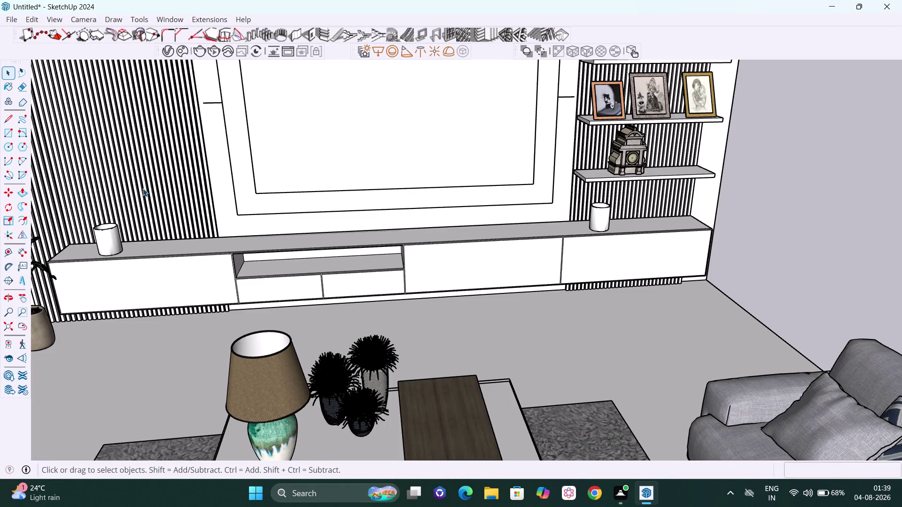
Open the 3D Warehouse library from the Window menu, still showing the BOOKS results.
click(179, 20)
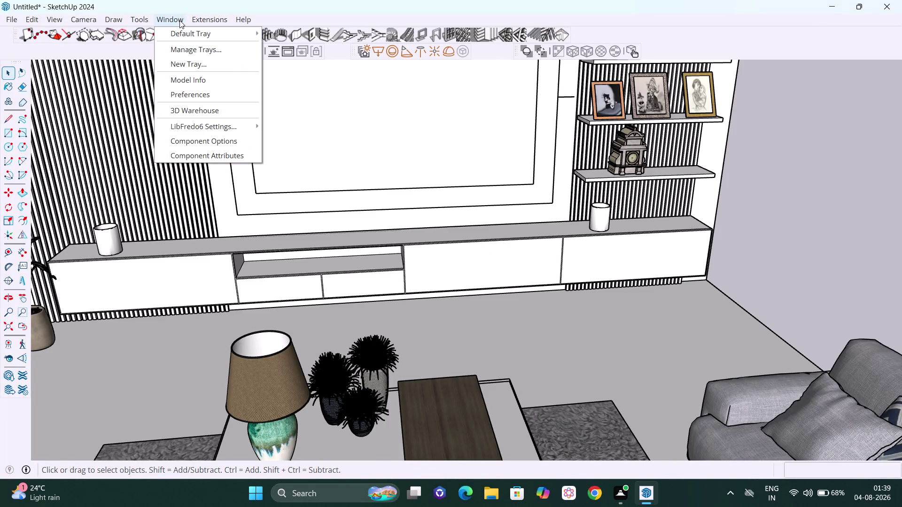
click(202, 107)
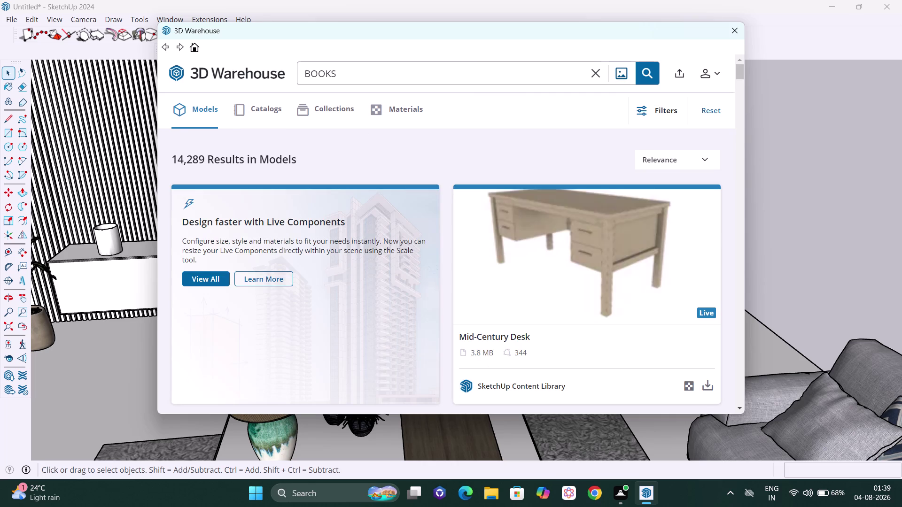
Replace the BOOKS query with a 3D Warehouse search for 'gaming console'.
click(600, 76)
click(507, 78)
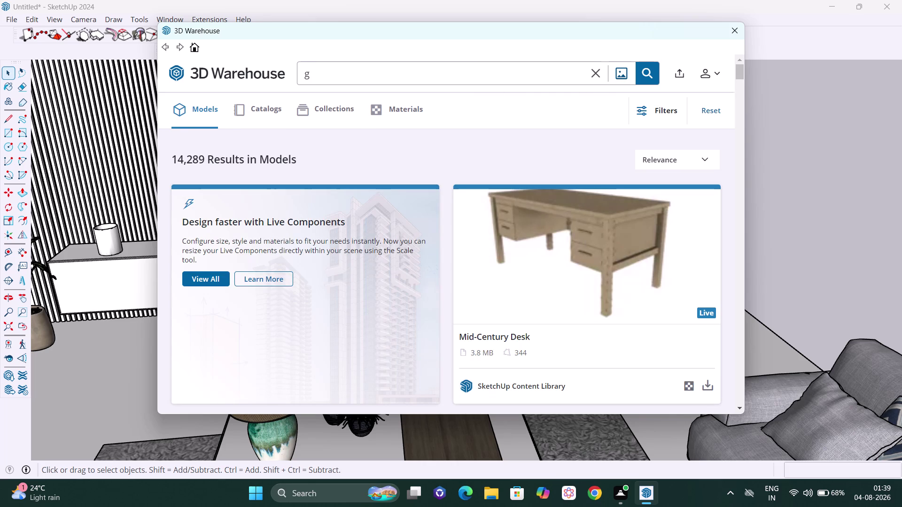
text(AMING)
key(space)
text(CONS)
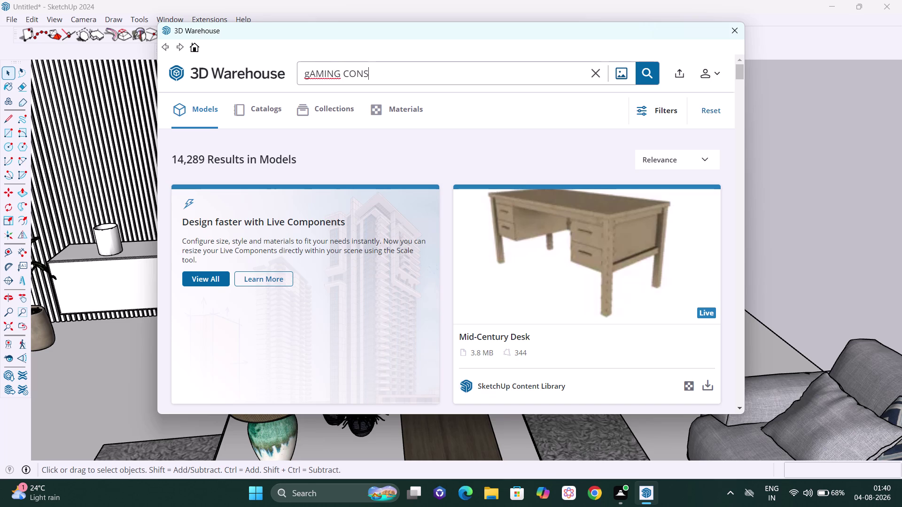
text(OLR)
key(BackSpace)
key(e)
key(Return)
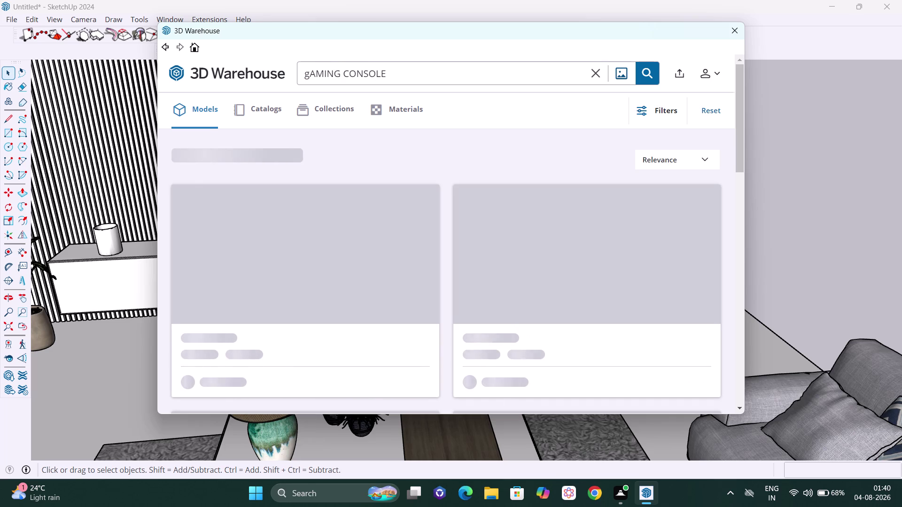
Scroll through the gaming console results down to Load More, then close 3D Warehouse.
scroll(down, 3)
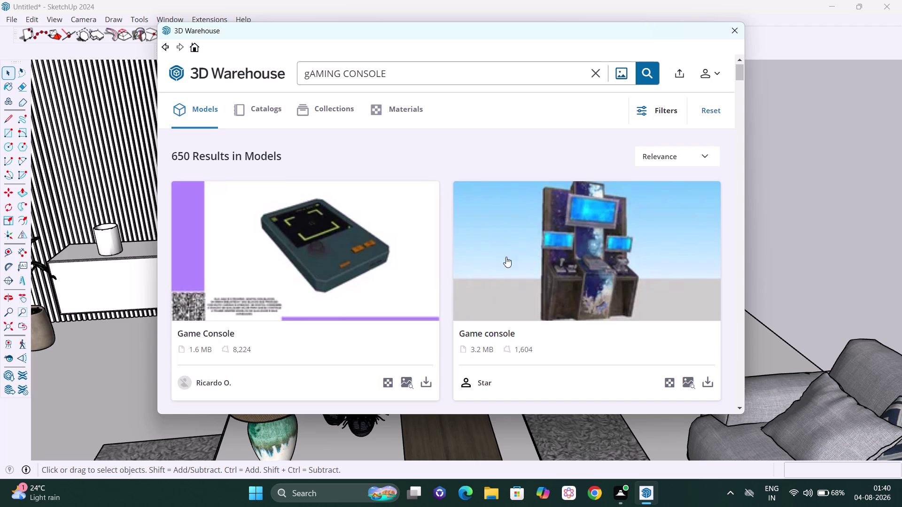
scroll(down, 3)
scroll(down, 3)
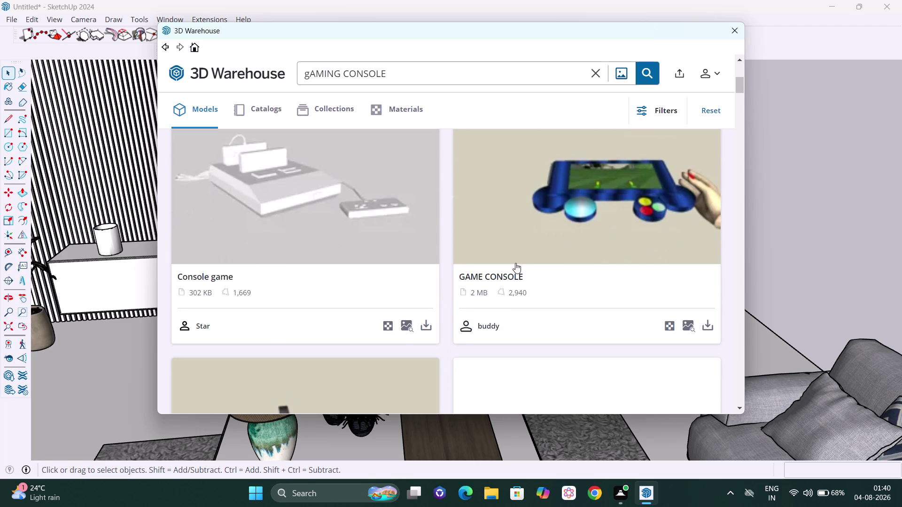
scroll(down, 3)
scroll(down, 3)
scroll(down, 3)
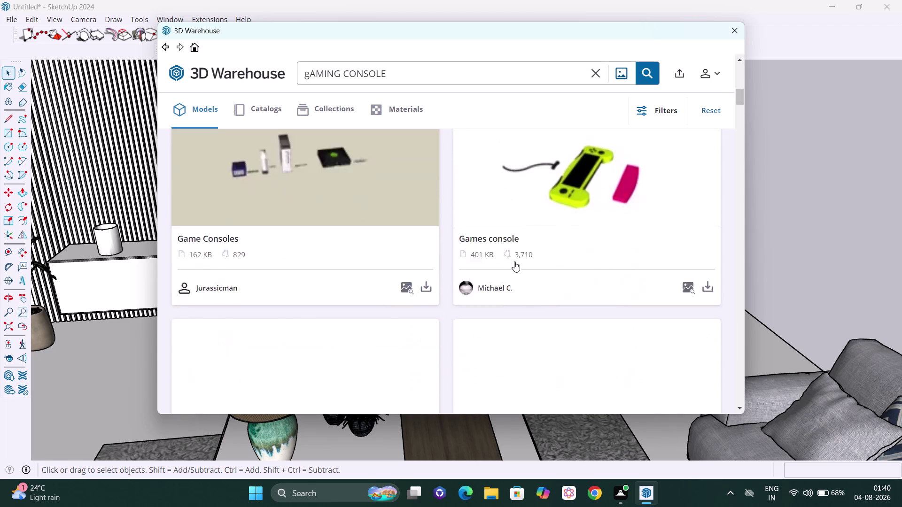
scroll(down, 3)
scroll(down, 3)
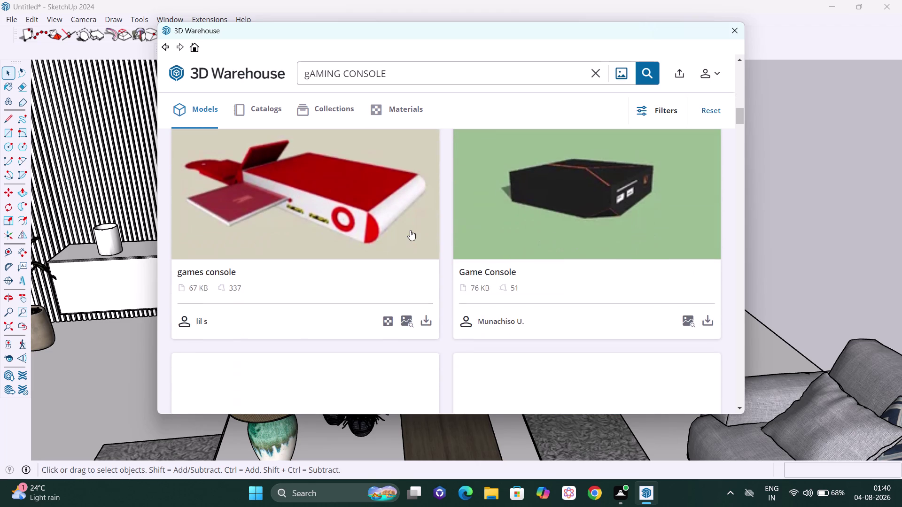
scroll(down, 3)
scroll(down, 3)
scroll(down, 3)
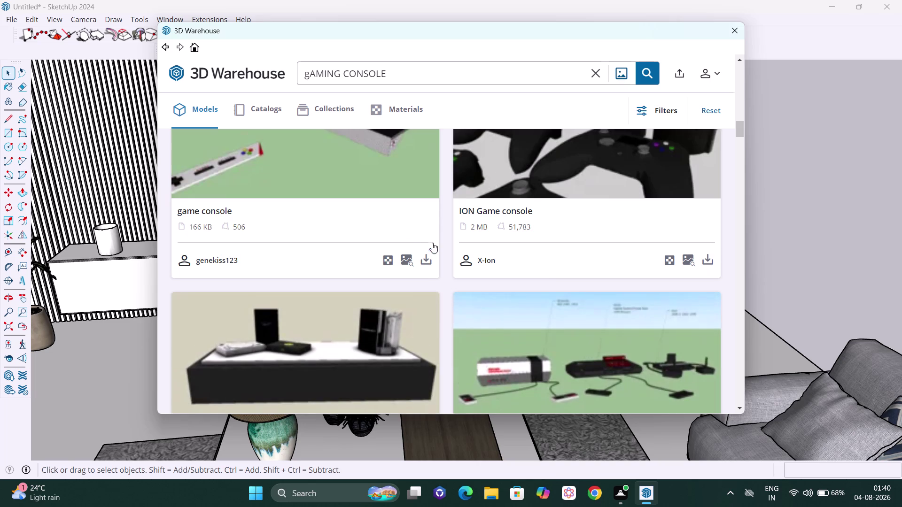
scroll(down, 3)
scroll(down, 3)
scroll(down, 3)
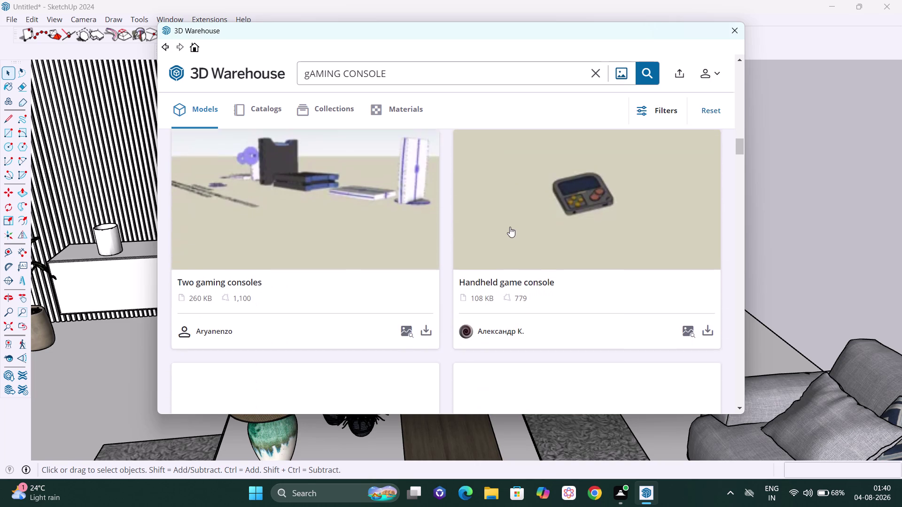
scroll(down, 3)
scroll(down, 3)
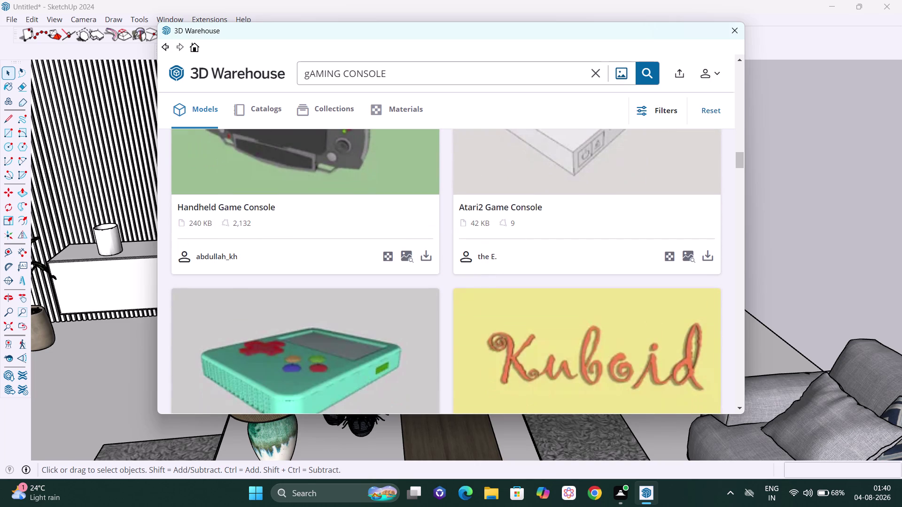
scroll(down, 3)
scroll(down, 3)
scroll(down, 3)
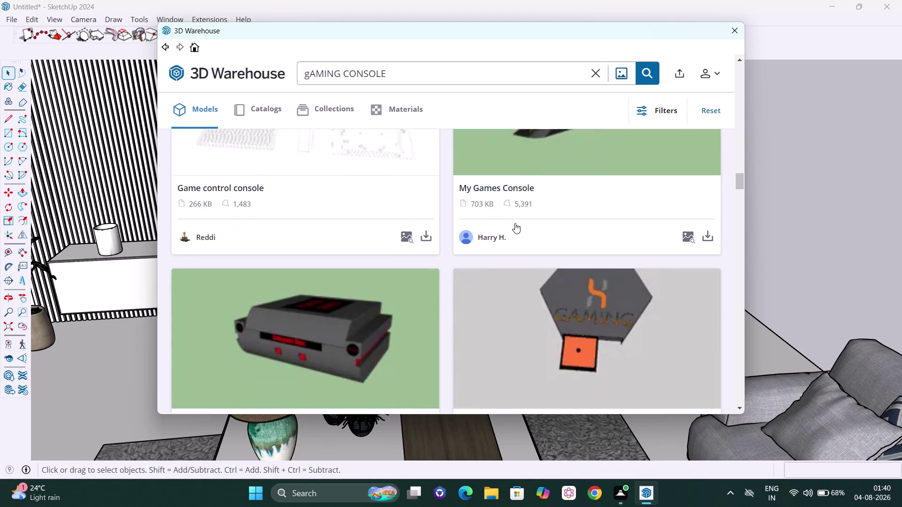
scroll(down, 3)
scroll(down, 3)
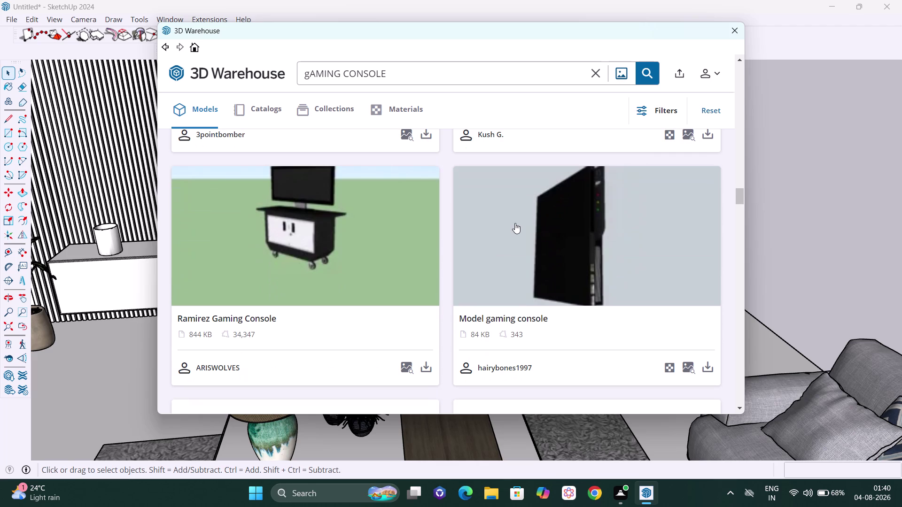
scroll(down, 3)
scroll(down, 3)
scroll(down, 3)
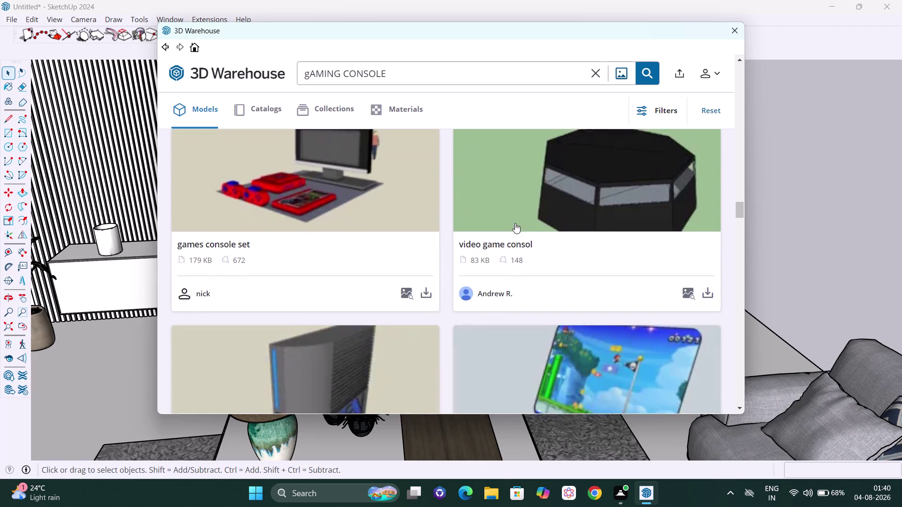
scroll(down, 3)
scroll(down, 3)
scroll(down, 3)
scroll(down, 3)
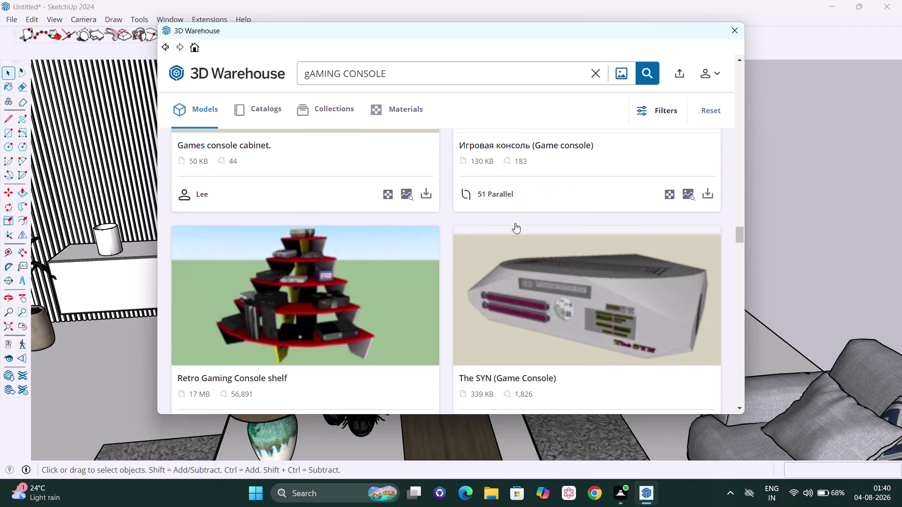
scroll(down, 3)
scroll(down, 3)
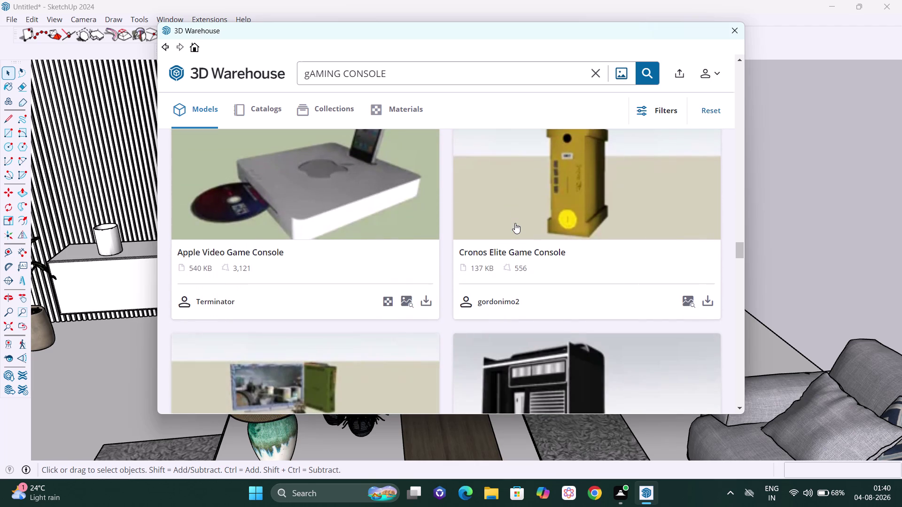
scroll(down, 3)
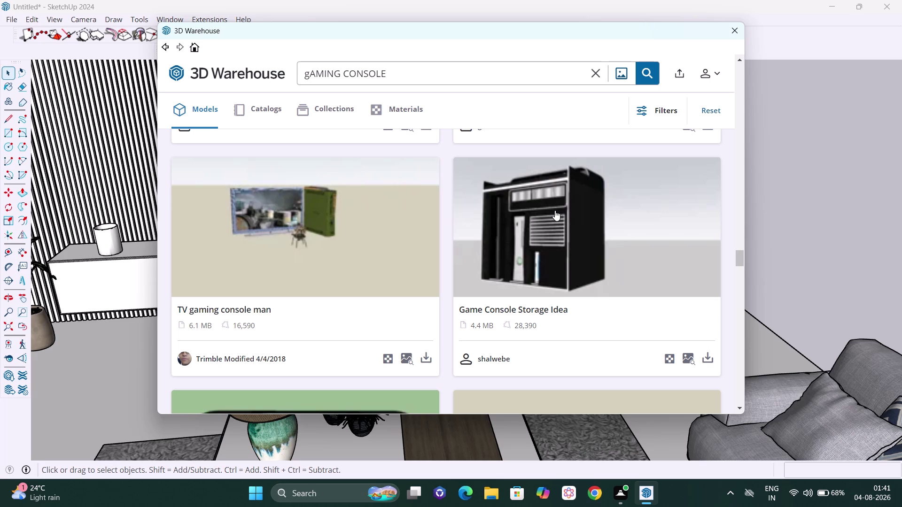
scroll(down, 3)
scroll(down, 3)
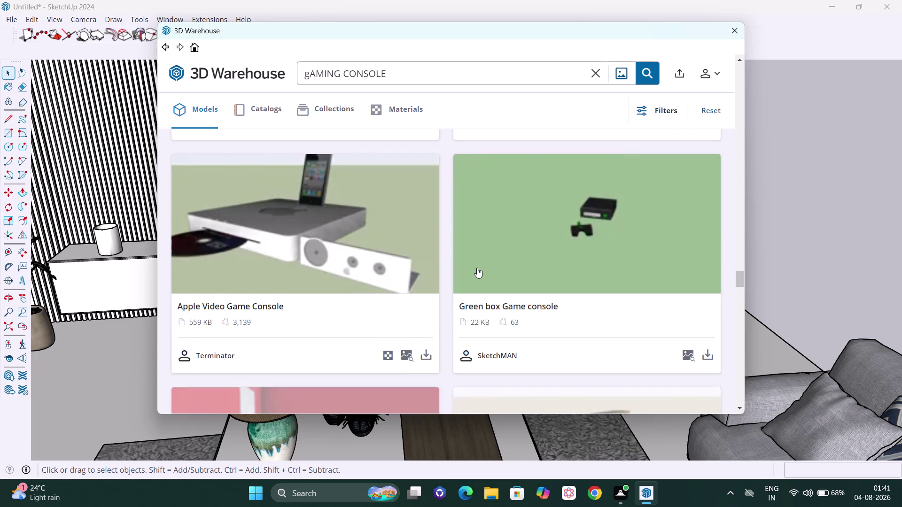
scroll(down, 3)
scroll(down, 3)
scroll(down, 3)
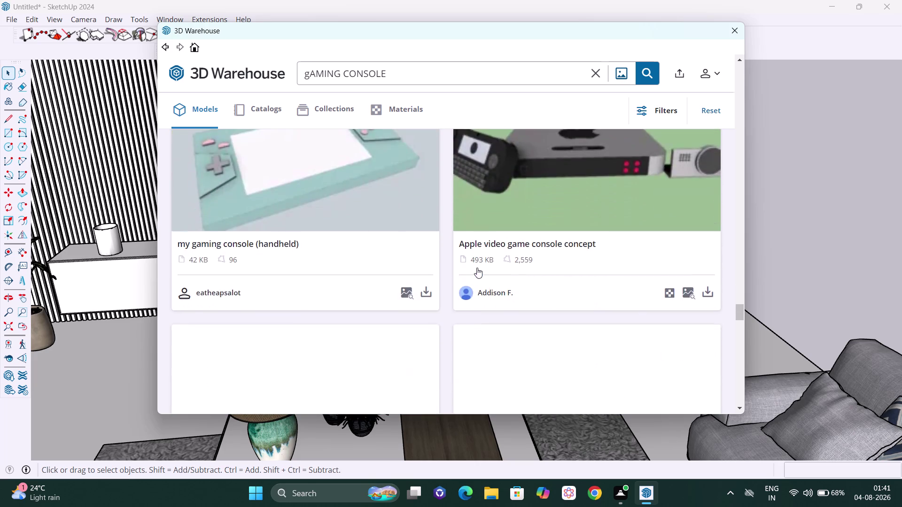
scroll(down, 3)
scroll(down, 3)
scroll(down, 3)
scroll(down, 3)
scroll(down, 3)
scroll(down, 3)
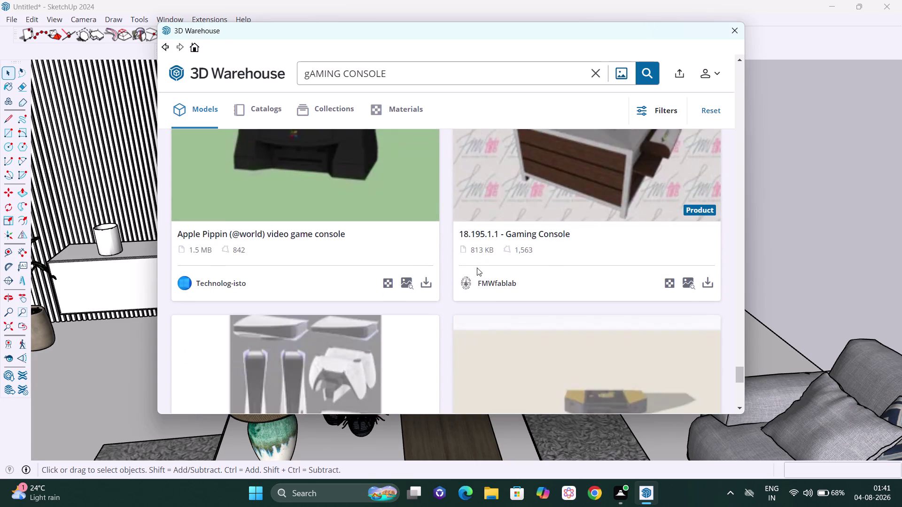
scroll(down, 3)
scroll(down, 3)
scroll(down, 3)
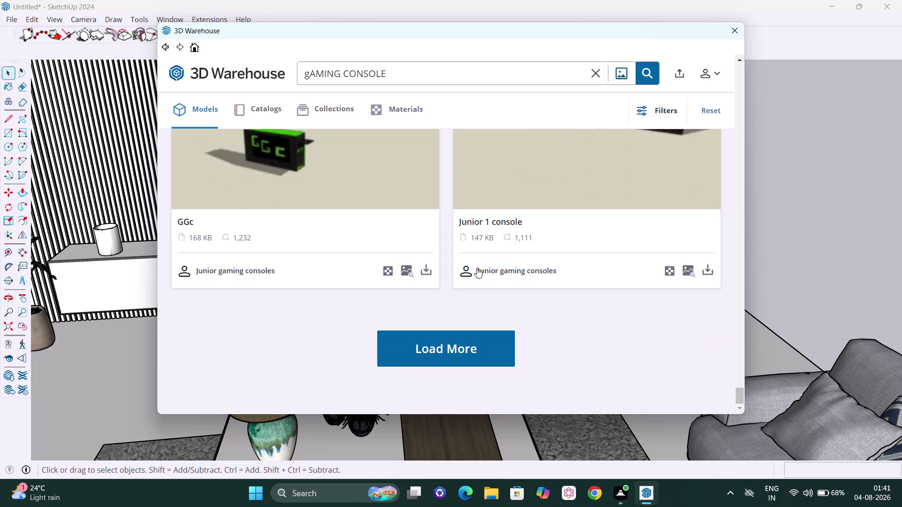
scroll(down, 3)
click(729, 27)
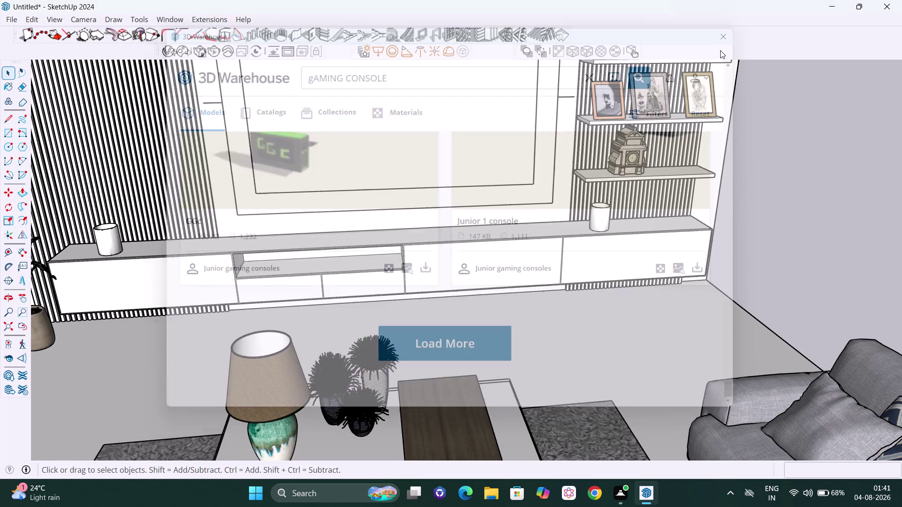
Orbit and pan the view so the TV wall faces the viewer.
scroll(down, 3)
middle_drag(599, 174, 589, 149)
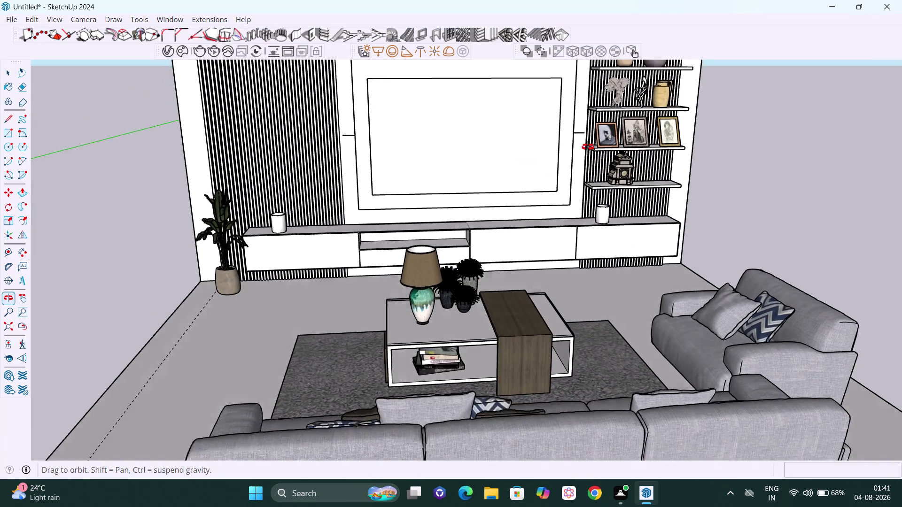
middle_drag(589, 150, 592, 188)
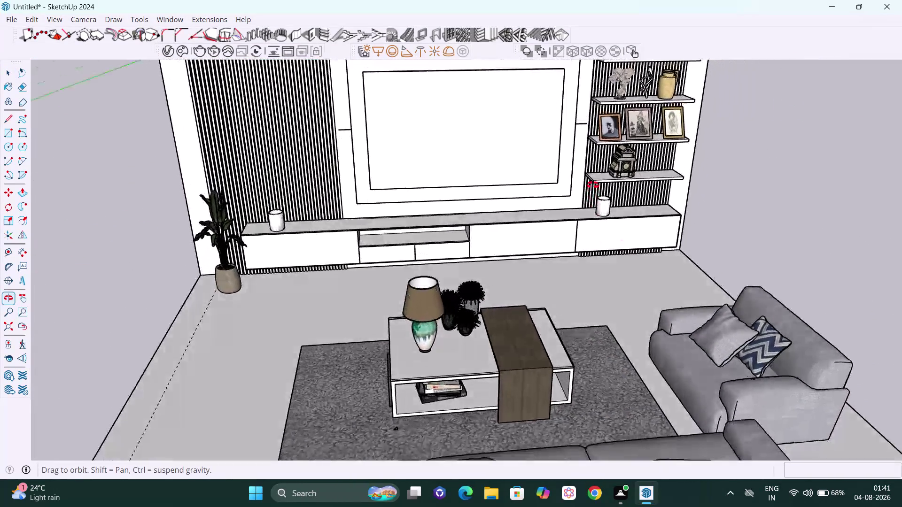
middle_drag(592, 189, 579, 170)
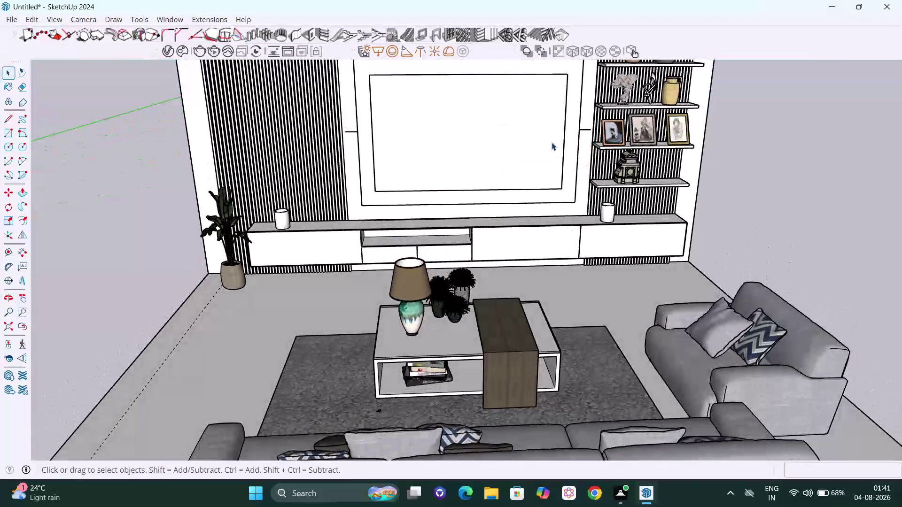
key(h)
drag(552, 138, 559, 248)
middle_drag(560, 221, 552, 195)
scroll(up, 3)
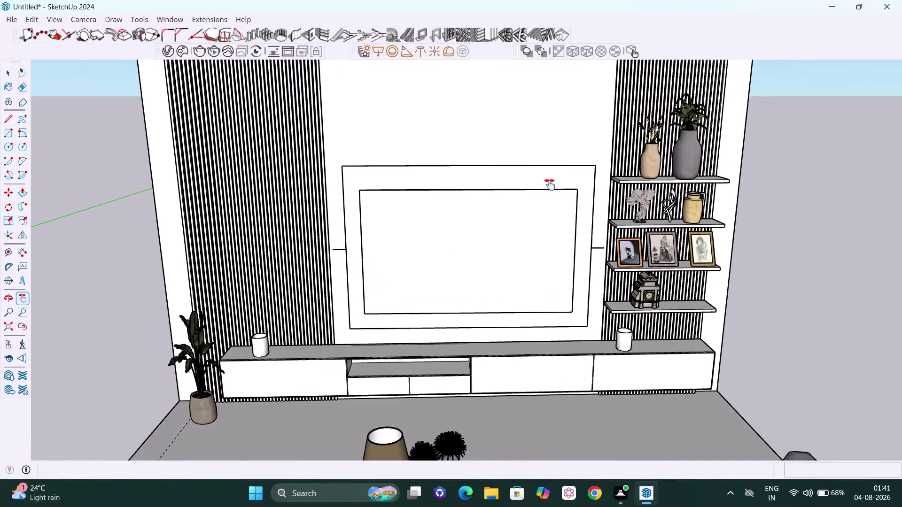
scroll(up, 3)
scroll(up, 3)
scroll(down, 3)
Zoom in on the right-hand shelves and select the mantel clock.
middle_drag(603, 247, 550, 224)
drag(681, 307, 517, 225)
scroll(up, 3)
middle_drag(565, 277, 587, 291)
scroll(up, 3)
middle_drag(487, 291, 507, 296)
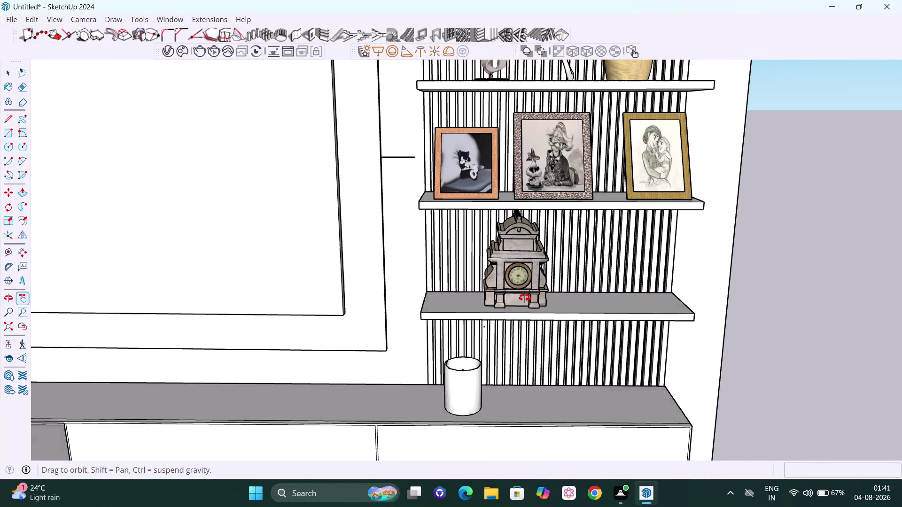
middle_drag(507, 296, 570, 297)
scroll(up, 3)
key(space)
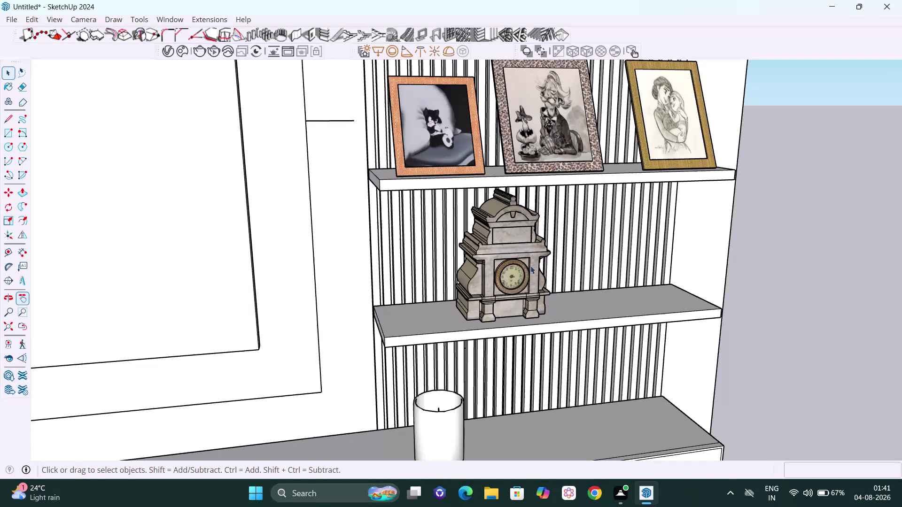
click(529, 267)
Move the mantel clock 7" right along the red axis, then deselect it.
middle_drag(536, 275, 493, 277)
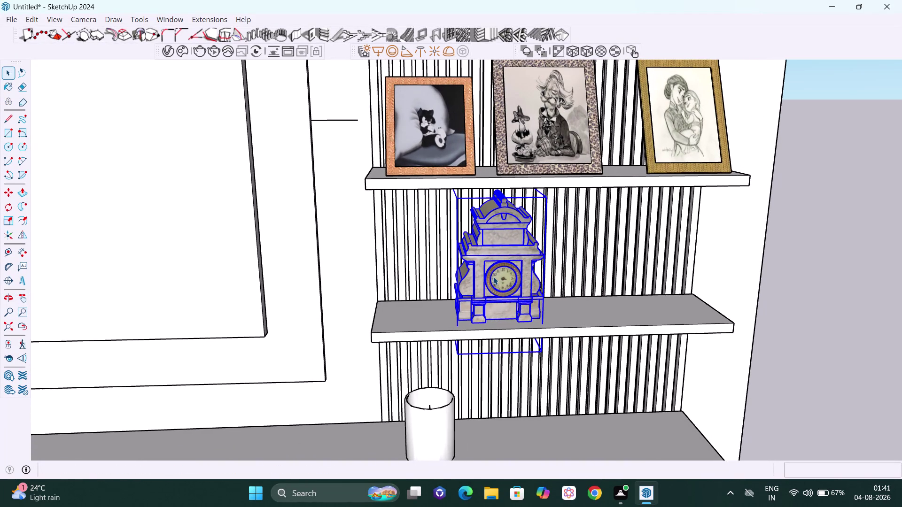
key(m)
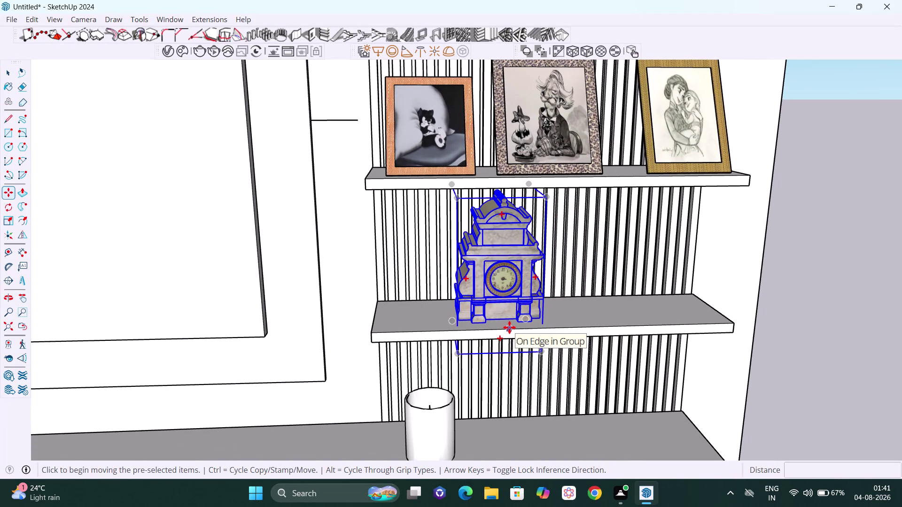
key(Left)
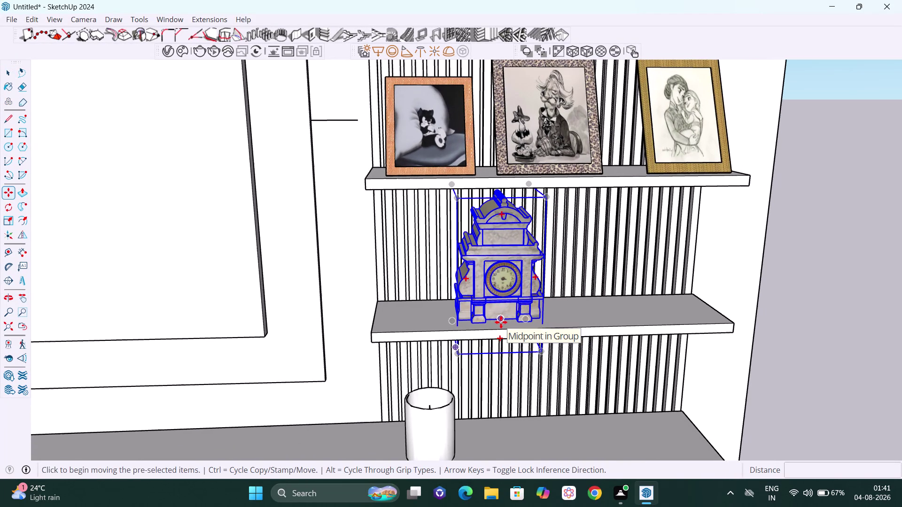
click(501, 323)
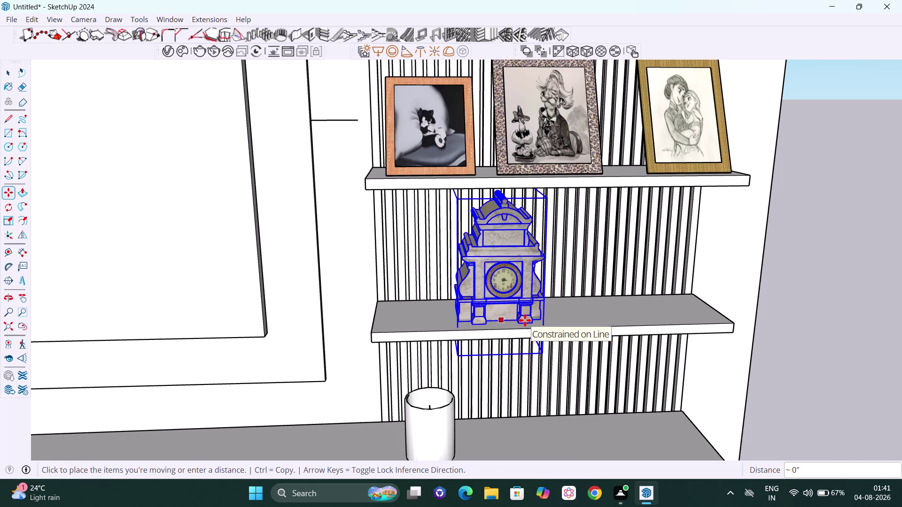
key(Right)
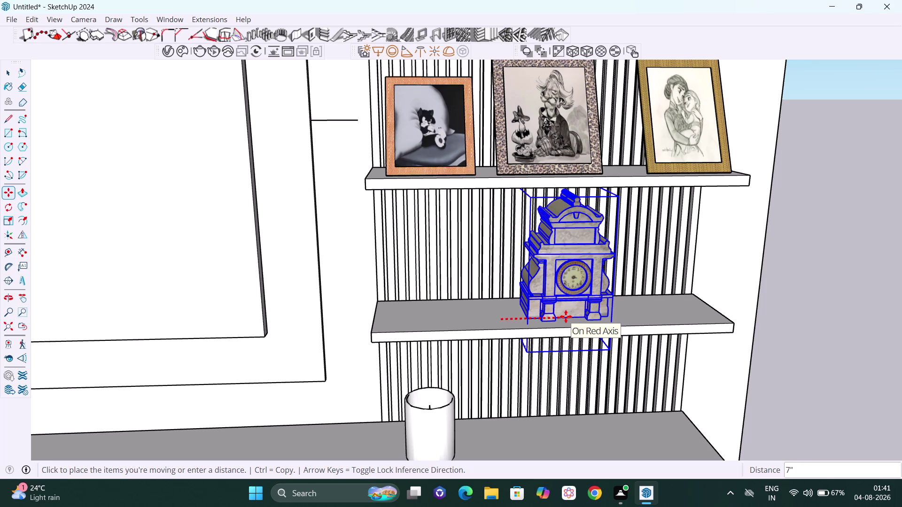
click(565, 317)
key(space)
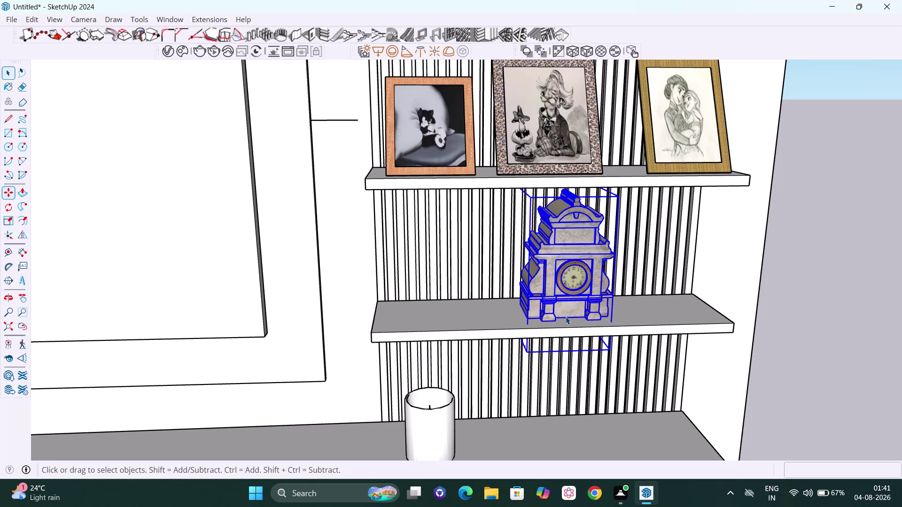
click(803, 315)
scroll(down, 3)
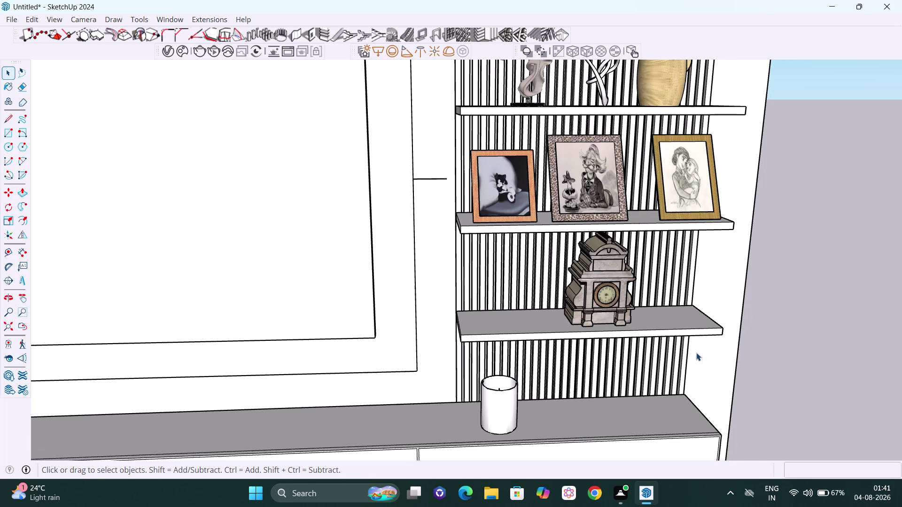
Pan and zoom out to center the whole TV wall in view.
middle_drag(696, 353, 595, 319)
scroll(down, 3)
middle_drag(579, 264, 600, 225)
key(h)
drag(534, 247, 668, 293)
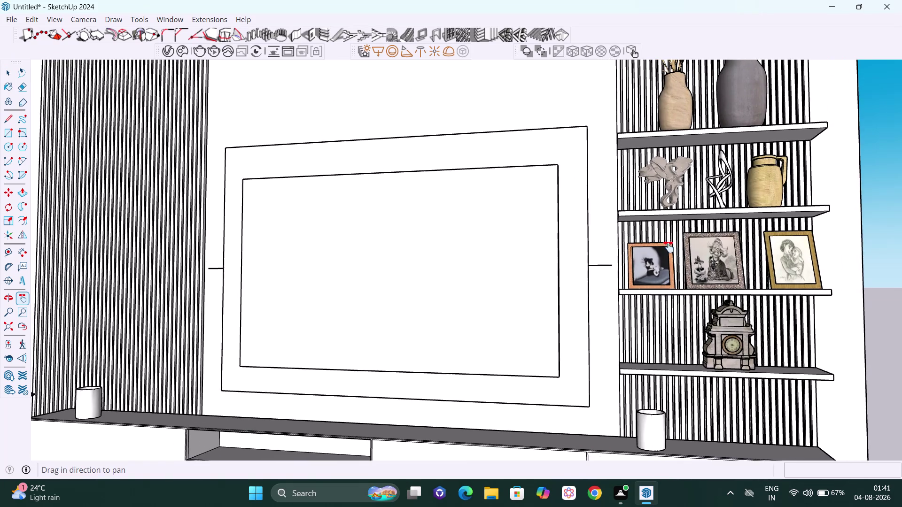
scroll(down, 3)
scroll(down, 3)
middle_drag(666, 274, 695, 333)
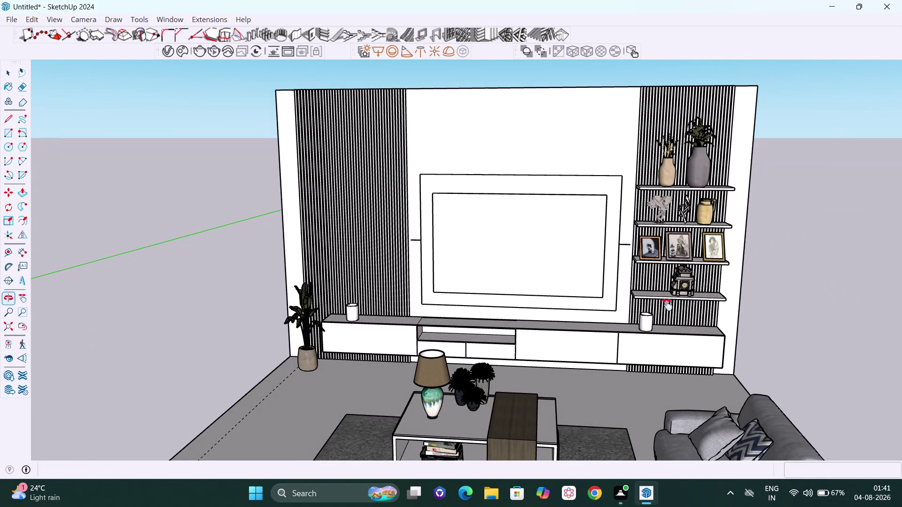
scroll(up, 3)
Zoom out and orbit to a front view of the entire living room.
middle_drag(552, 206, 592, 181)
scroll(up, 3)
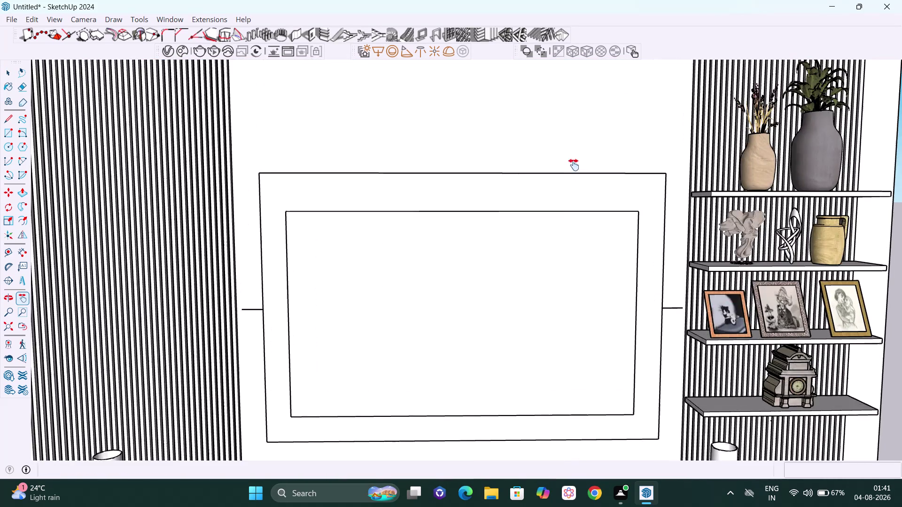
scroll(down, 3)
scroll(down, 3)
drag(585, 212, 540, 194)
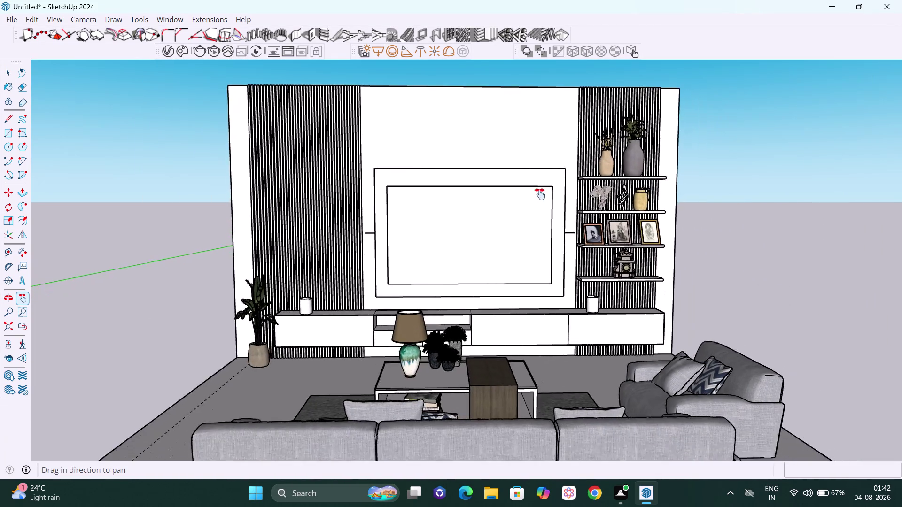
scroll(down, 3)
middle_drag(540, 194, 581, 244)
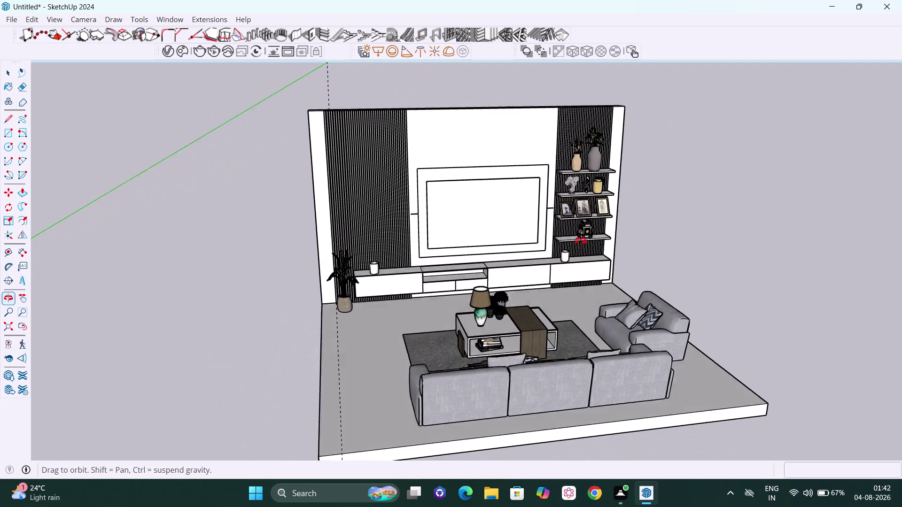
middle_drag(581, 244, 525, 239)
middle_click(521, 240)
scroll(up, 3)
scroll(up, 3)
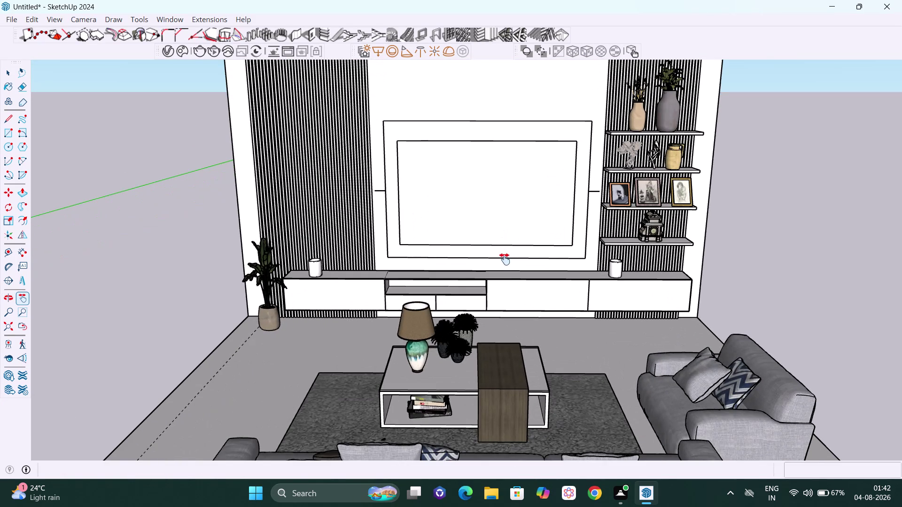
scroll(down, 3)
key(space)
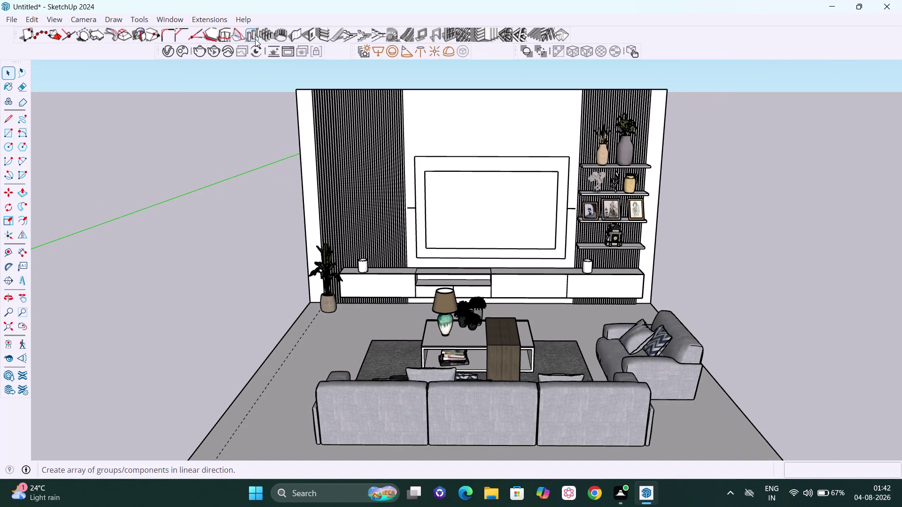
click(185, 18)
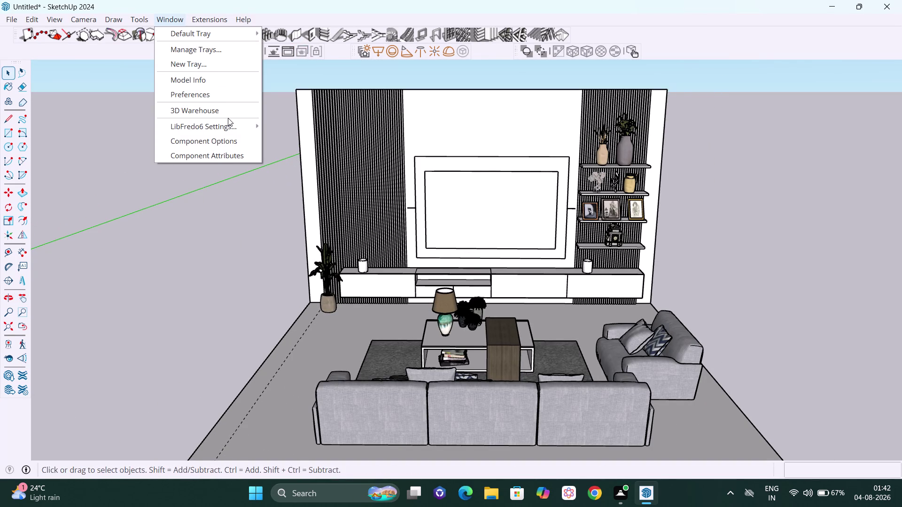
Reopen 3D Warehouse and search 'SOUND BAR', listing 212 models.
click(228, 112)
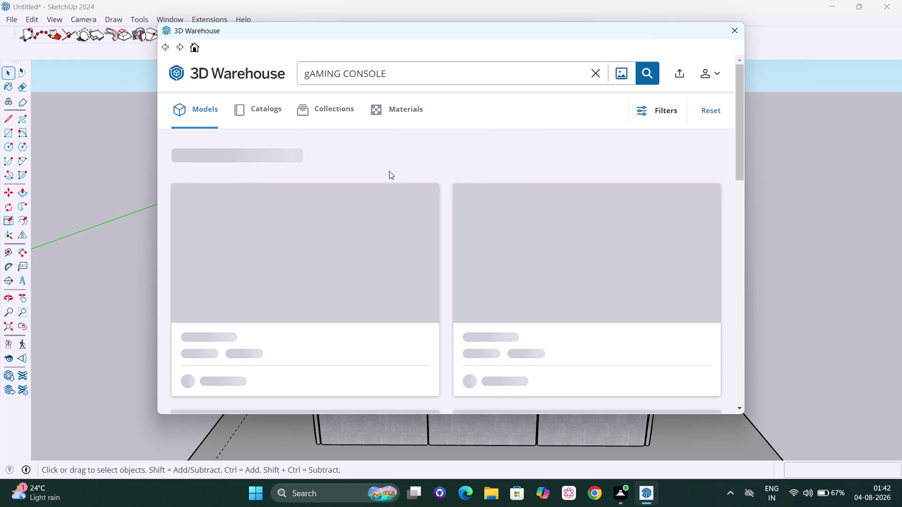
click(600, 70)
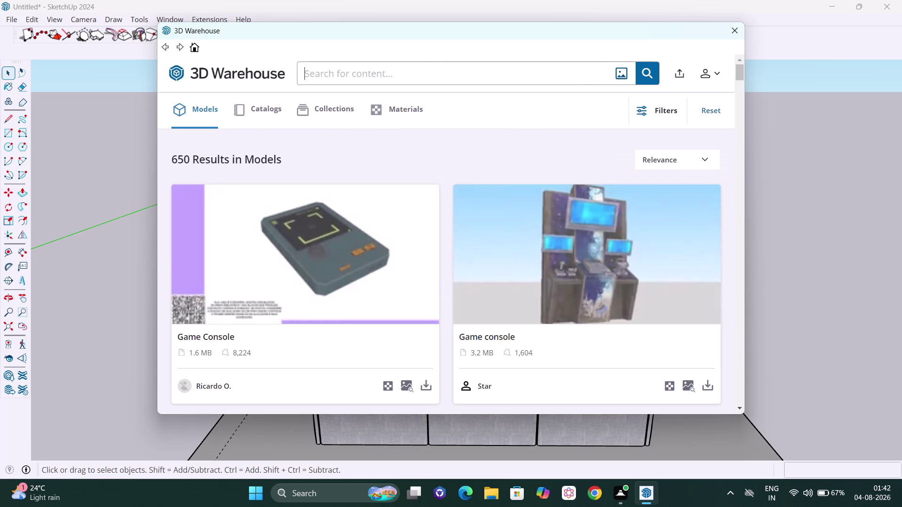
click(528, 79)
text(S)
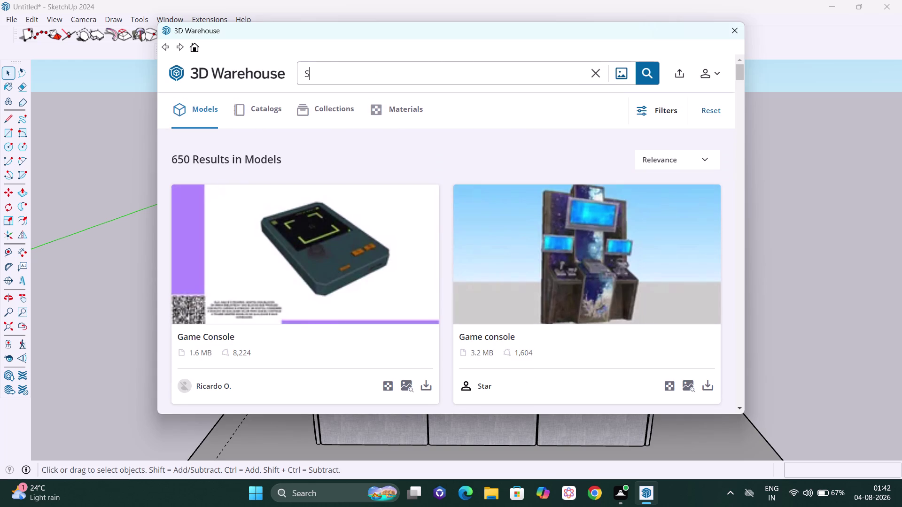
text(OUND BA)
text(R)
key(Return)
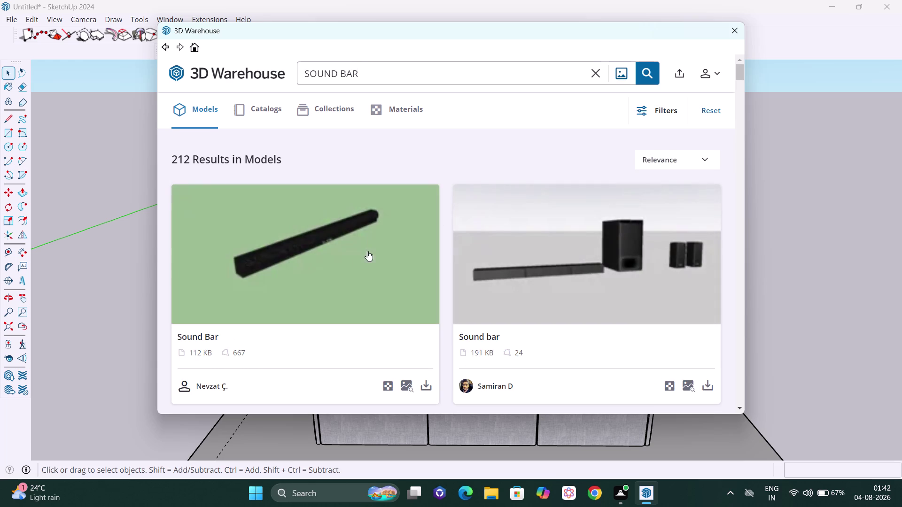
Browse the Sound Bar results, return to the top, and download the first Sound Bar model.
scroll(down, 3)
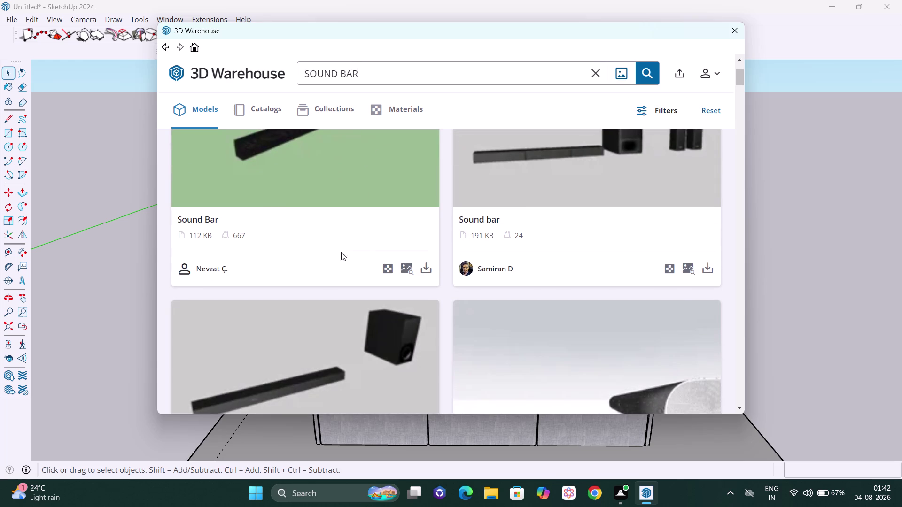
scroll(down, 3)
scroll(up, 3)
scroll(up, 3)
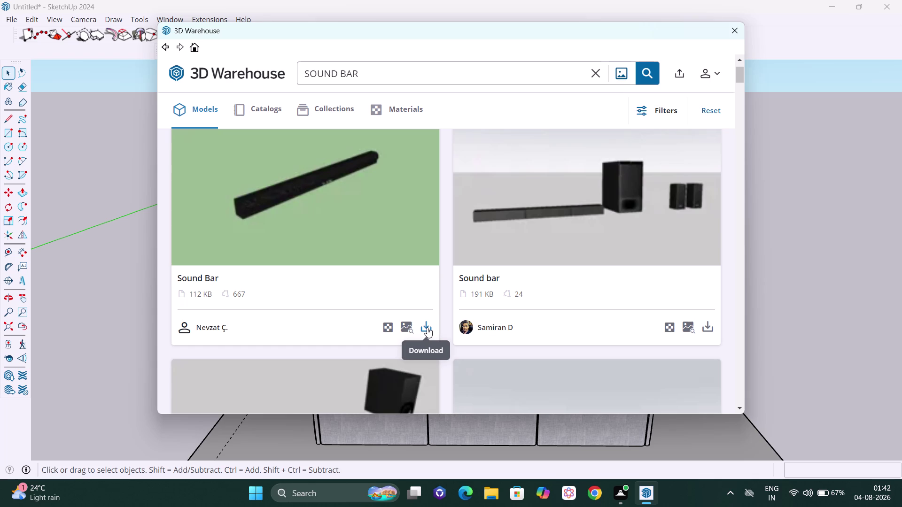
scroll(down, 3)
scroll(down, 3)
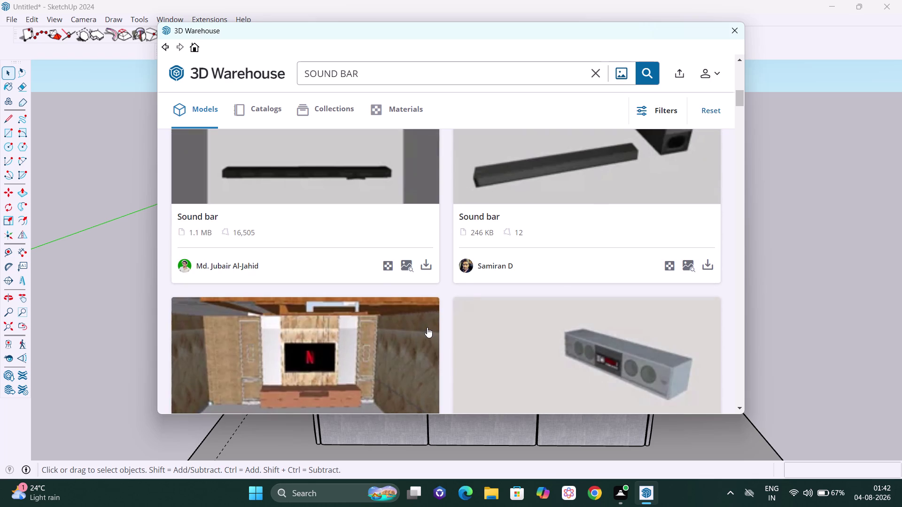
scroll(up, 3)
scroll(down, 3)
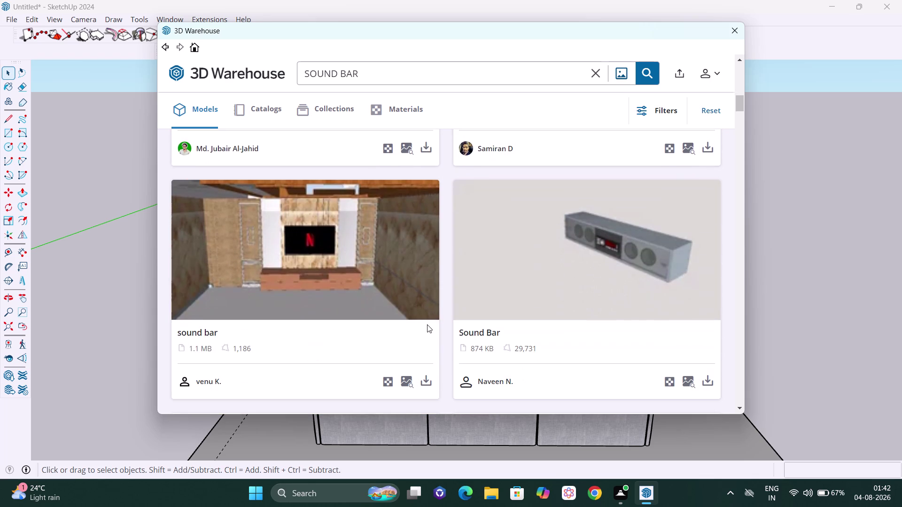
scroll(down, 3)
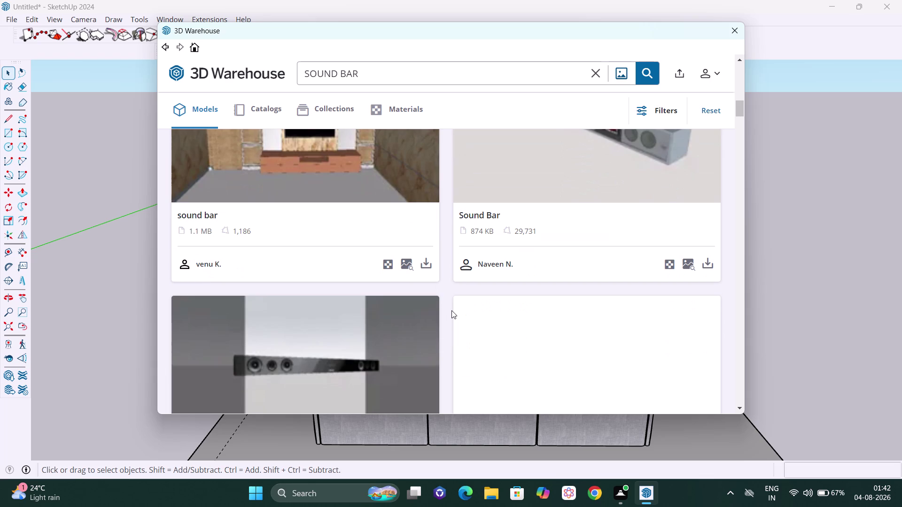
scroll(down, 3)
scroll(down, 3)
scroll(down, 3)
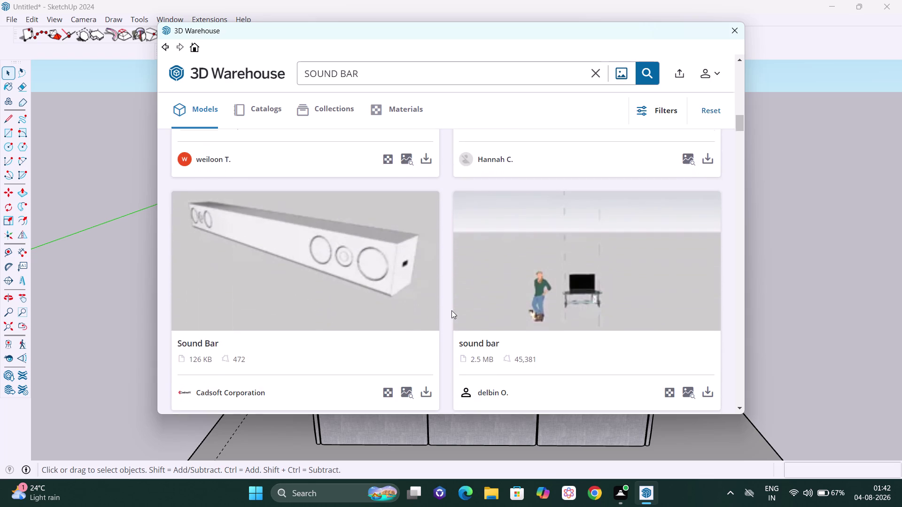
scroll(down, 3)
scroll(down, 3)
scroll(down, 3)
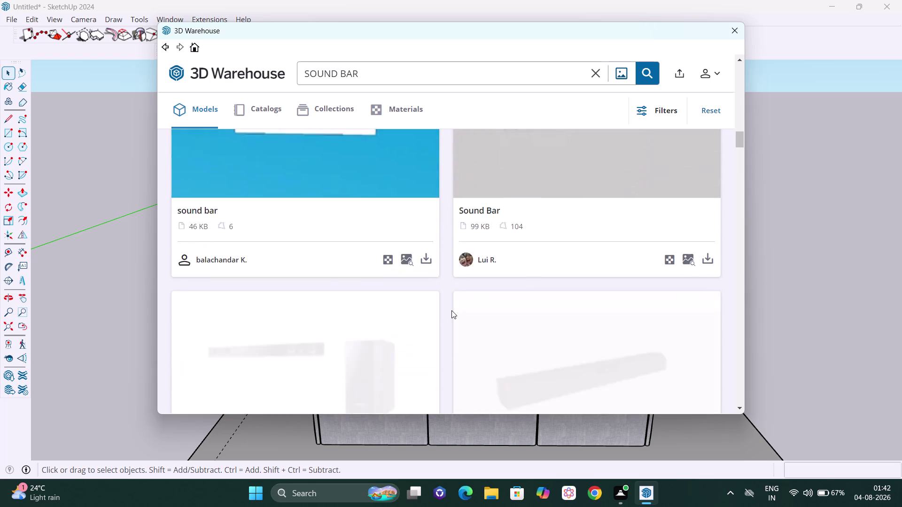
scroll(down, 3)
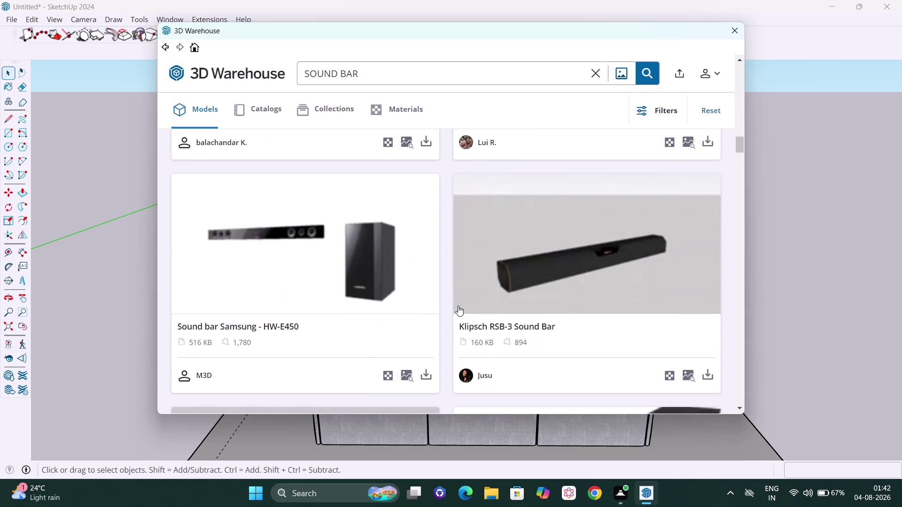
scroll(down, 3)
scroll(down, 3)
scroll(up, 3)
scroll(up, 3)
scroll(down, 3)
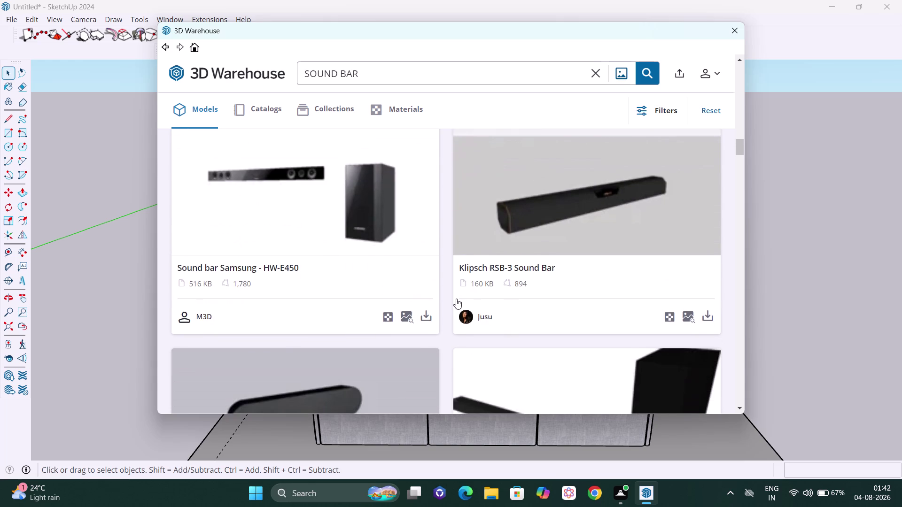
scroll(down, 3)
scroll(down, 3)
scroll(down, 3)
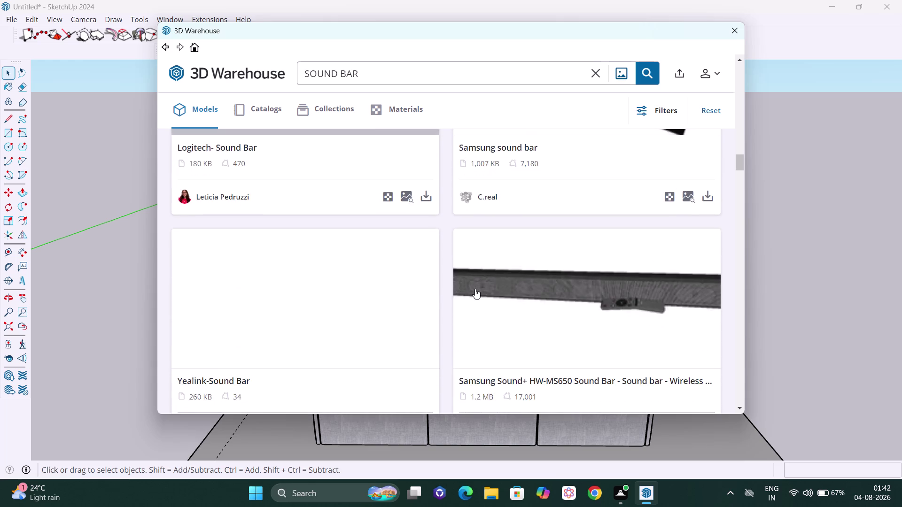
scroll(down, 3)
scroll(down, 3)
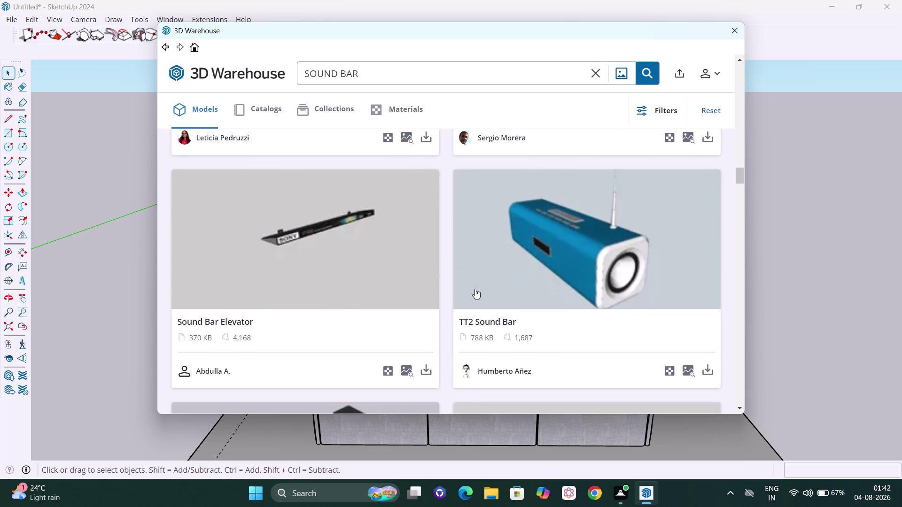
scroll(down, 3)
scroll(down, 3)
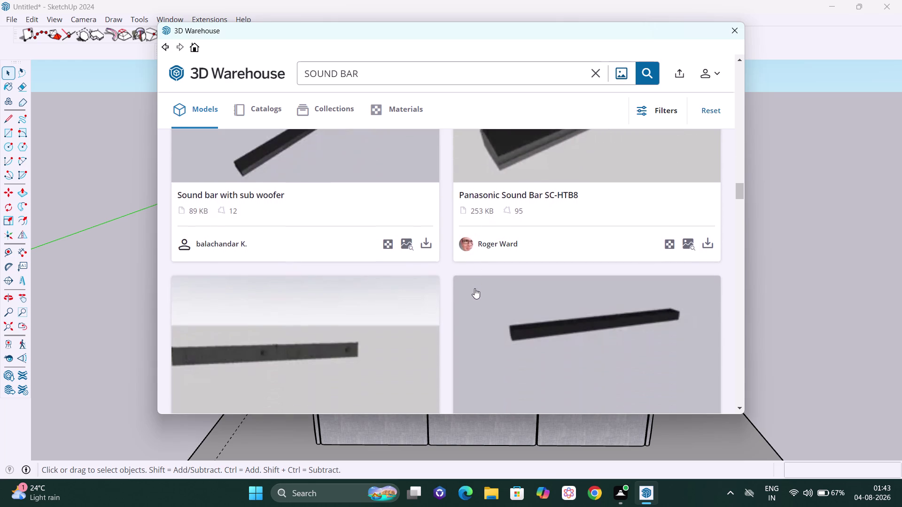
scroll(down, 3)
scroll(down, 3)
scroll(down, 3)
scroll(down, 3)
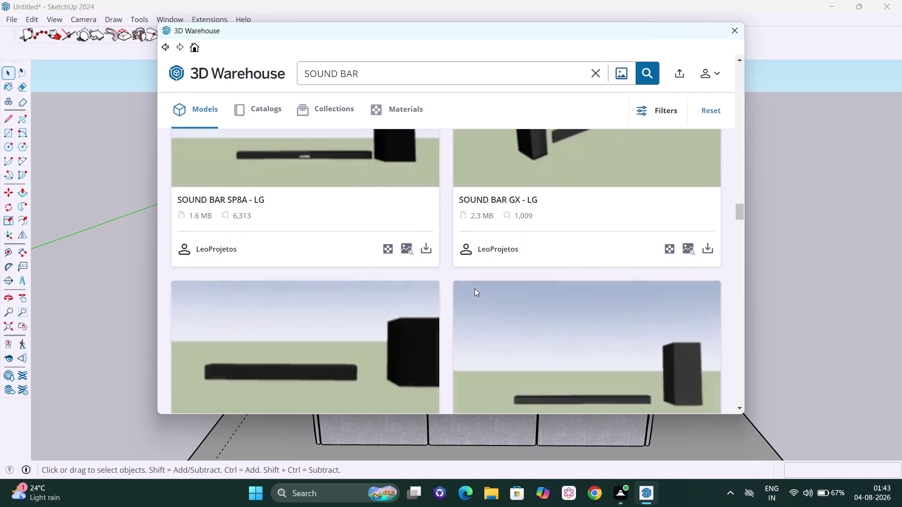
scroll(down, 3)
scroll(down, 3)
scroll(down, 3)
scroll(down, 3)
scroll(down, 3)
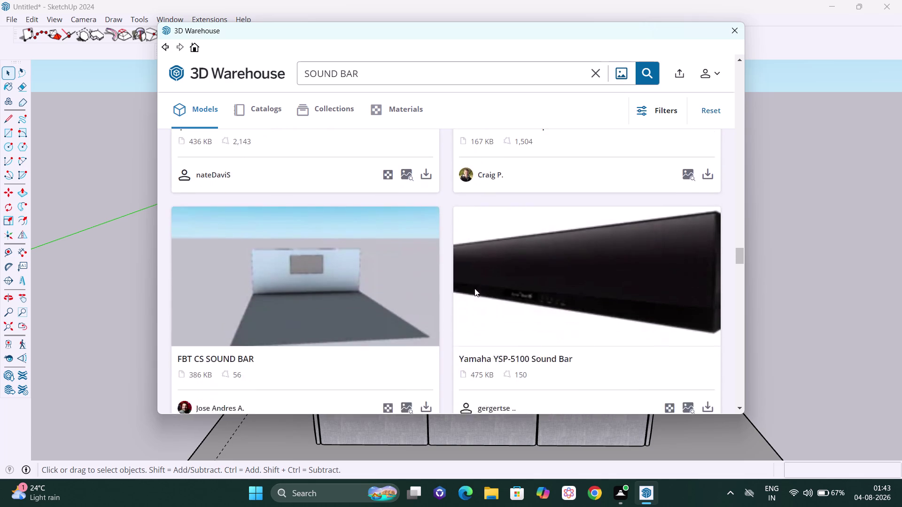
scroll(down, 3)
scroll(down, 3)
scroll(down, 3)
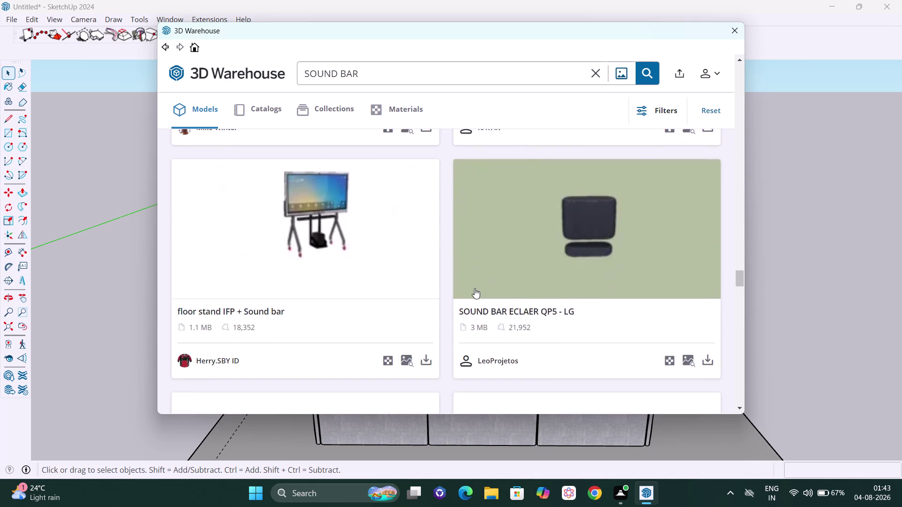
scroll(down, 3)
scroll(down, 3)
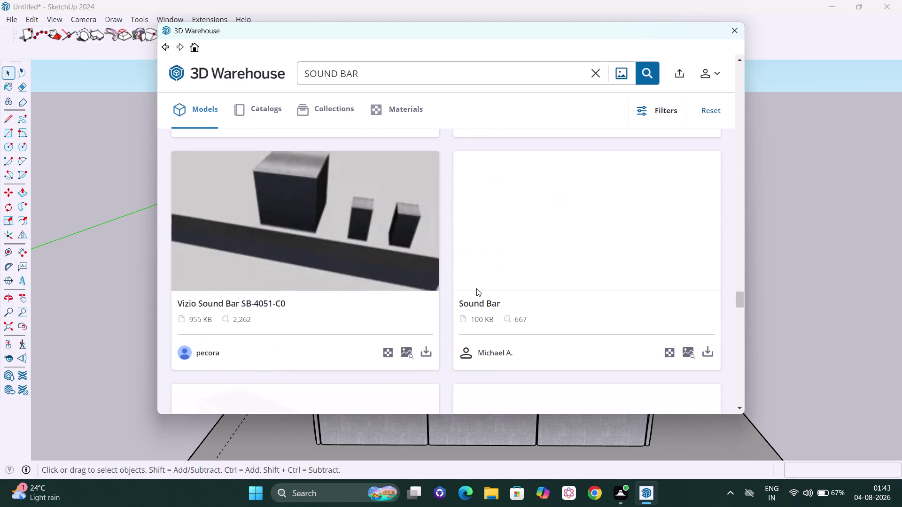
scroll(down, 3)
scroll(up, 3)
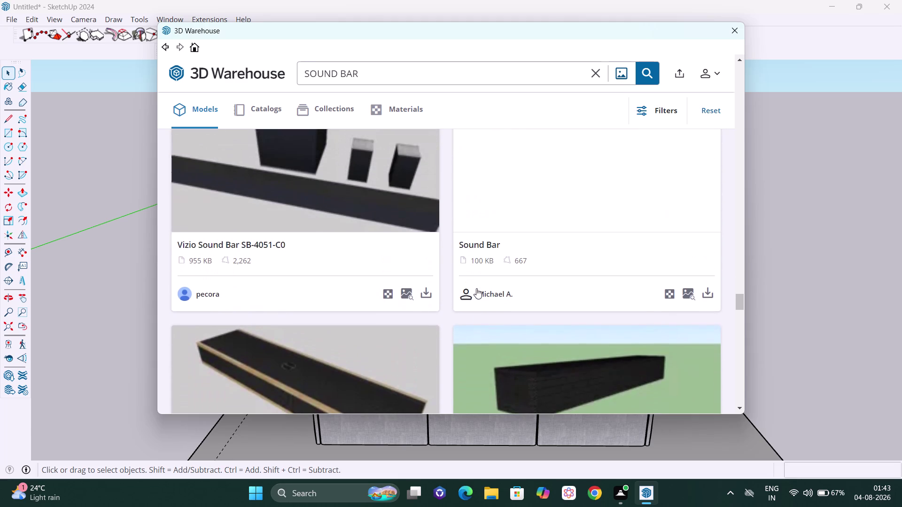
scroll(up, 3)
scroll(up, 3)
scroll(up, 3)
scroll(up, 3)
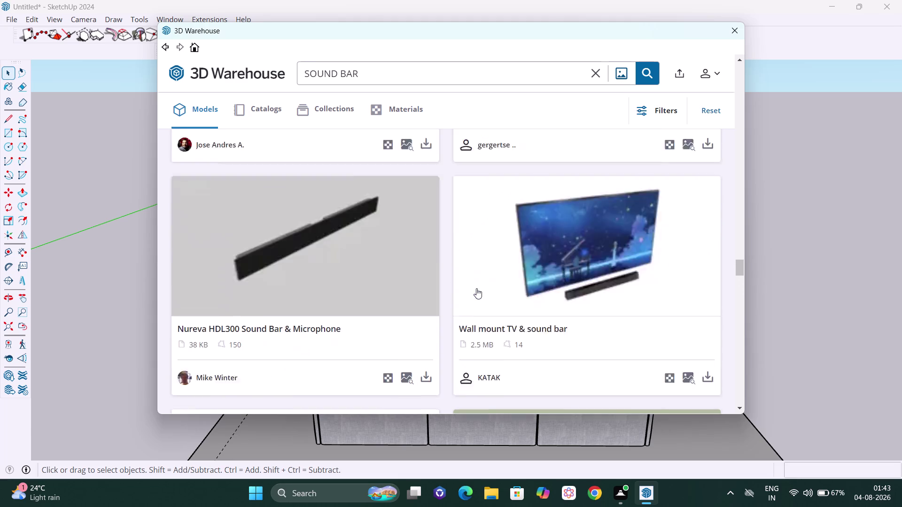
scroll(up, 3)
scroll(up, 3)
scroll(up, 3)
scroll(up, 3)
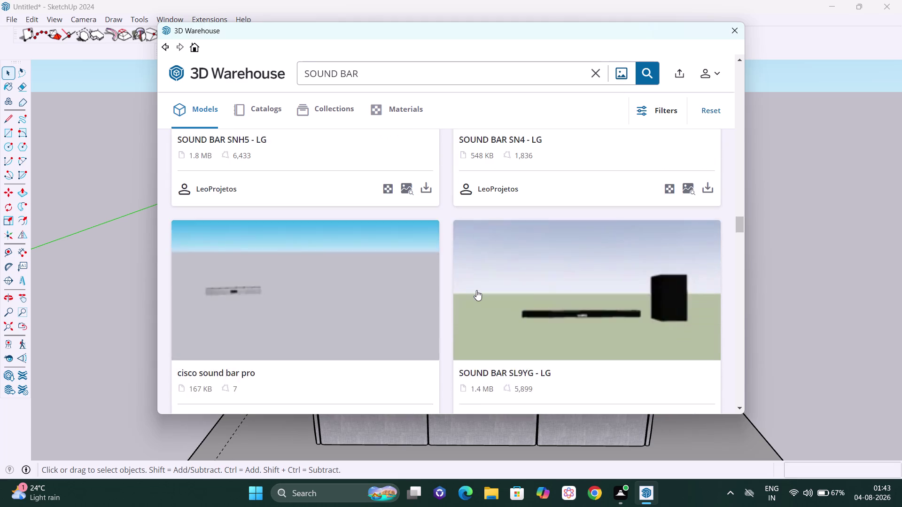
scroll(up, 3)
scroll(up, 3)
scroll(up, 3)
scroll(up, 3)
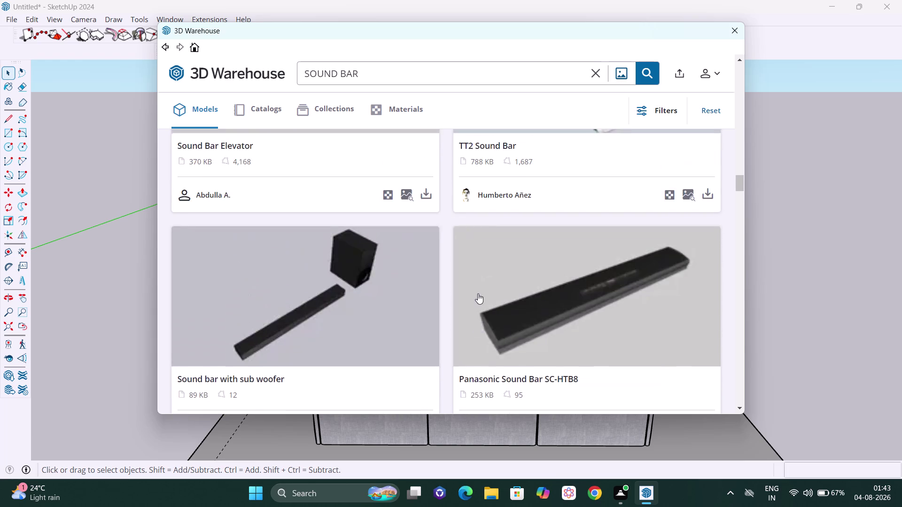
scroll(up, 3)
scroll(up, 3)
scroll(up, 3)
scroll(up, 3)
scroll(up, 3)
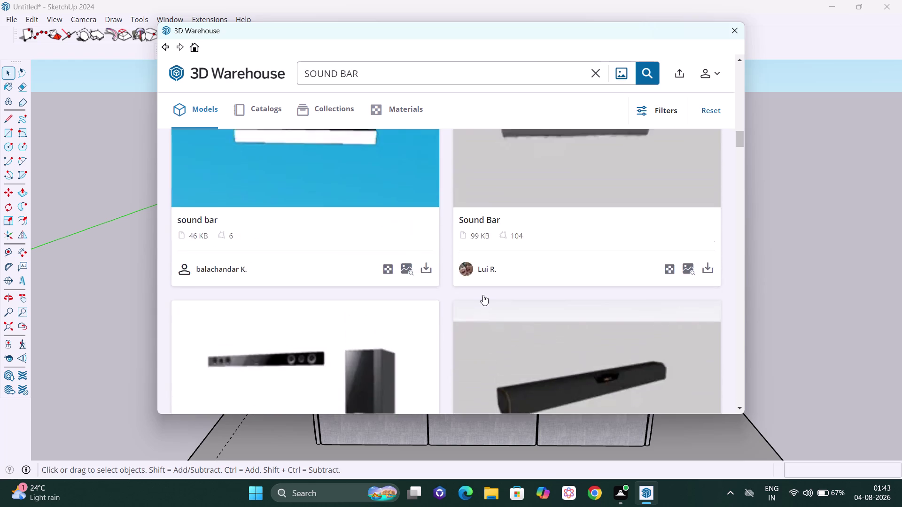
scroll(up, 3)
scroll(up, 3)
scroll(up, 3)
scroll(up, 3)
scroll(up, 3)
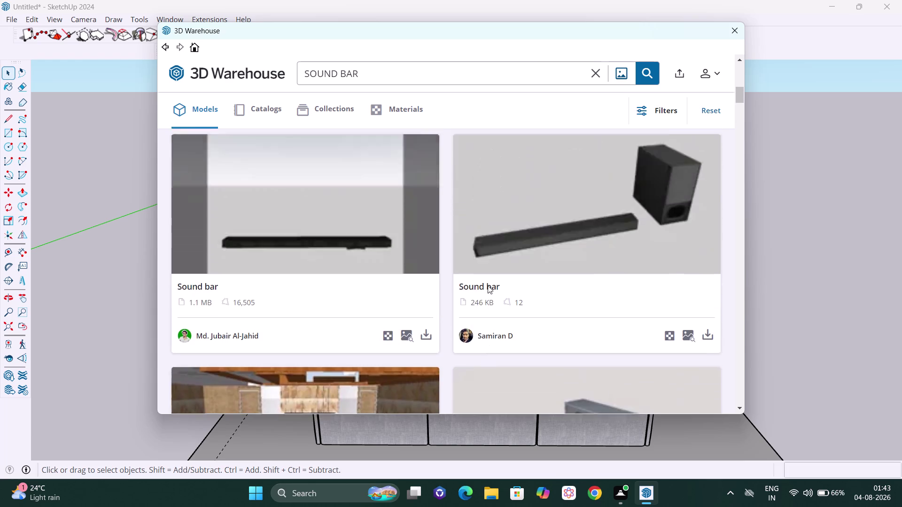
scroll(up, 3)
scroll(up, 3)
scroll(up, 3)
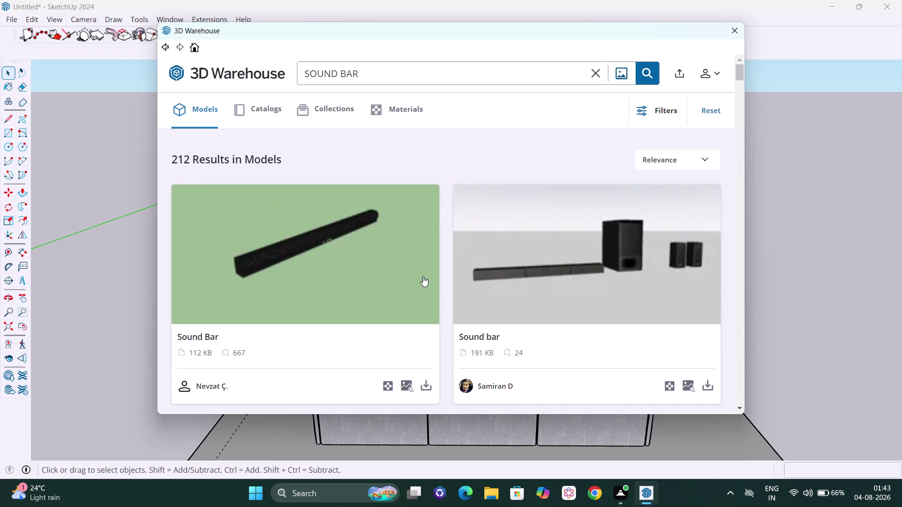
click(427, 384)
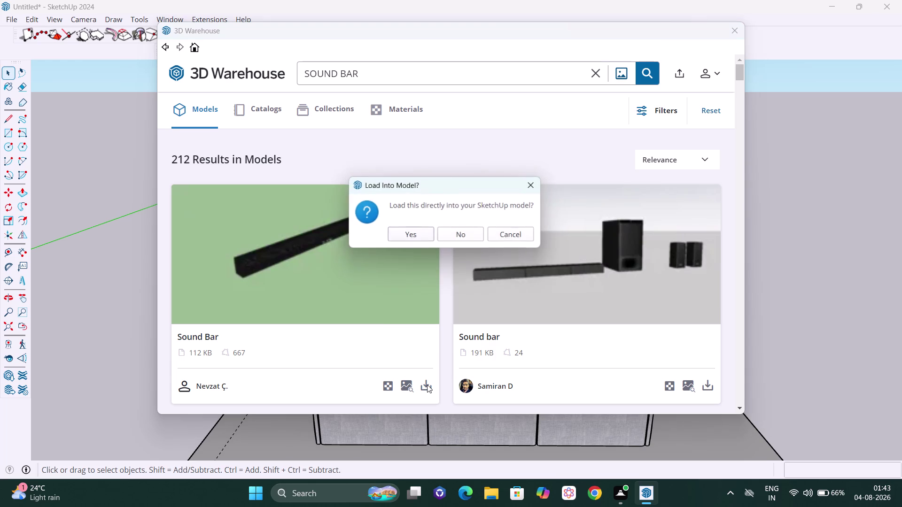
Load the Sound Bar directly into the model and bring the TV unit into view.
click(402, 236)
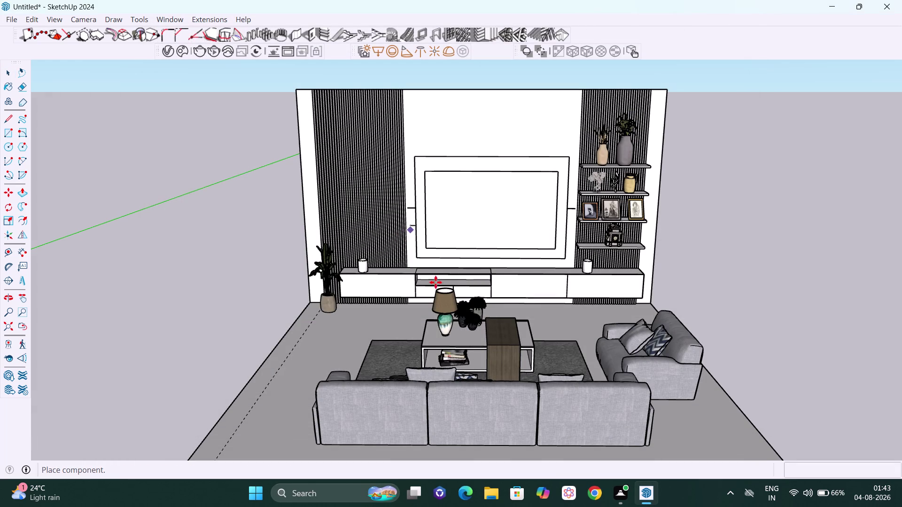
middle_drag(472, 270, 469, 308)
scroll(up, 3)
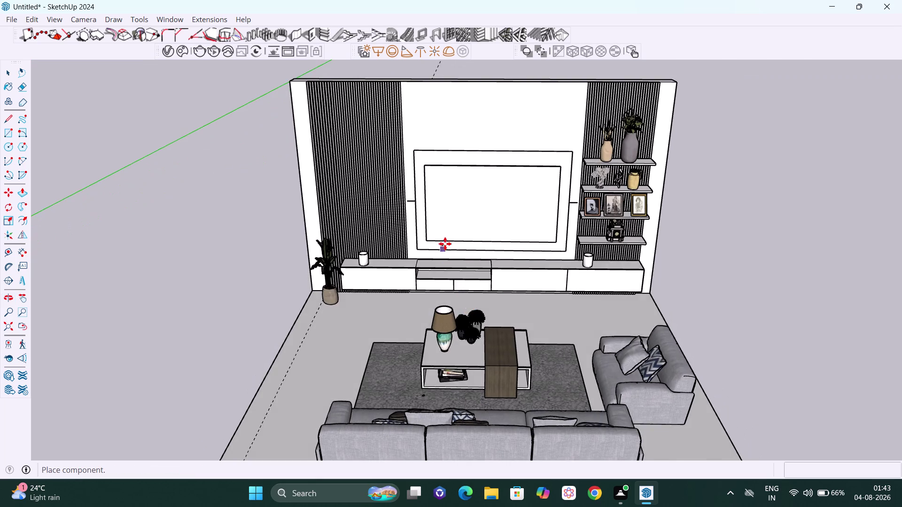
scroll(up, 3)
middle_drag(446, 270, 442, 311)
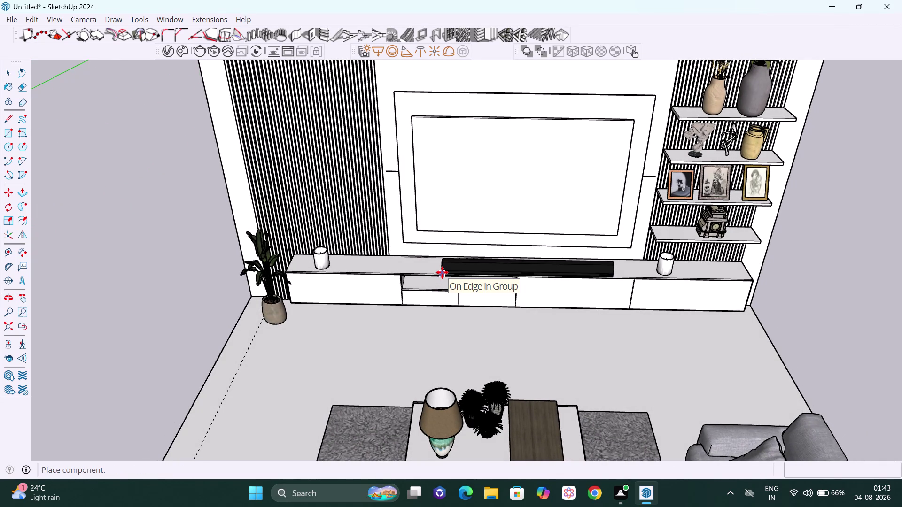
Place the sound bar component on the TV unit top and zoom in on its end corner.
click(442, 272)
scroll(up, 3)
middle_drag(445, 281, 517, 283)
scroll(up, 3)
scroll(up, 3)
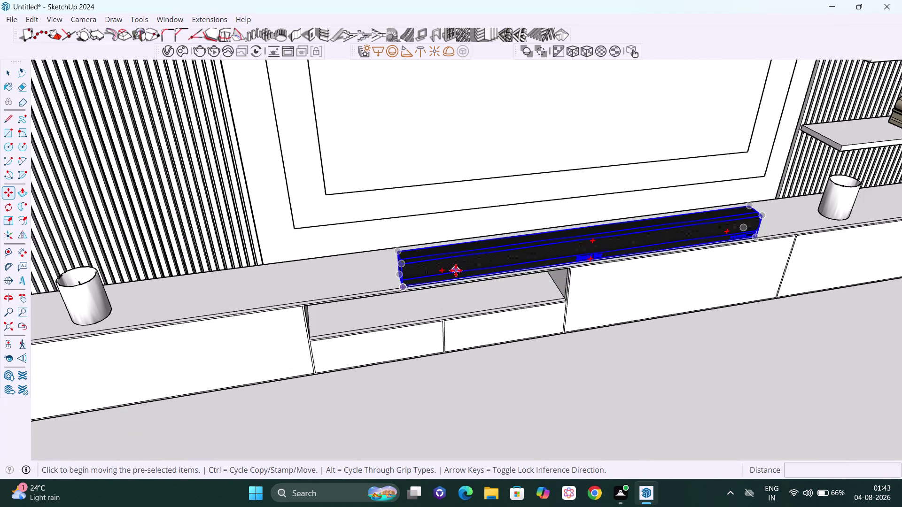
middle_drag(478, 276, 550, 215)
scroll(up, 3)
middle_drag(441, 275, 498, 256)
scroll(up, 3)
middle_drag(475, 258, 516, 257)
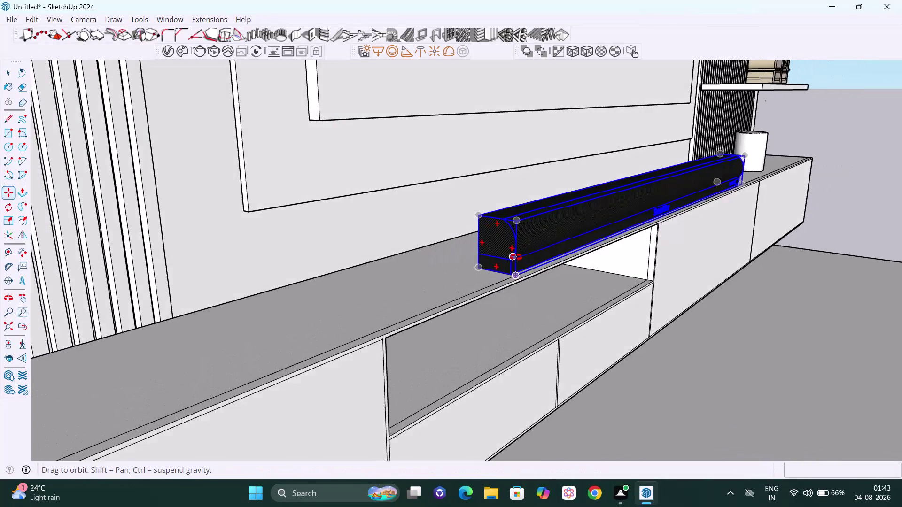
middle_drag(515, 257, 525, 264)
scroll(up, 3)
scroll(up, 3)
middle_drag(528, 291, 561, 290)
Move the sound bar by its bottom corner about 5 inches back toward the wall.
key(m)
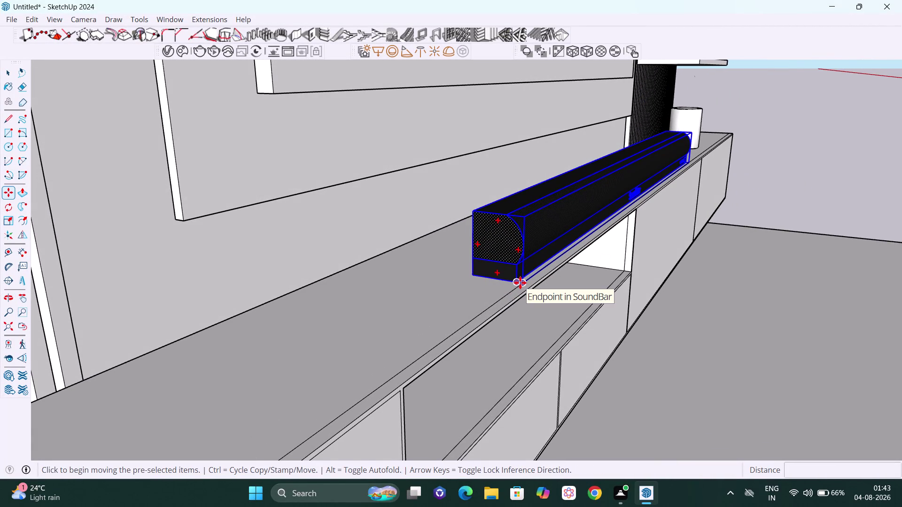
key(Left)
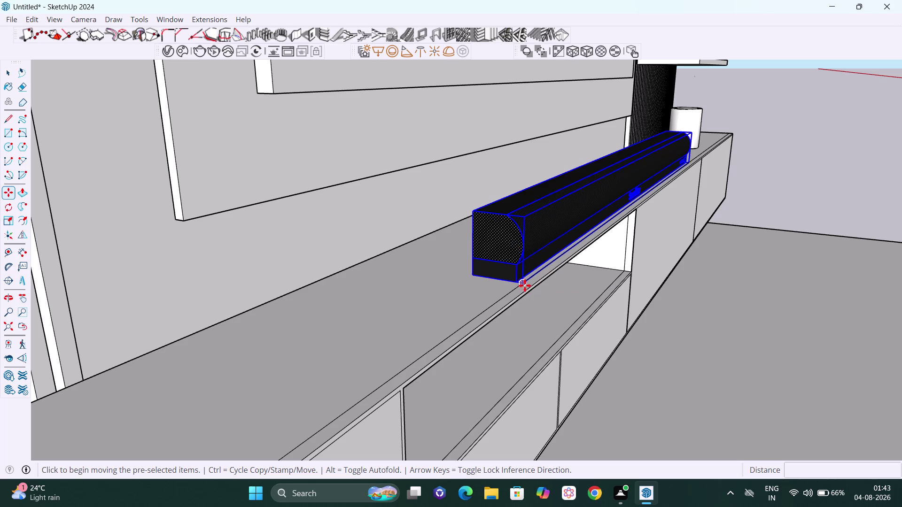
click(525, 286)
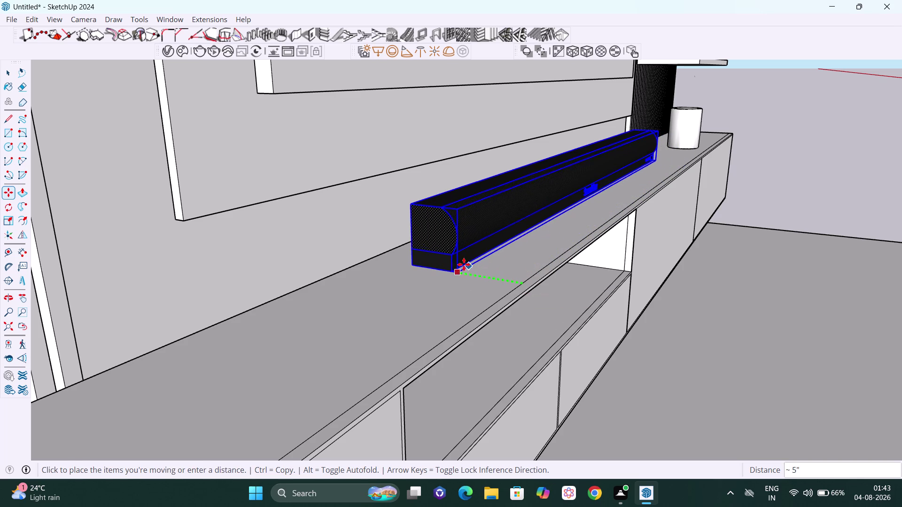
click(464, 265)
scroll(down, 3)
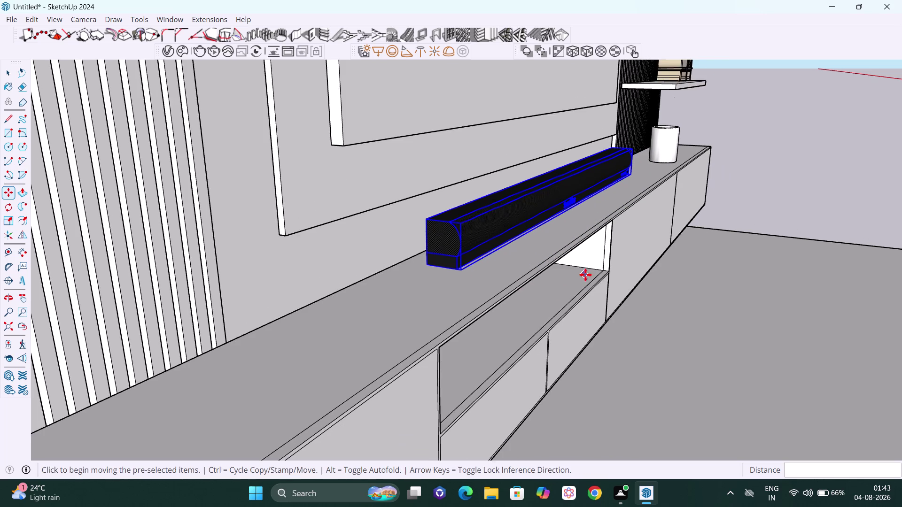
middle_drag(585, 274, 384, 261)
scroll(down, 3)
middle_drag(386, 236, 351, 247)
key(h)
drag(437, 228, 442, 244)
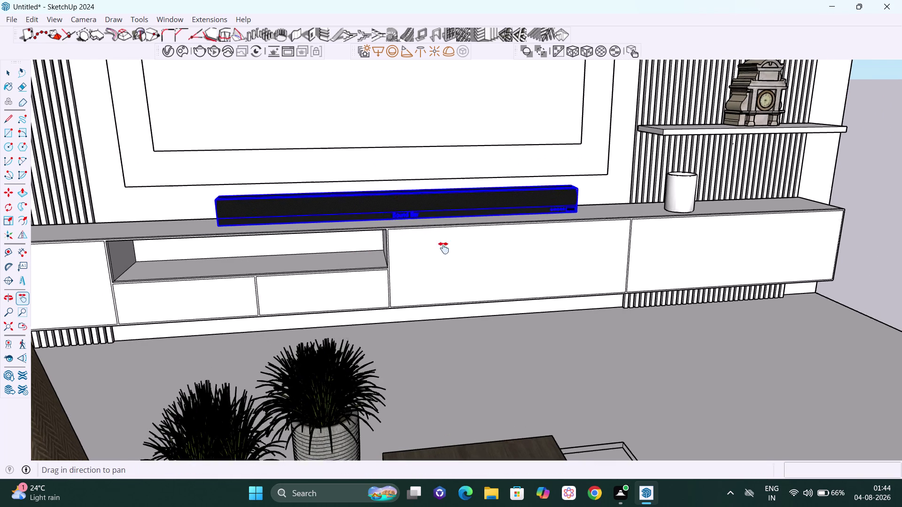
Pan and orbit to a head-on view of the TV wall, centering the TV and sound bar.
drag(442, 244, 460, 298)
scroll(up, 3)
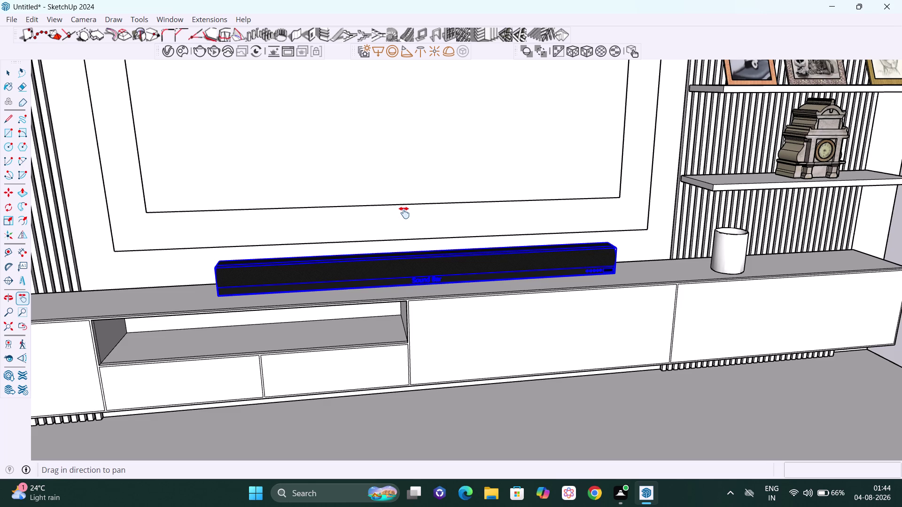
scroll(down, 3)
scroll(down, 3)
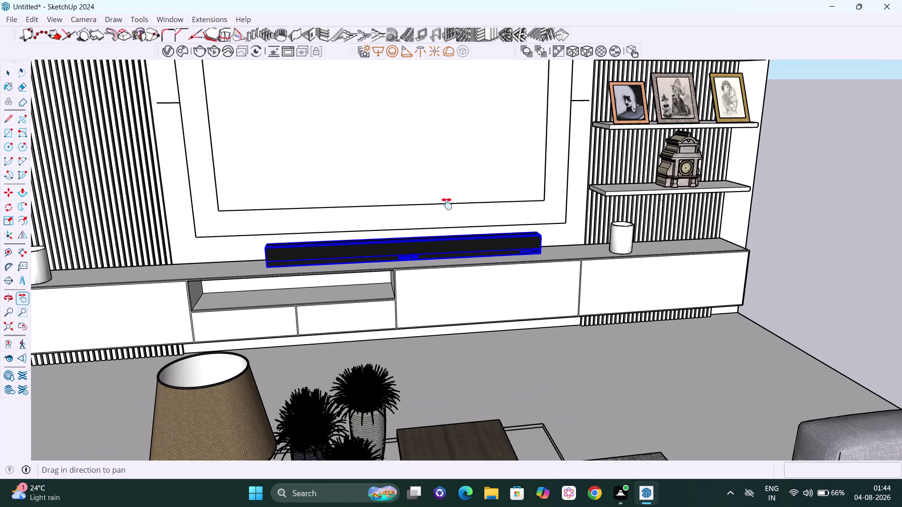
drag(449, 200, 476, 335)
scroll(down, 3)
middle_drag(469, 302, 455, 253)
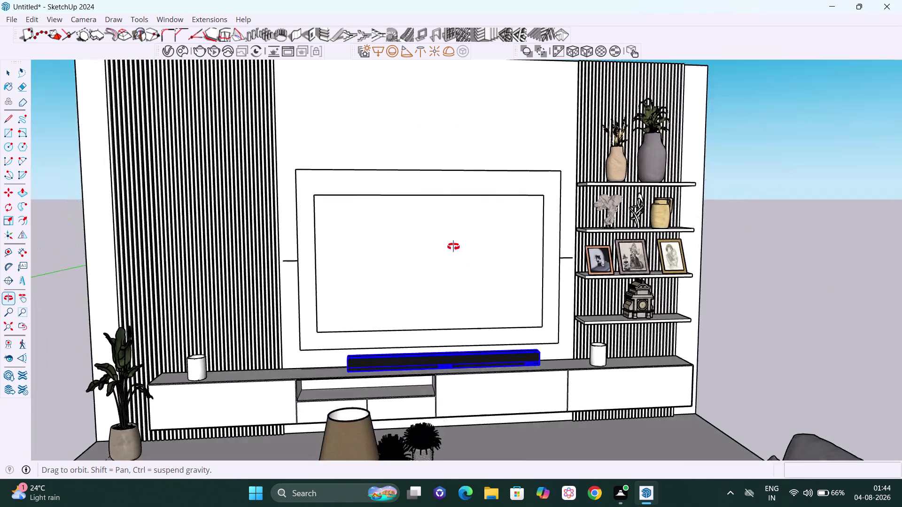
middle_drag(454, 253, 450, 241)
scroll(up, 3)
drag(452, 400, 440, 411)
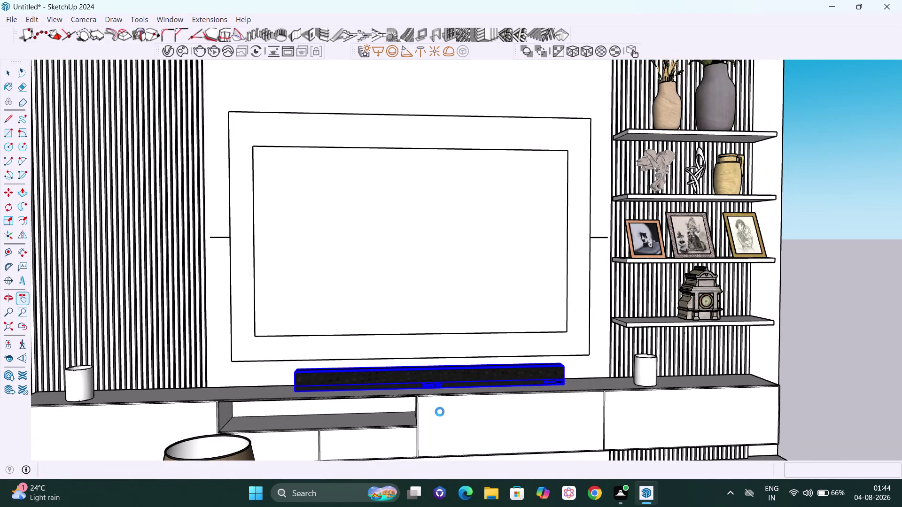
drag(440, 411, 439, 412)
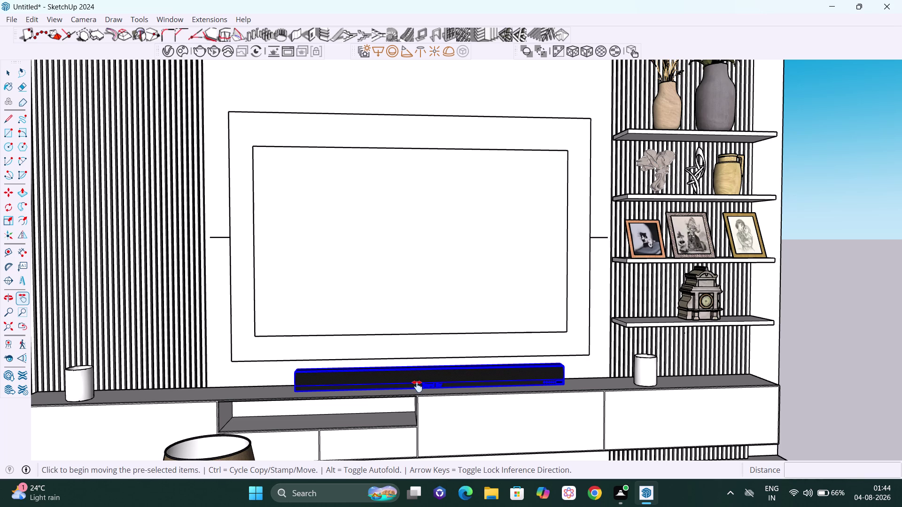
Scale the sound bar from its right-end grip to Red Scale 0.89, then view the TV wall again.
key(s)
middle_drag(827, 322, 800, 325)
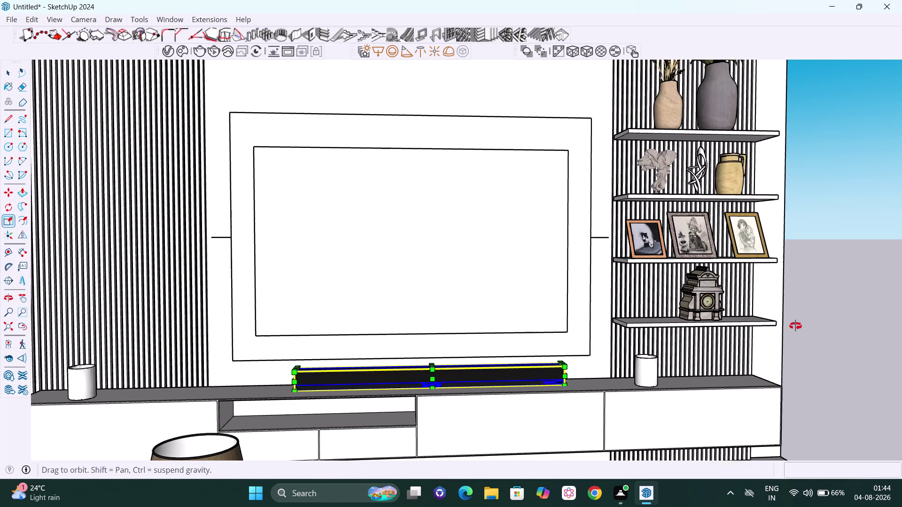
middle_drag(800, 326, 711, 334)
scroll(up, 3)
middle_drag(568, 392, 610, 445)
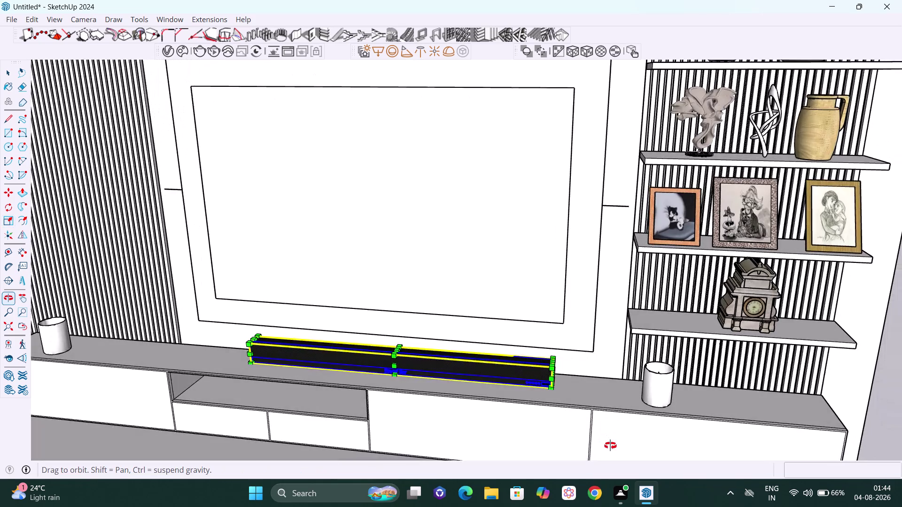
middle_drag(610, 445, 608, 443)
scroll(up, 3)
middle_drag(557, 367, 512, 356)
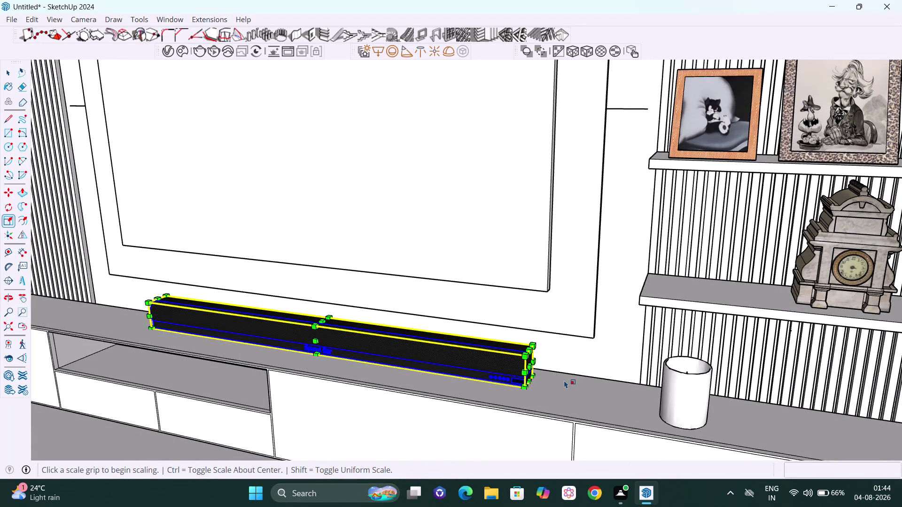
click(531, 368)
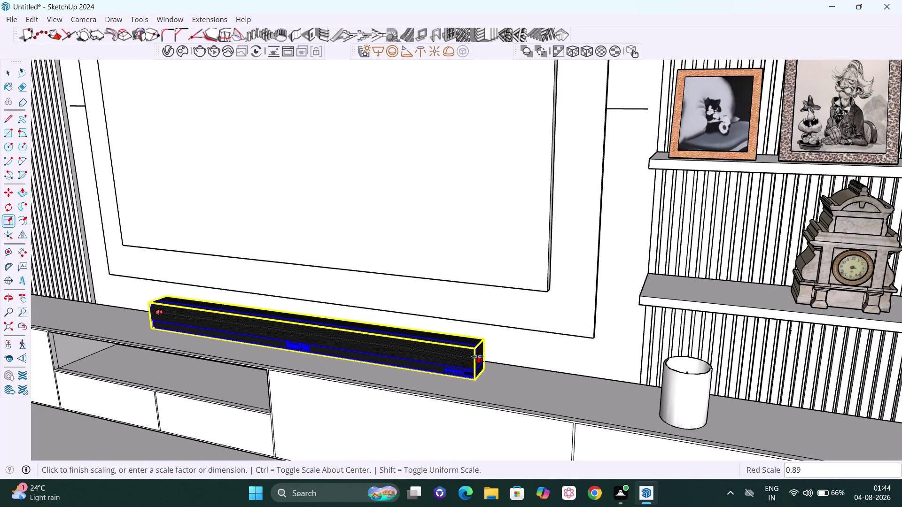
click(477, 357)
scroll(down, 3)
middle_drag(450, 381, 549, 313)
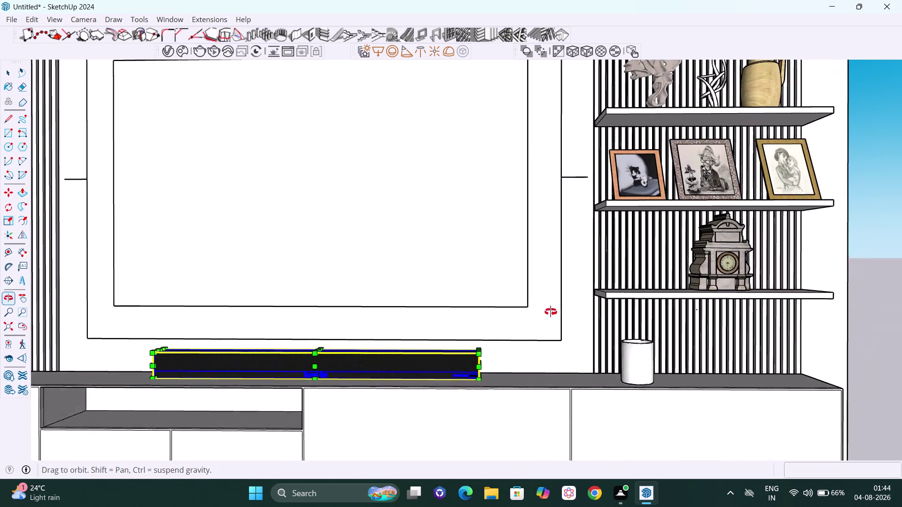
middle_drag(549, 313, 584, 308)
scroll(down, 3)
key(space)
click(790, 305)
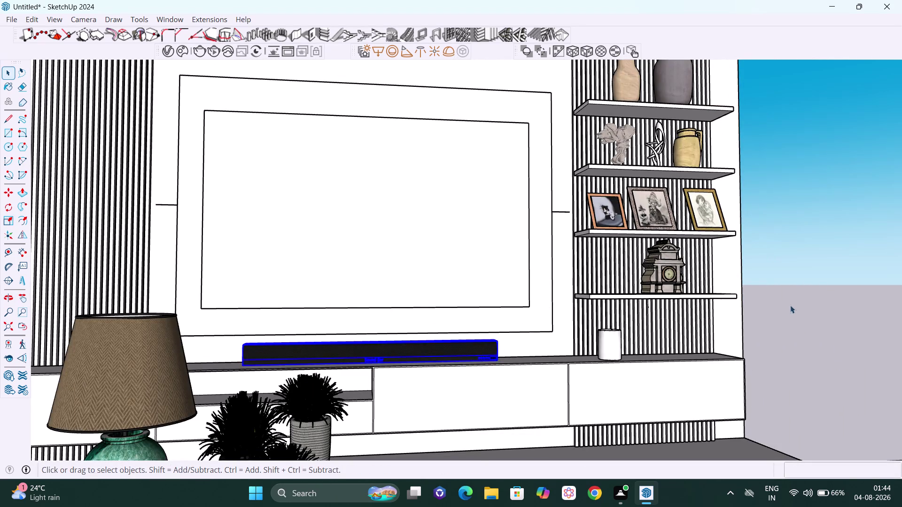
scroll(down, 3)
middle_drag(528, 348, 500, 432)
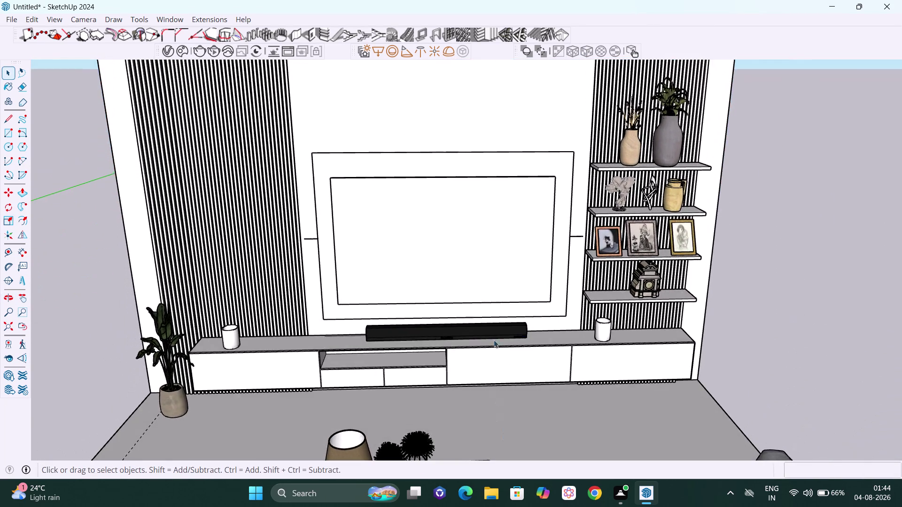
scroll(up, 3)
scroll(up, 3)
middle_drag(541, 380, 267, 347)
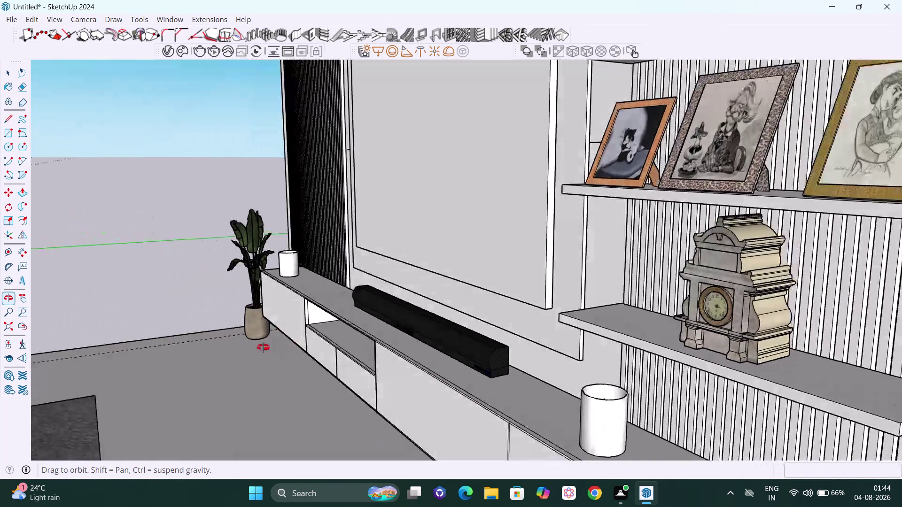
middle_drag(266, 347, 404, 351)
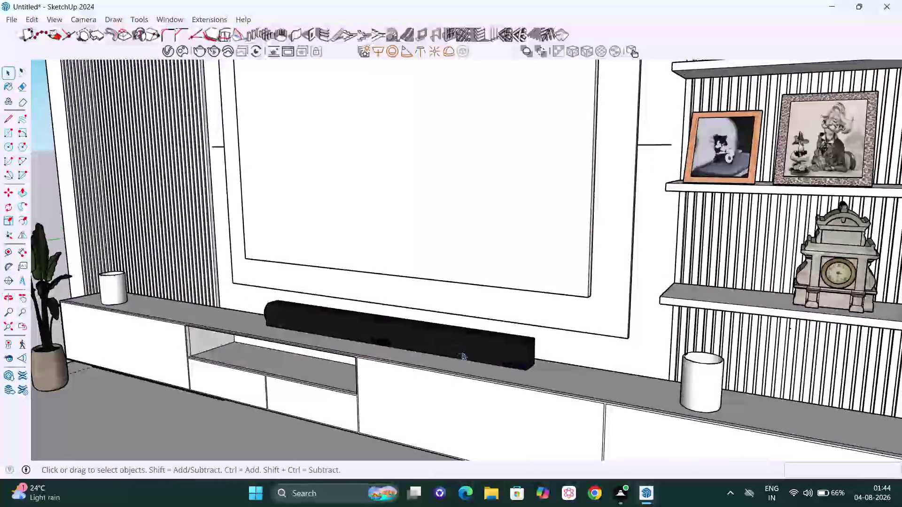
click(494, 356)
middle_drag(546, 362, 284, 319)
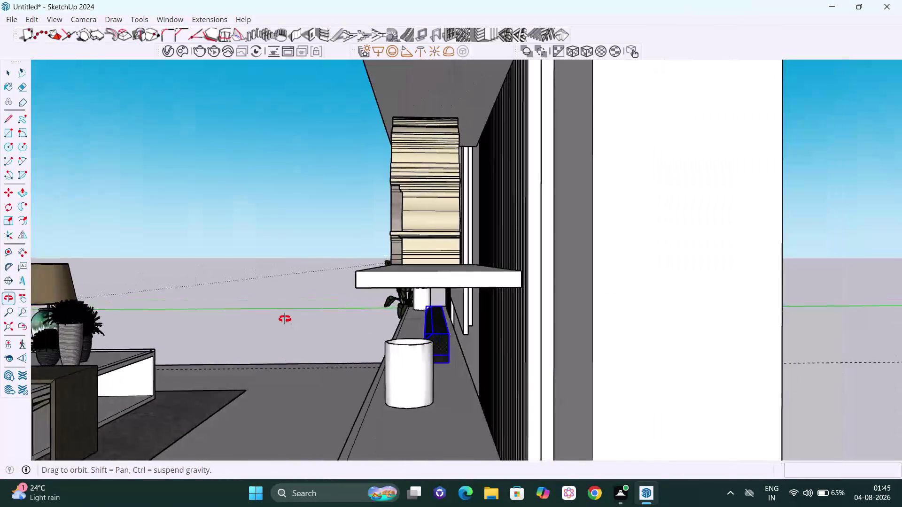
middle_drag(284, 319, 595, 324)
scroll(down, 3)
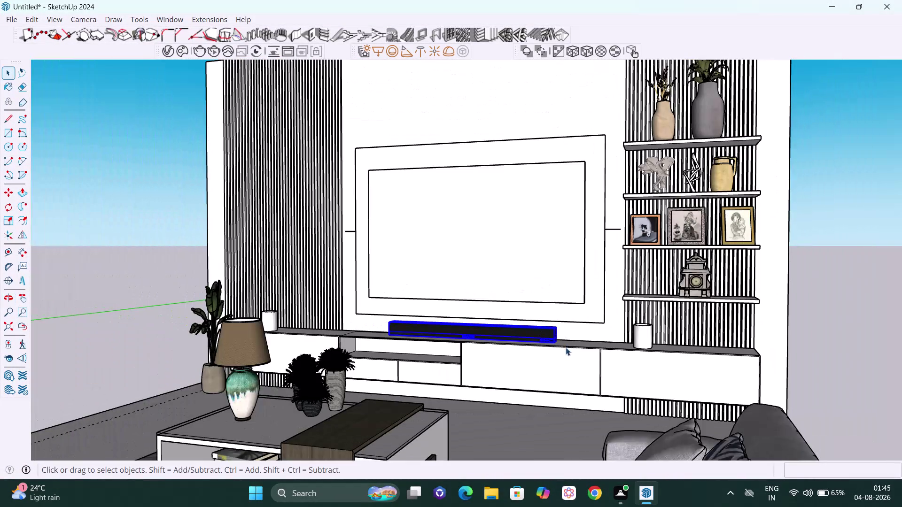
key(space)
click(859, 342)
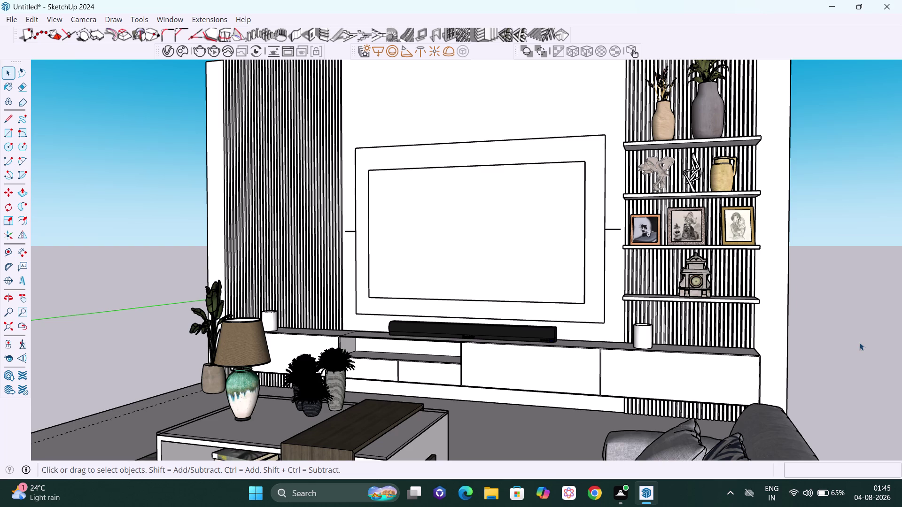
scroll(down, 3)
middle_drag(538, 354, 498, 338)
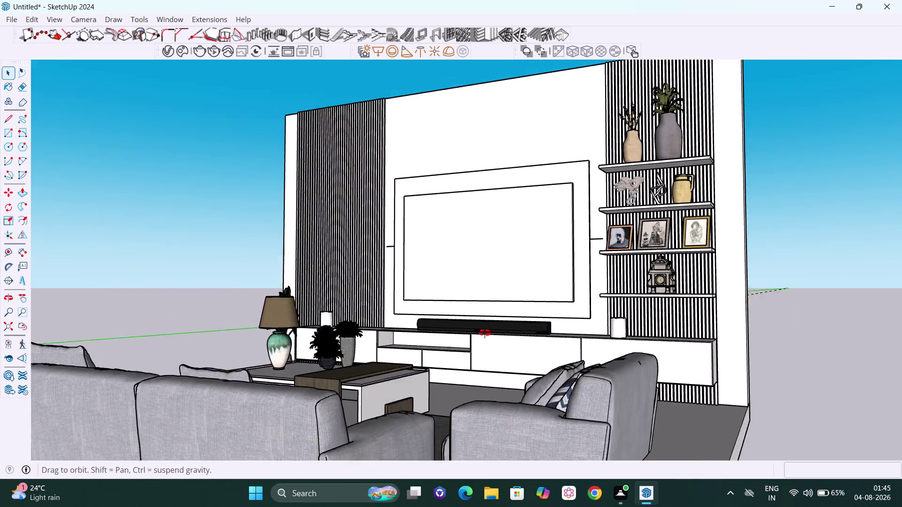
middle_drag(498, 338, 683, 455)
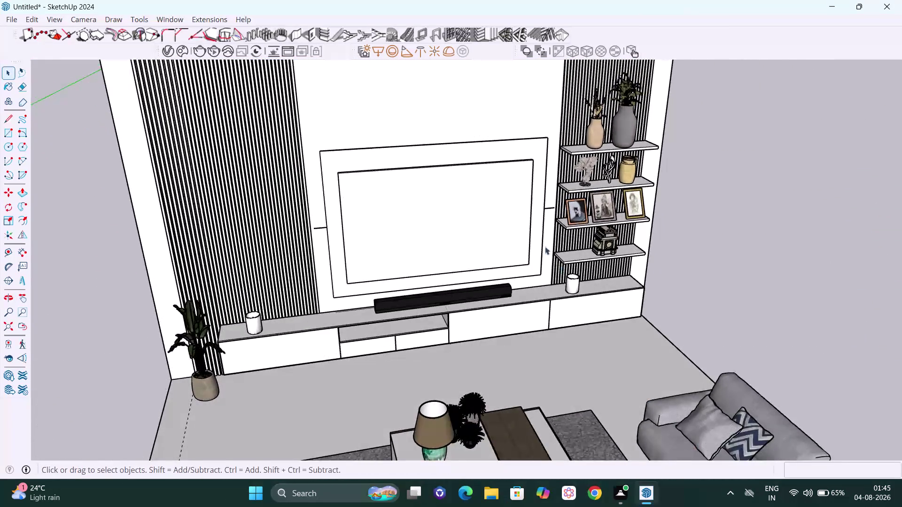
scroll(up, 3)
scroll(up, 3)
scroll(down, 3)
middle_drag(543, 286, 427, 229)
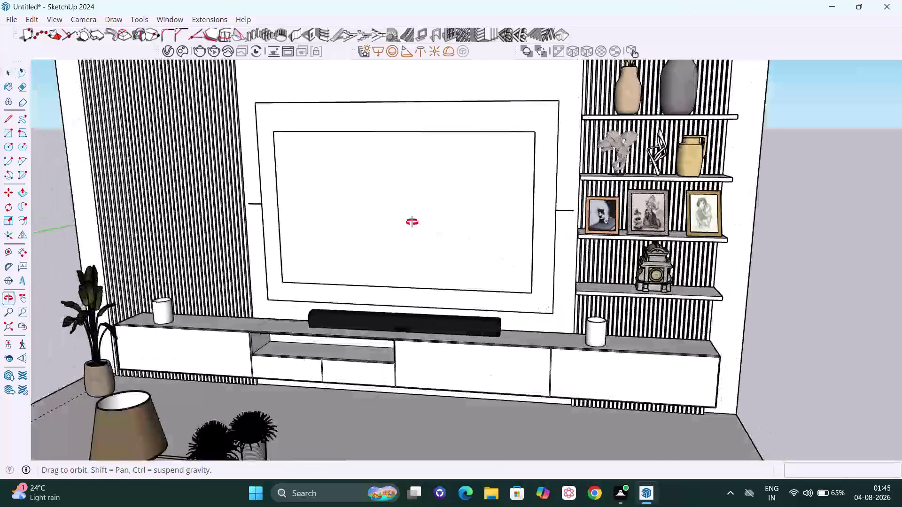
middle_drag(427, 229, 424, 242)
scroll(down, 3)
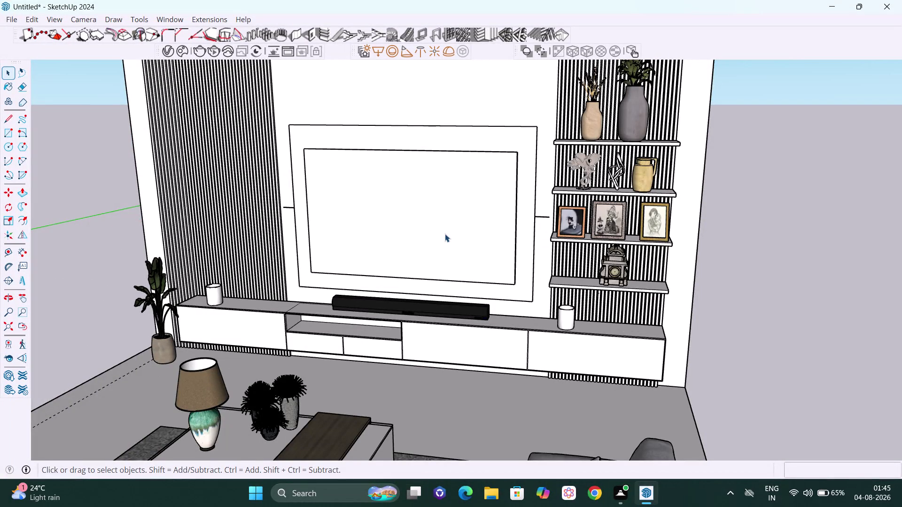
scroll(down, 3)
scroll(down, 3)
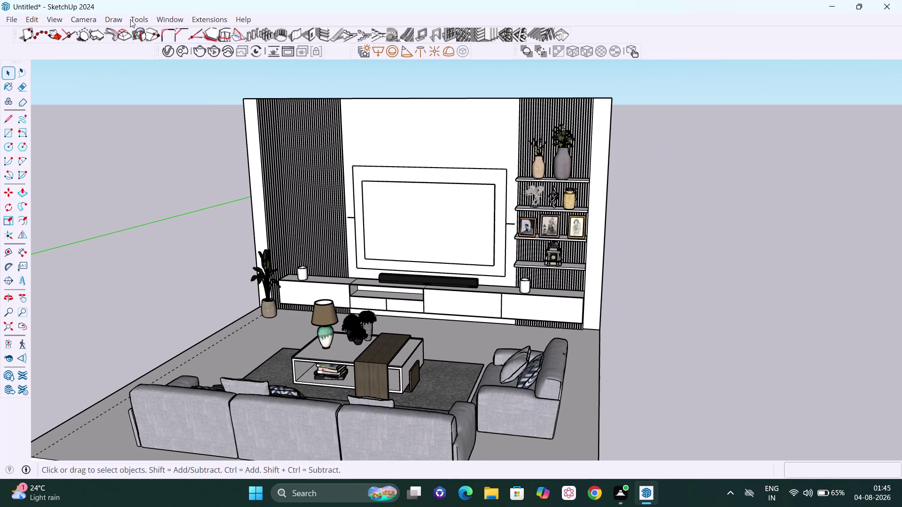
click(167, 20)
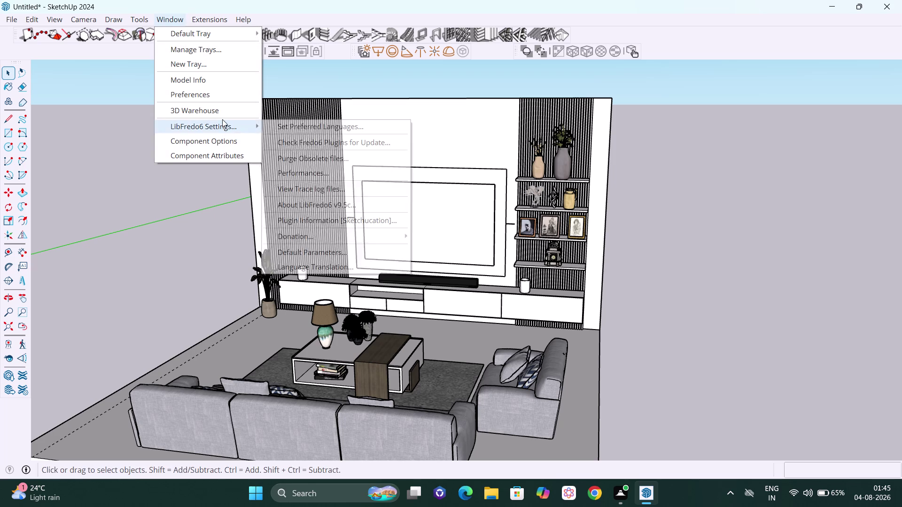
Open 3D Warehouse and replace the old SOUND BAR search with a search for 'tv'.
click(223, 114)
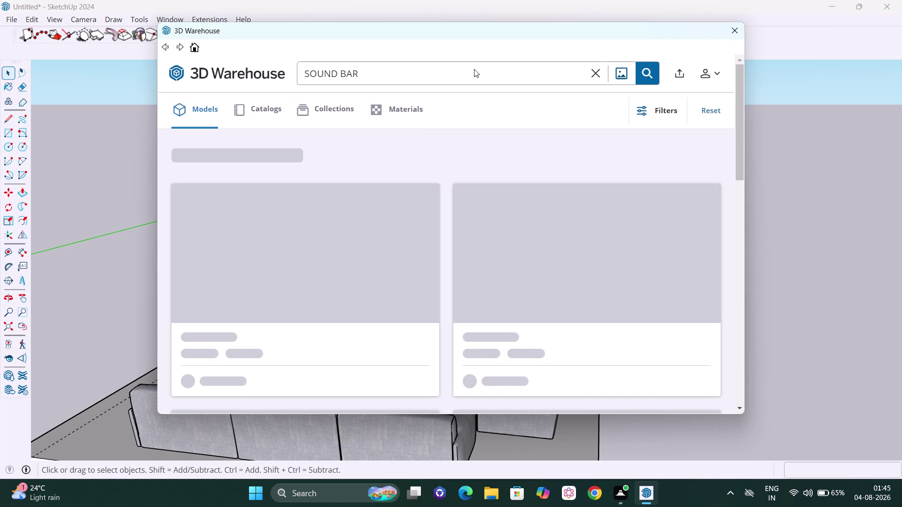
click(601, 72)
click(539, 71)
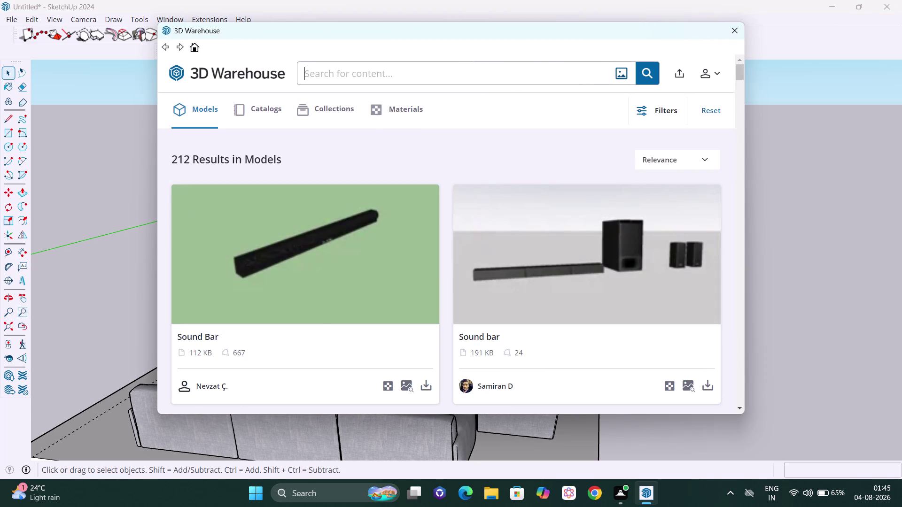
text(tv)
key(Return)
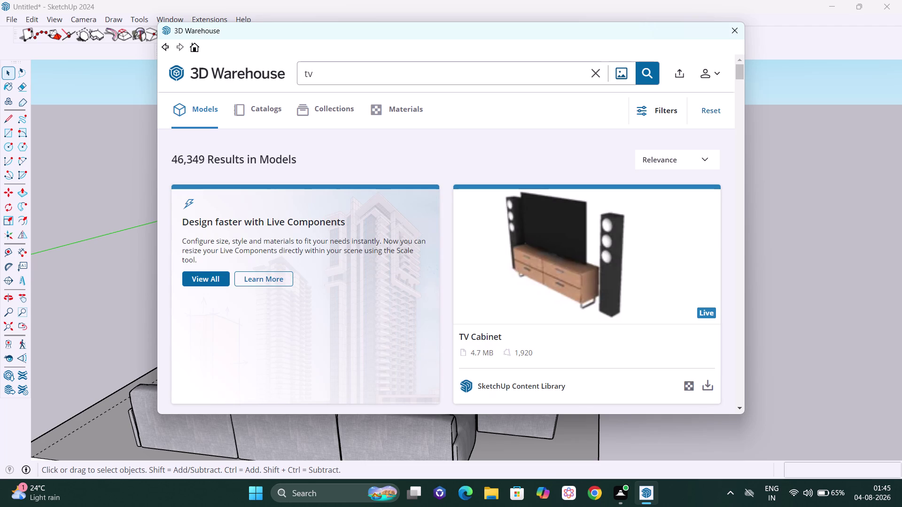
Browse the tv results and download the Flat Screen TV, loading it directly into the model.
scroll(down, 3)
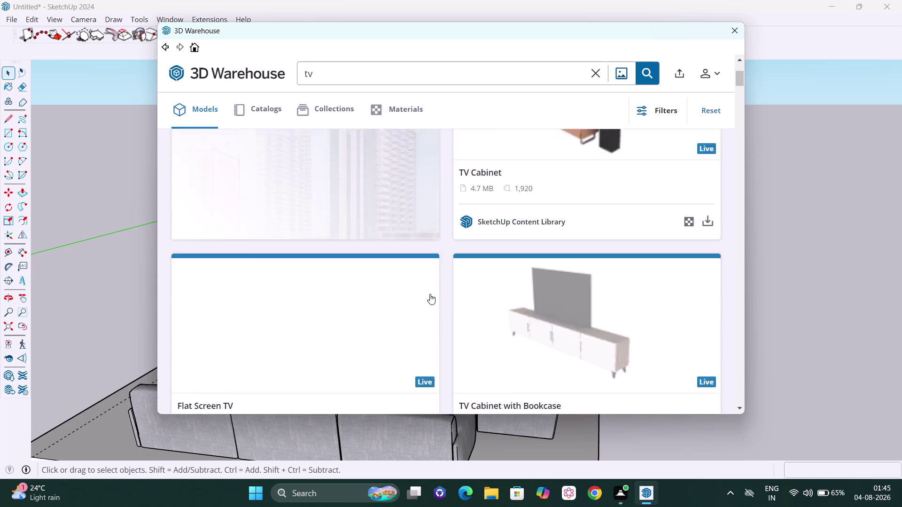
scroll(down, 3)
scroll(up, 3)
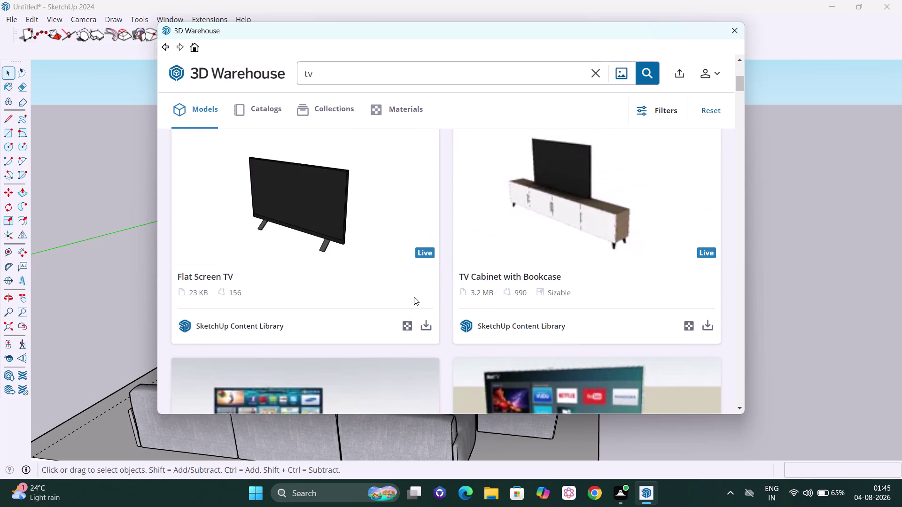
scroll(down, 3)
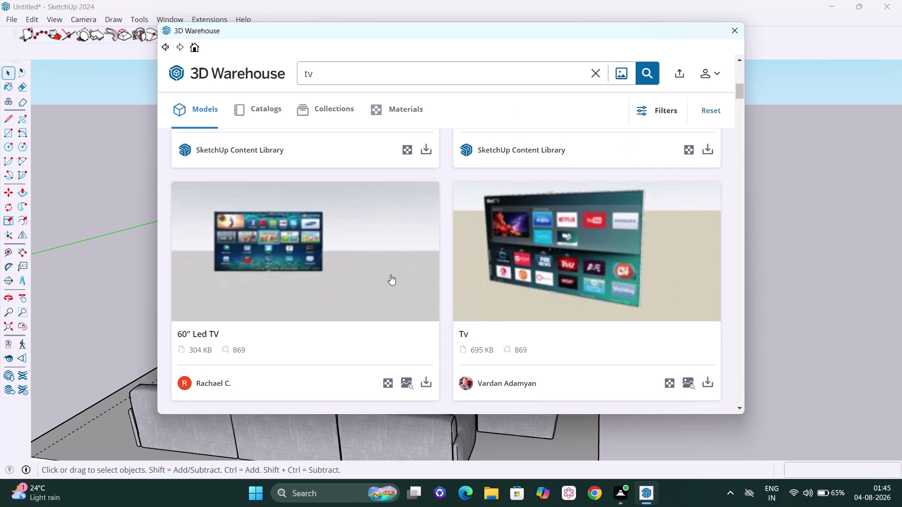
scroll(down, 3)
scroll(down, 3)
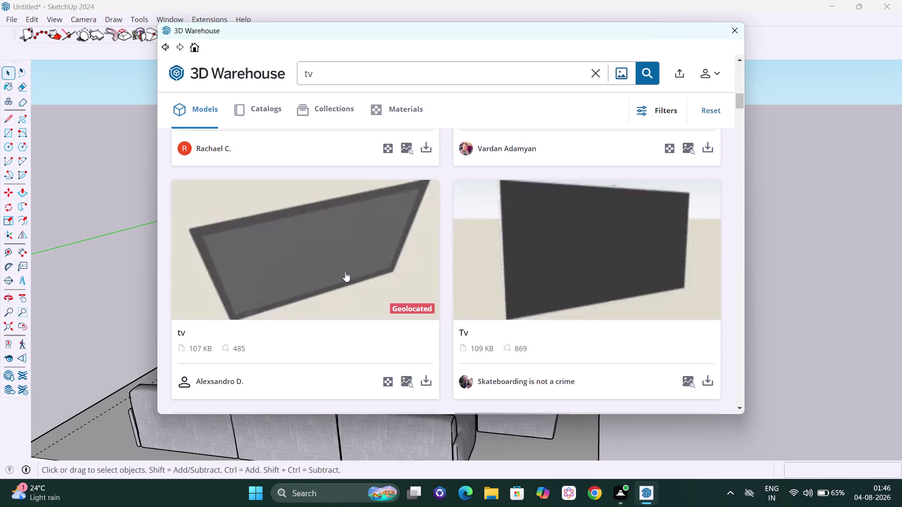
scroll(up, 3)
scroll(up, 3)
scroll(up, 3)
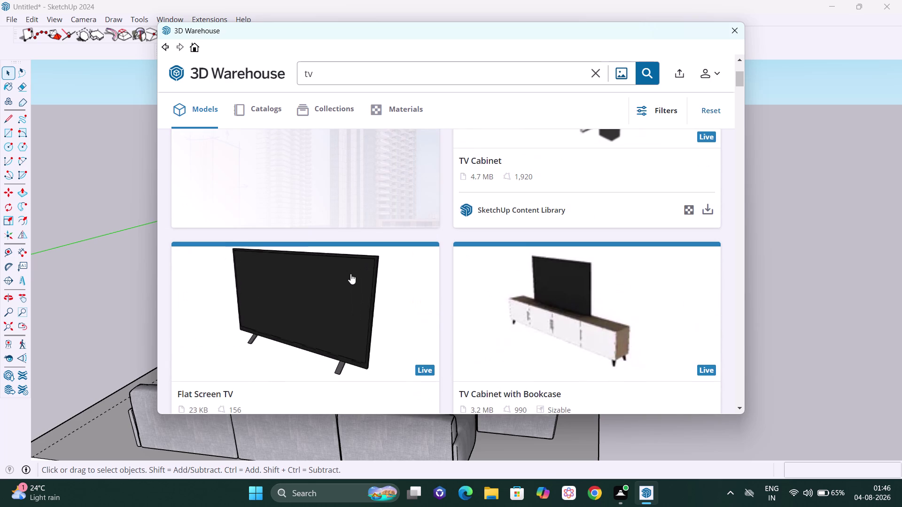
scroll(down, 3)
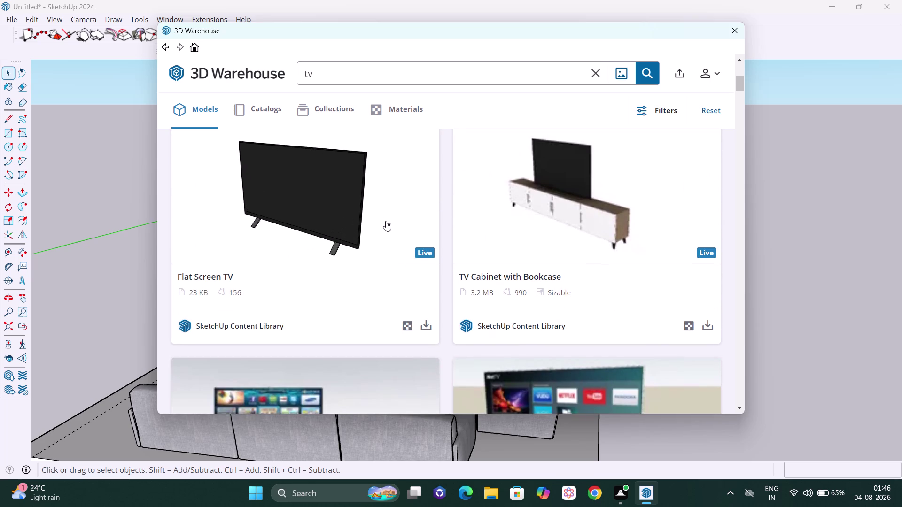
click(429, 322)
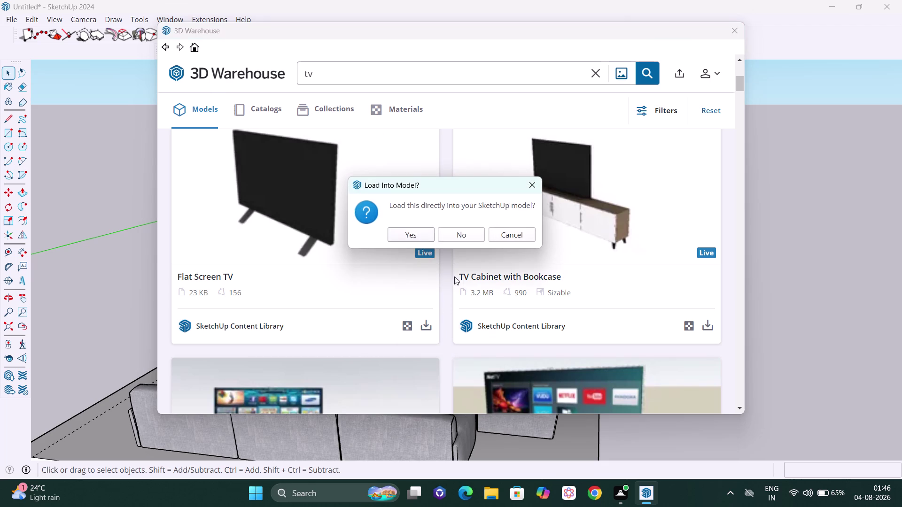
click(418, 230)
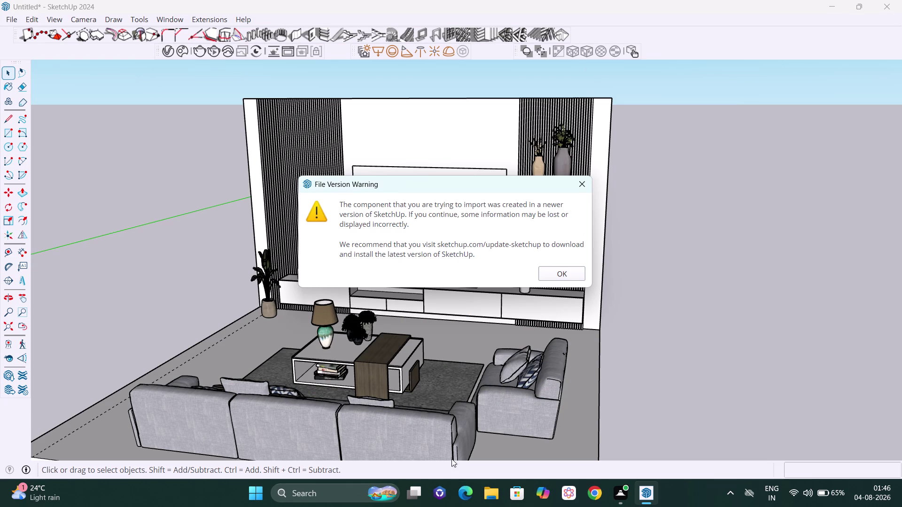
Acknowledge the file version warning and zoom out to see the whole room.
click(563, 267)
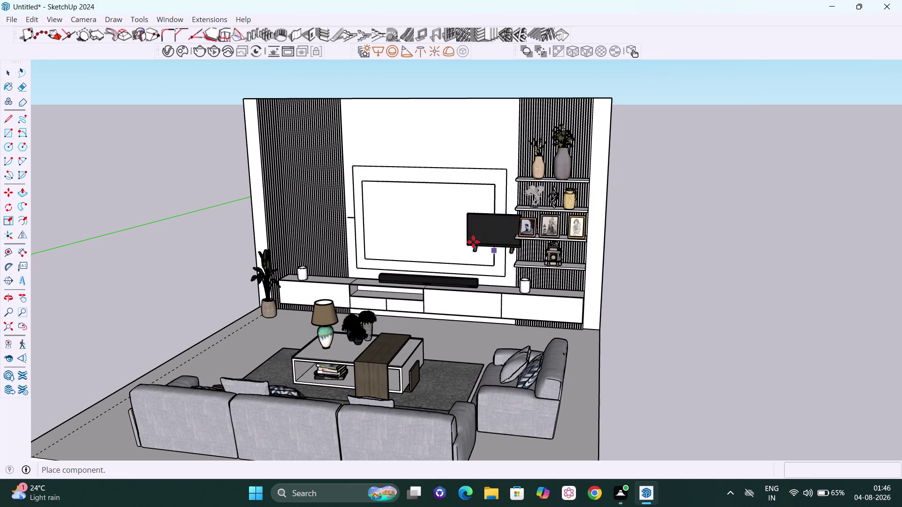
middle_drag(419, 254, 288, 267)
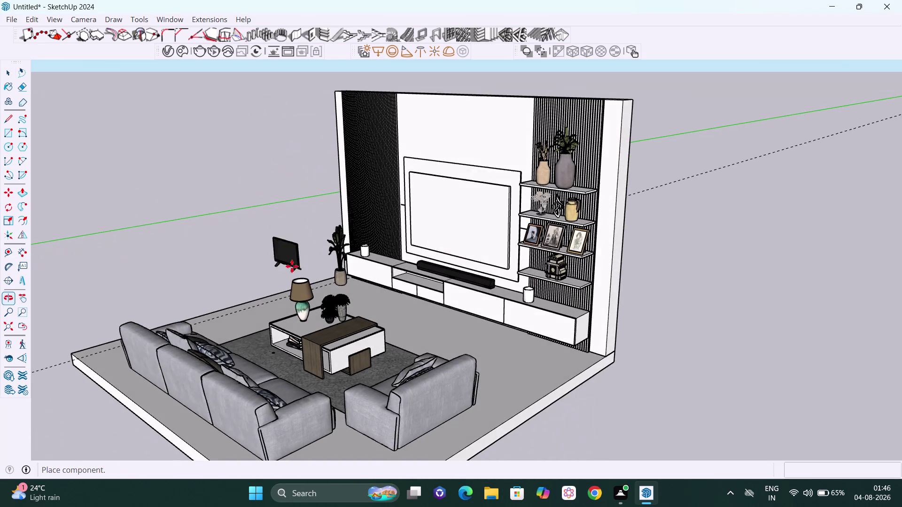
scroll(up, 3)
scroll(up, 3)
scroll(up, 3)
scroll(up, 3)
Orbit toward the TV wall, cancel placing the Flat Screen TV, and open the Extensions list.
middle_drag(452, 247, 449, 246)
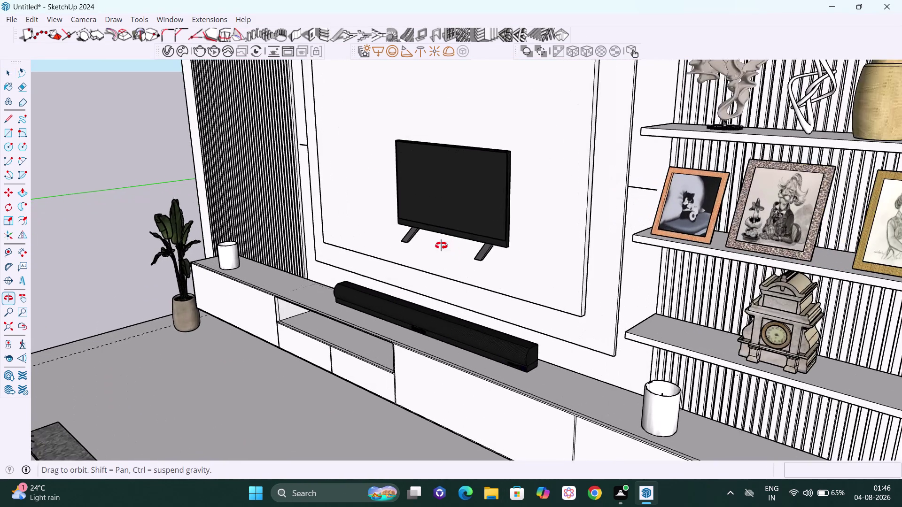
middle_drag(449, 247, 421, 245)
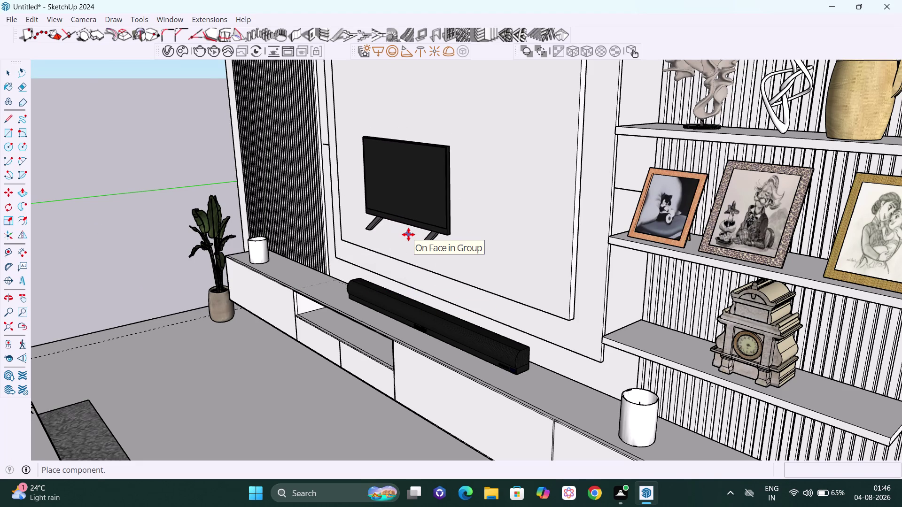
key(Escape)
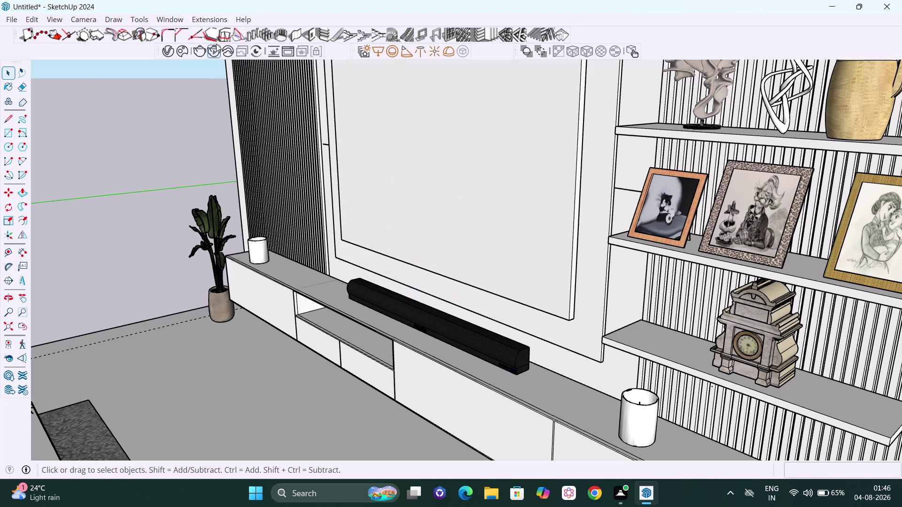
click(162, 17)
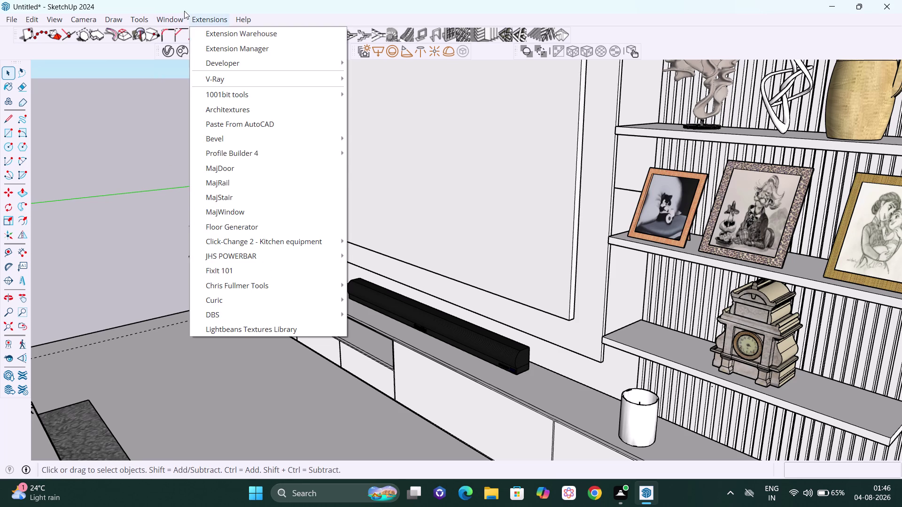
click(174, 19)
click(173, 21)
click(203, 108)
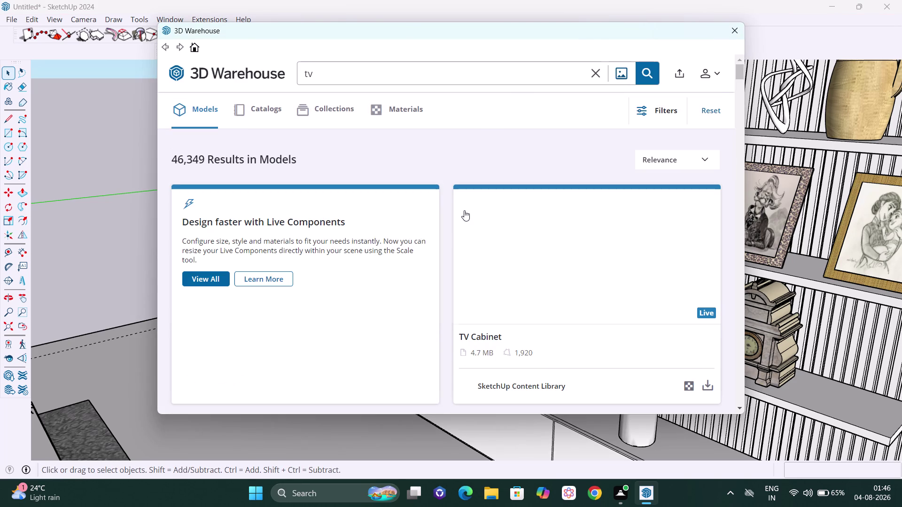
scroll(down, 3)
scroll(down, 3)
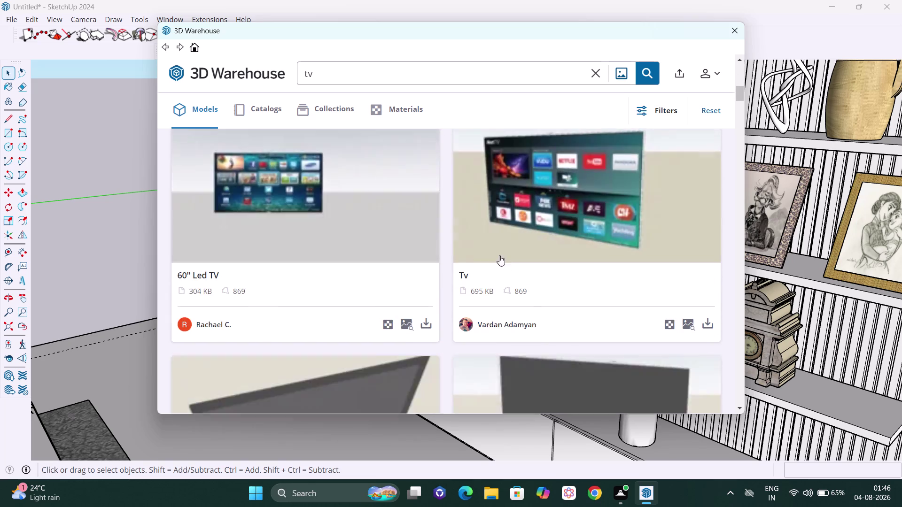
scroll(down, 3)
scroll(down, 3)
scroll(up, 3)
scroll(up, 3)
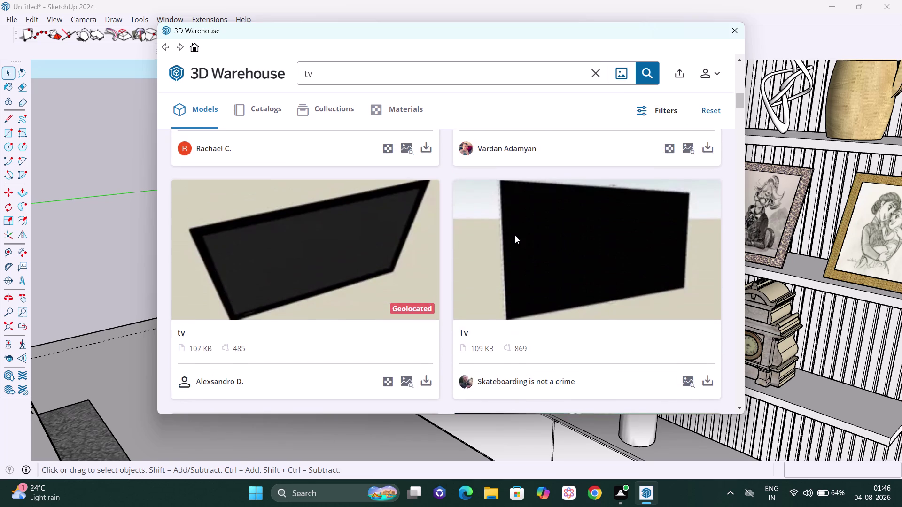
scroll(down, 3)
scroll(down, 3)
scroll(down, 3)
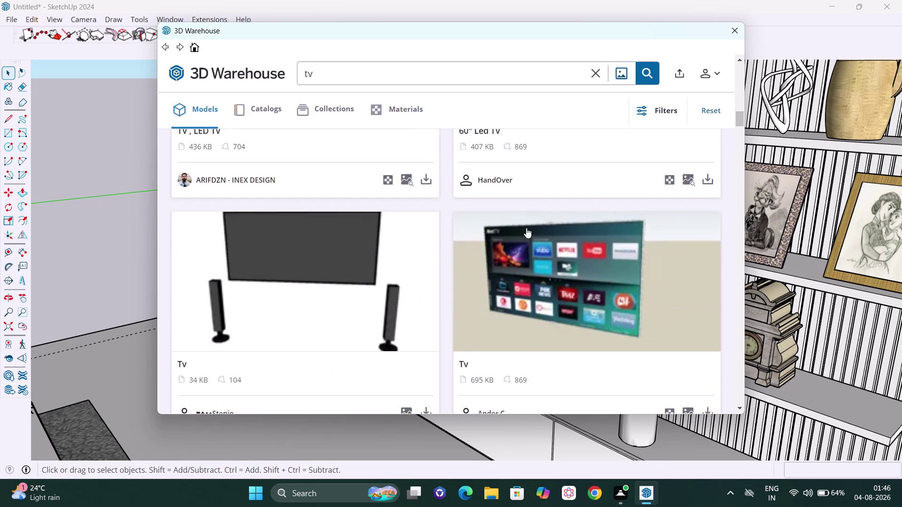
scroll(down, 3)
scroll(down, 3)
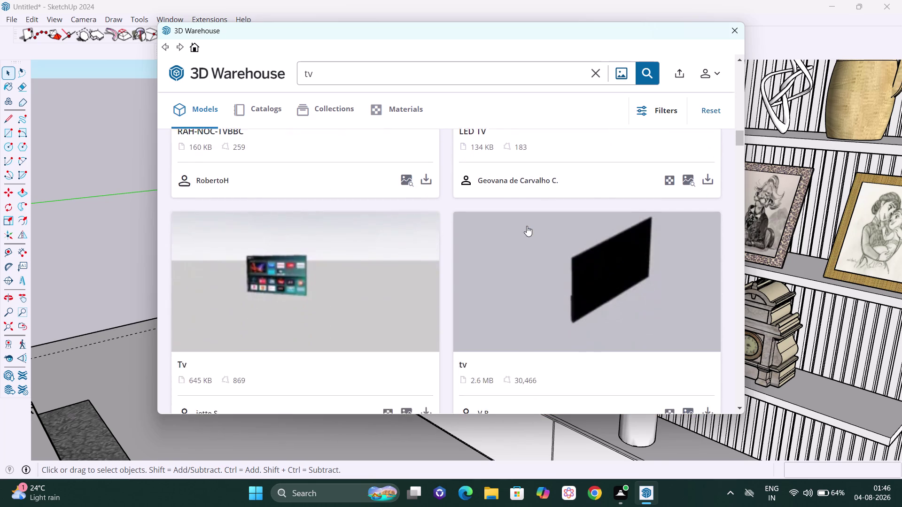
scroll(down, 3)
scroll(down, 3)
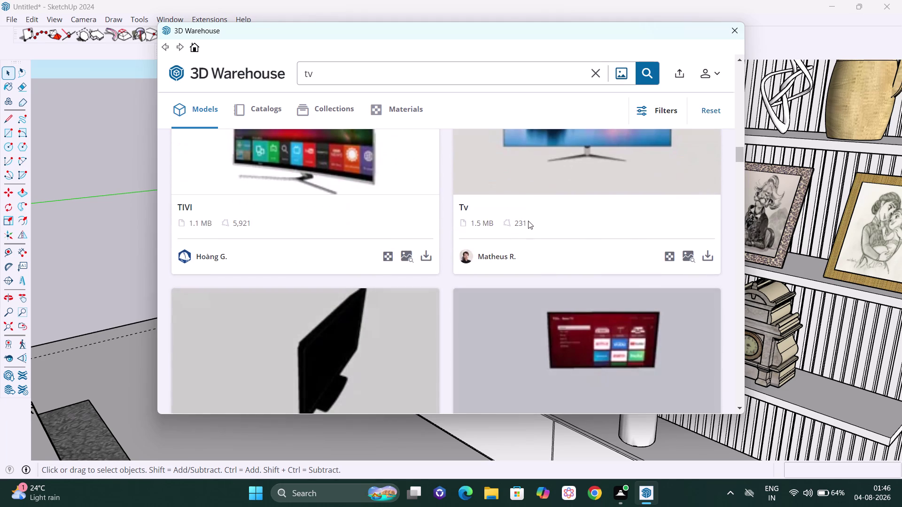
scroll(down, 3)
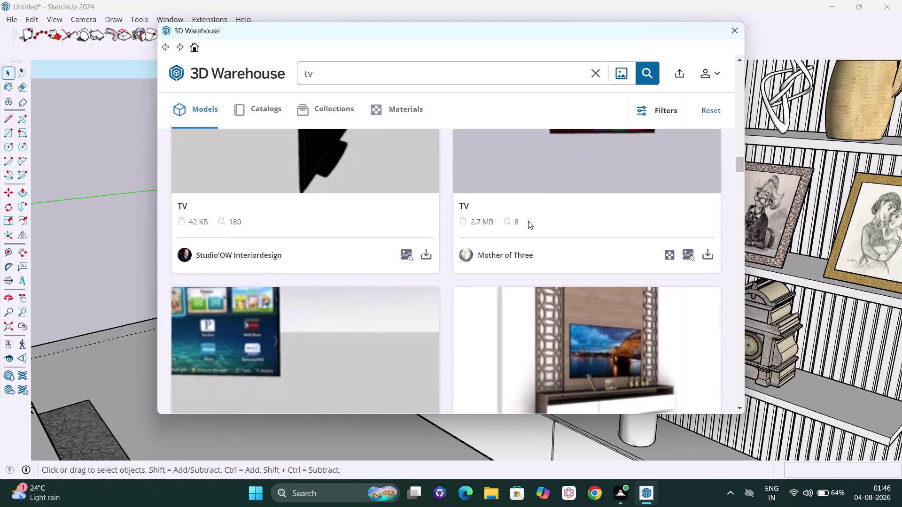
scroll(down, 3)
scroll(down, 3)
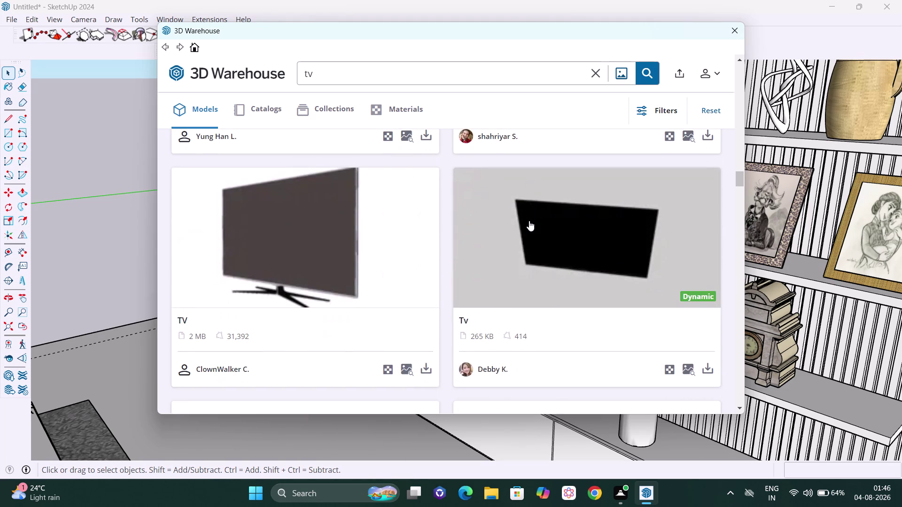
scroll(down, 3)
scroll(down, 3)
scroll(down, 3)
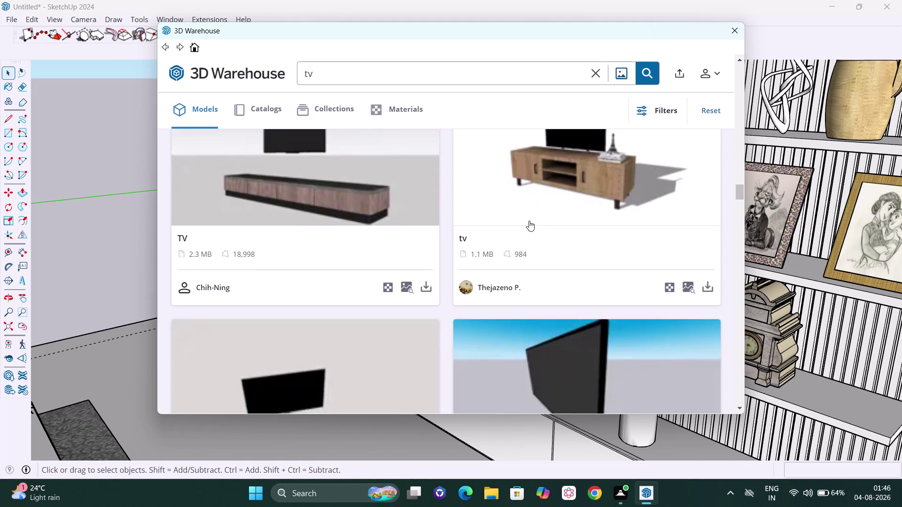
scroll(down, 3)
scroll(down, 3)
scroll(down, 3)
scroll(down, 3)
scroll(down, 3)
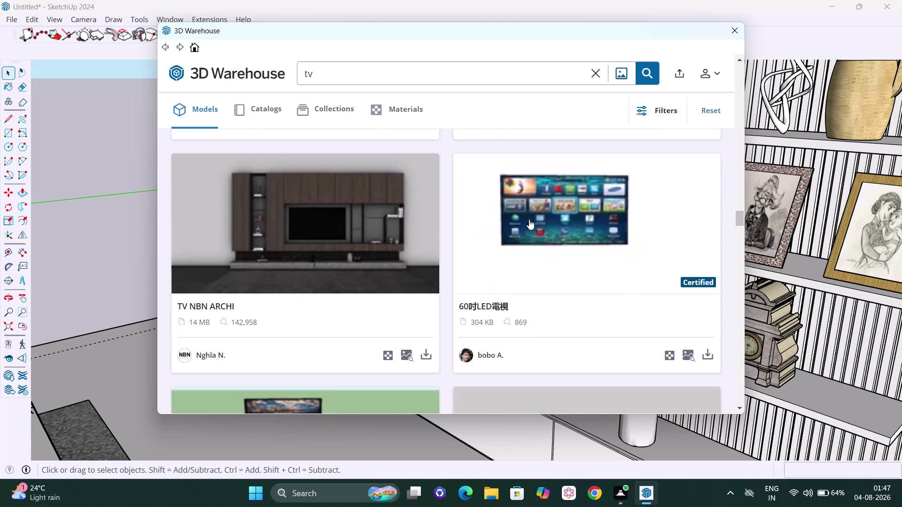
scroll(down, 3)
scroll(down, 3)
scroll(down, 3)
scroll(down, 3)
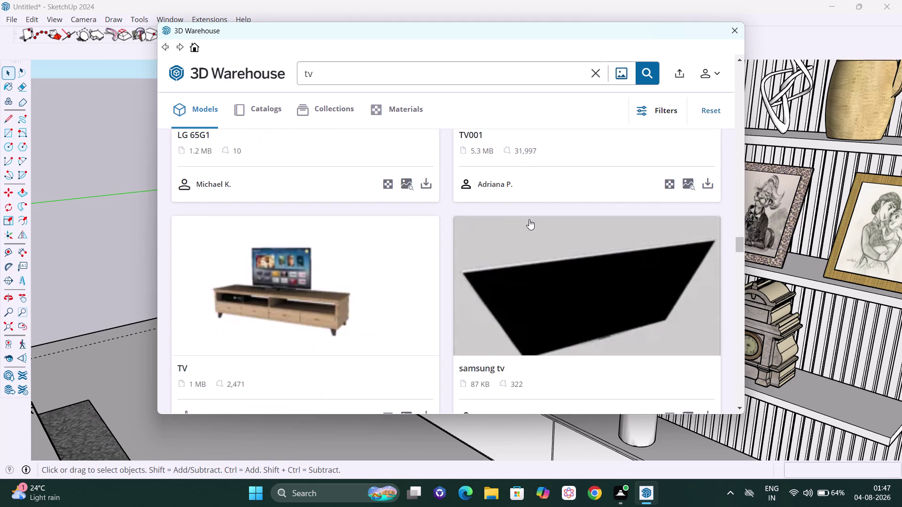
scroll(down, 3)
scroll(down, 3)
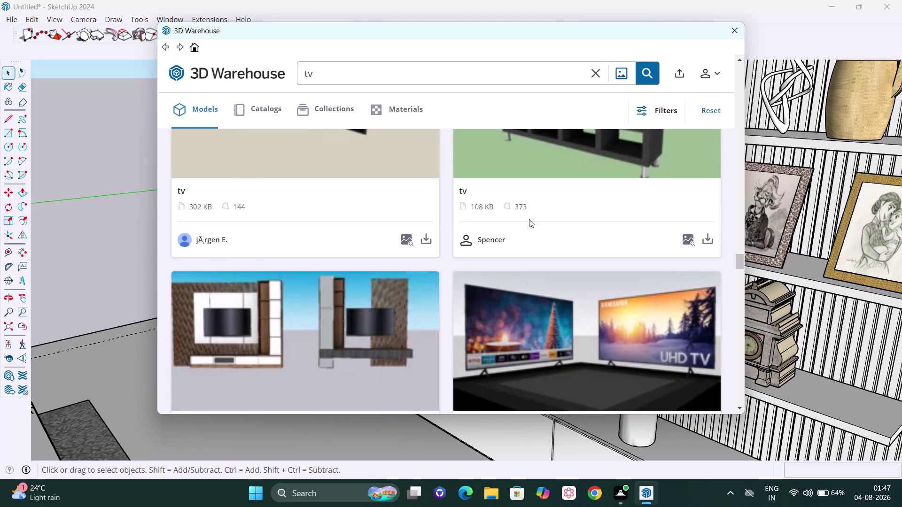
scroll(up, 3)
scroll(down, 3)
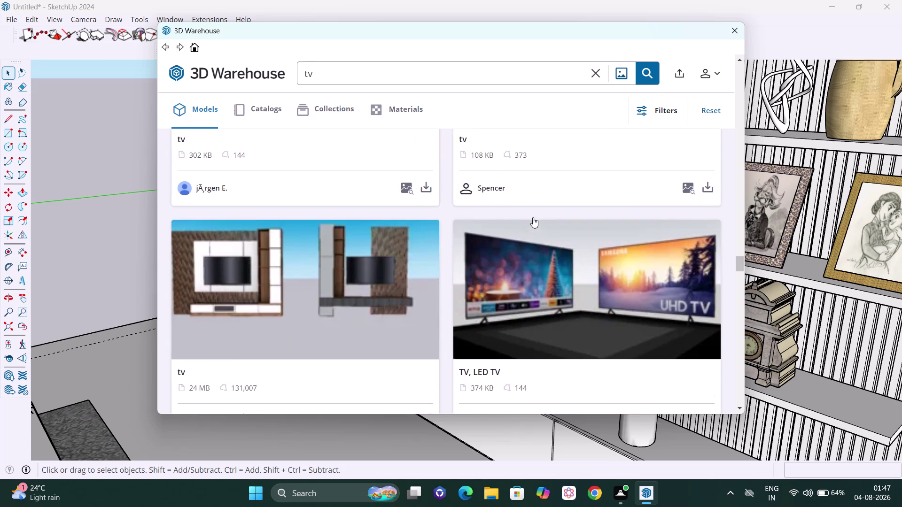
scroll(down, 3)
scroll(down, 3)
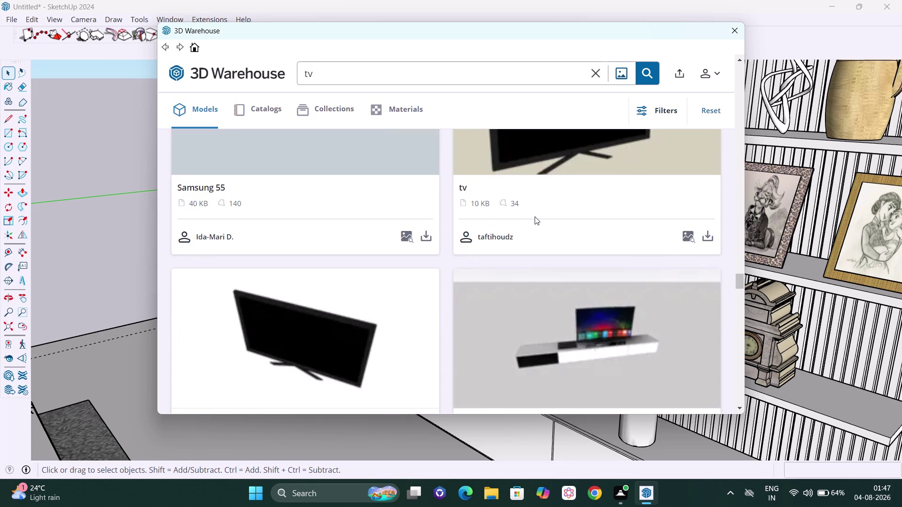
scroll(down, 3)
scroll(down, 3)
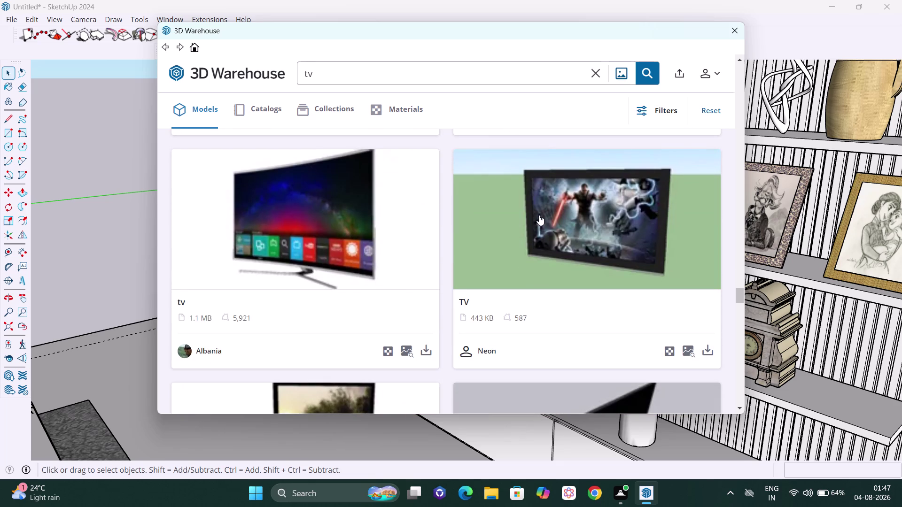
scroll(down, 3)
scroll(down, 3)
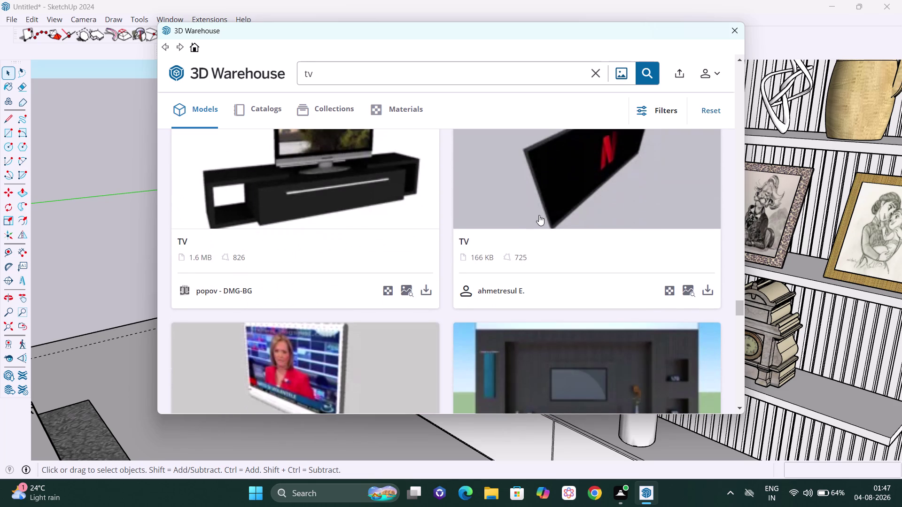
scroll(down, 3)
scroll(up, 3)
scroll(down, 3)
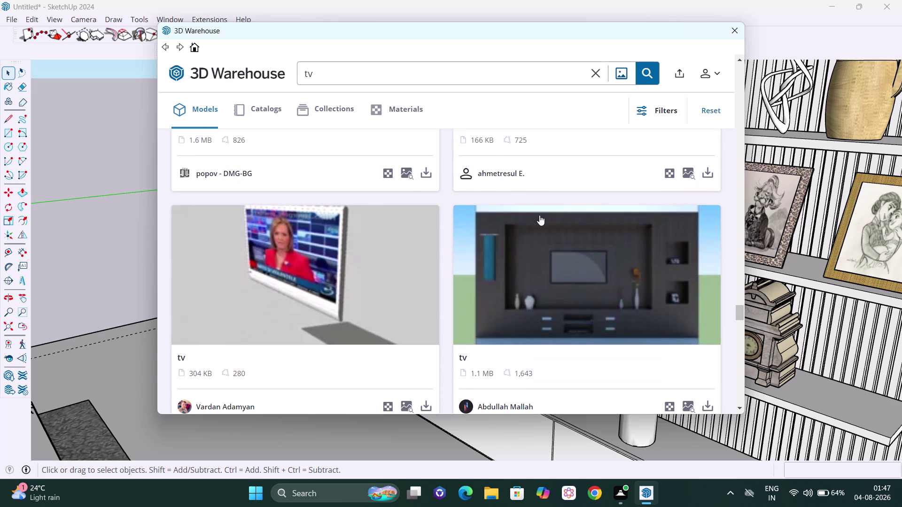
scroll(down, 3)
scroll(down, 3)
scroll(down, 3)
scroll(down, 3)
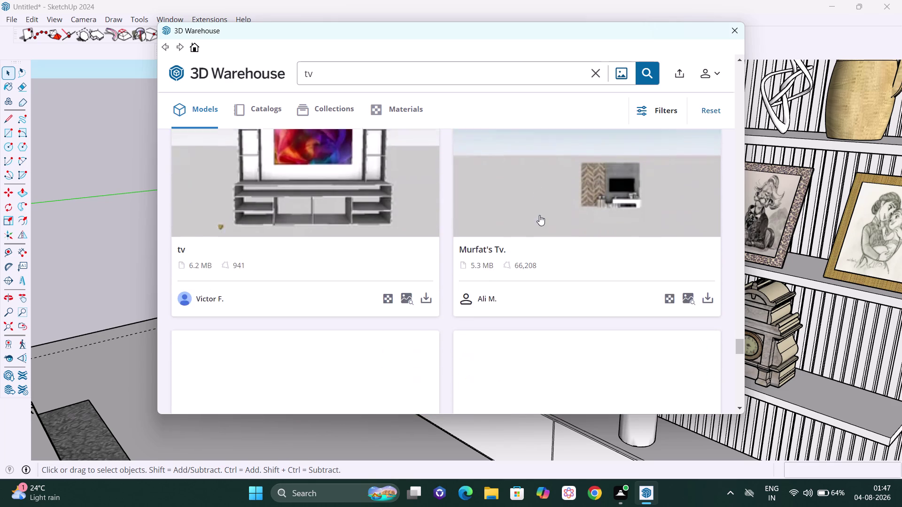
scroll(down, 3)
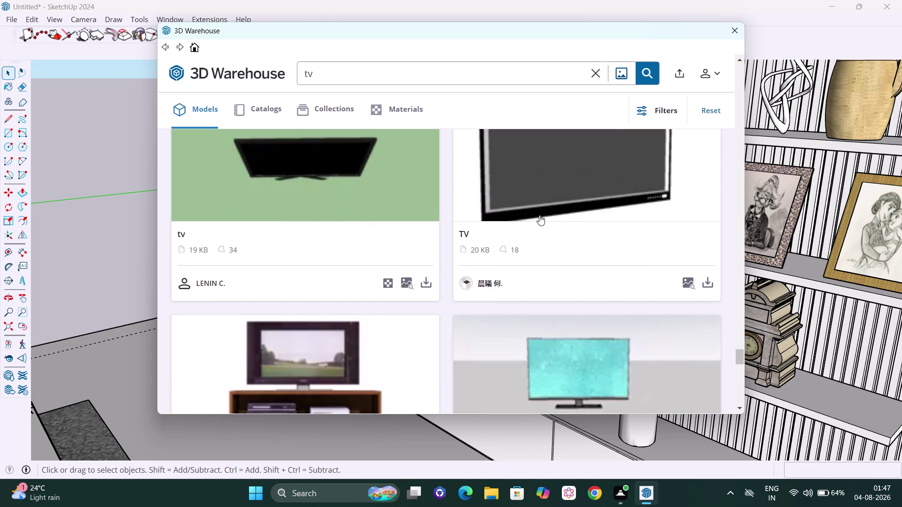
scroll(down, 3)
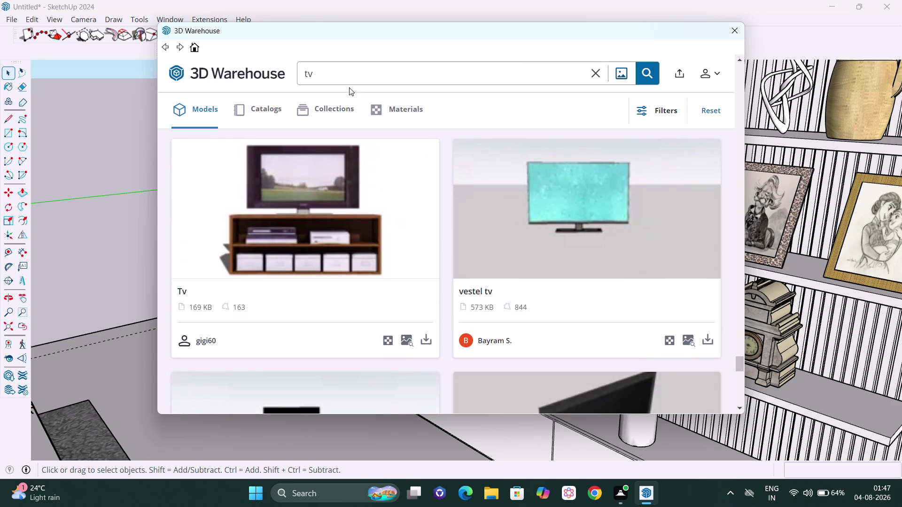
Change the 3D Warehouse search to '75" tv' and run it.
click(308, 74)
key(Left)
text(75)
key(shift+quotedbl)
key(space)
key(Return)
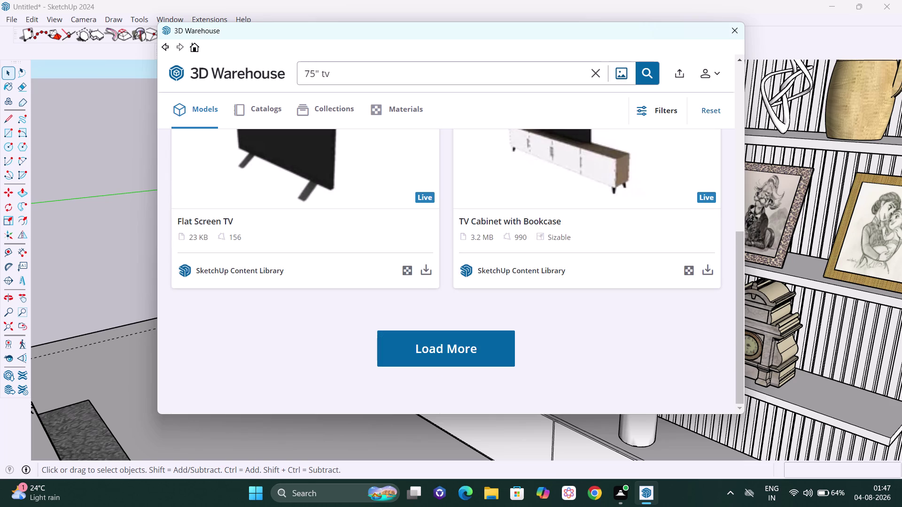
Browse the 75" tv results and load additional results.
scroll(up, 3)
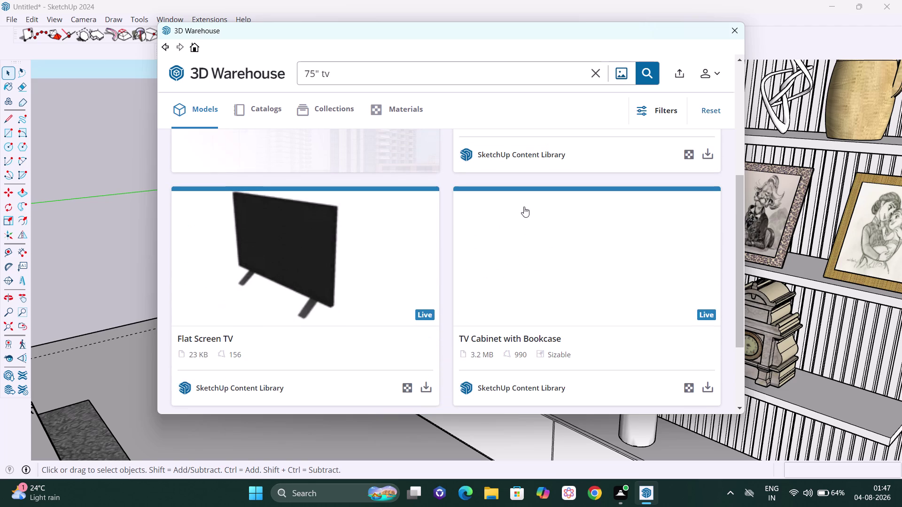
scroll(up, 3)
scroll(up, 3)
scroll(up, 3)
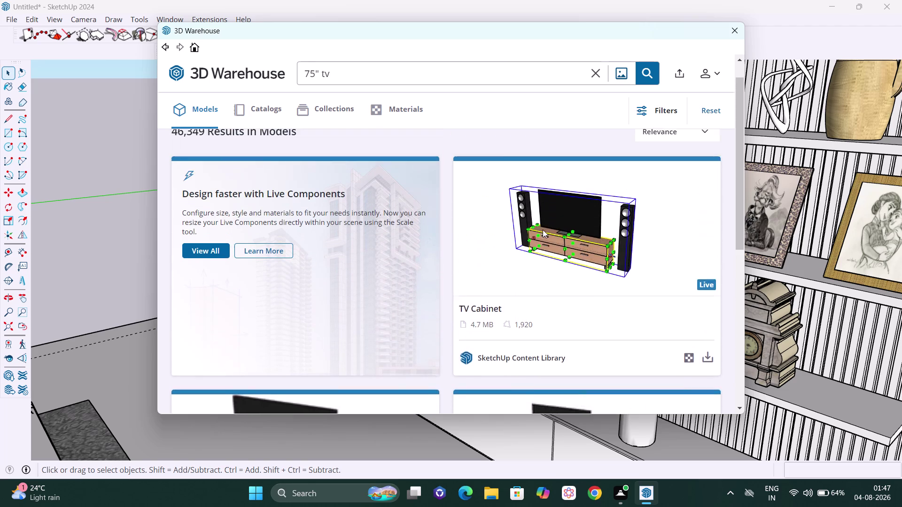
scroll(down, 3)
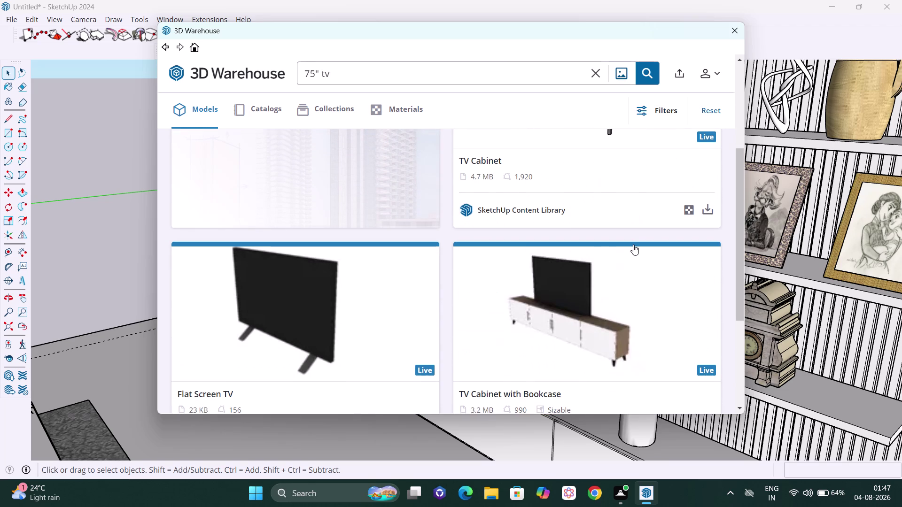
scroll(up, 3)
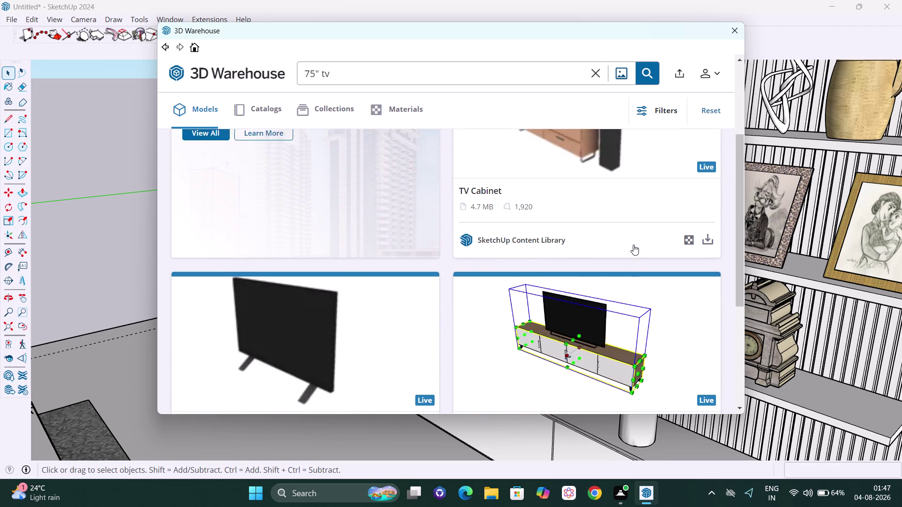
scroll(up, 3)
scroll(up, 3)
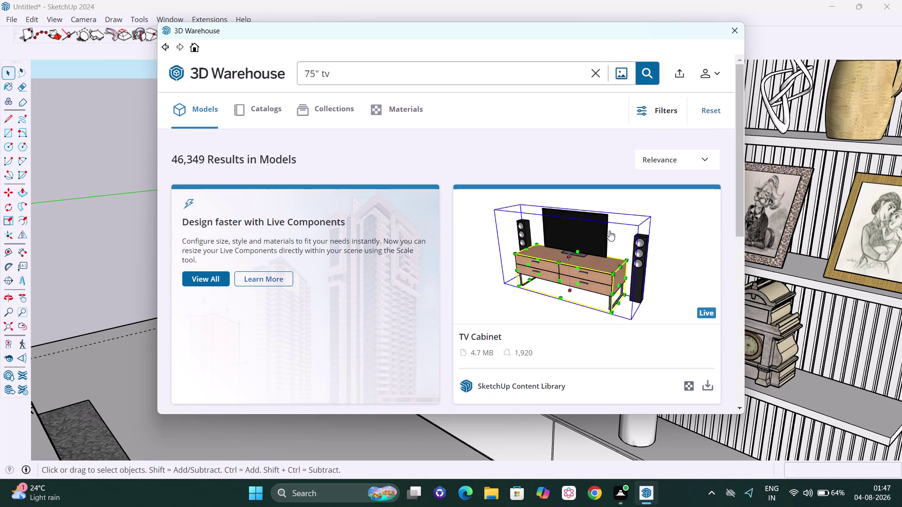
scroll(up, 3)
scroll(up, 3)
scroll(down, 3)
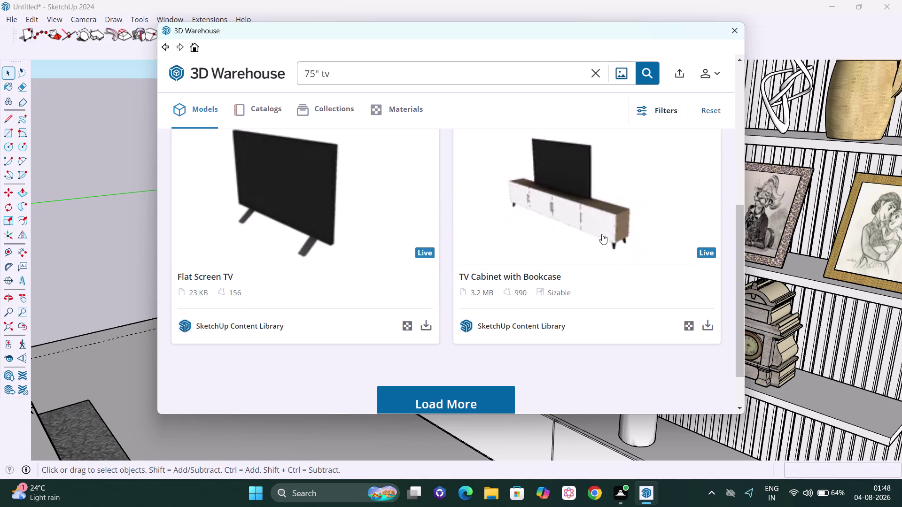
scroll(up, 3)
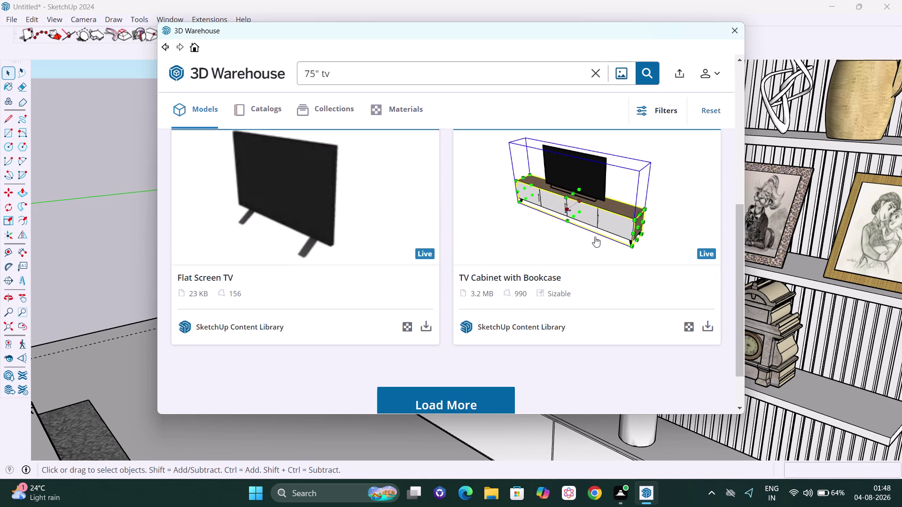
scroll(up, 3)
scroll(up, 3)
scroll(up, 3)
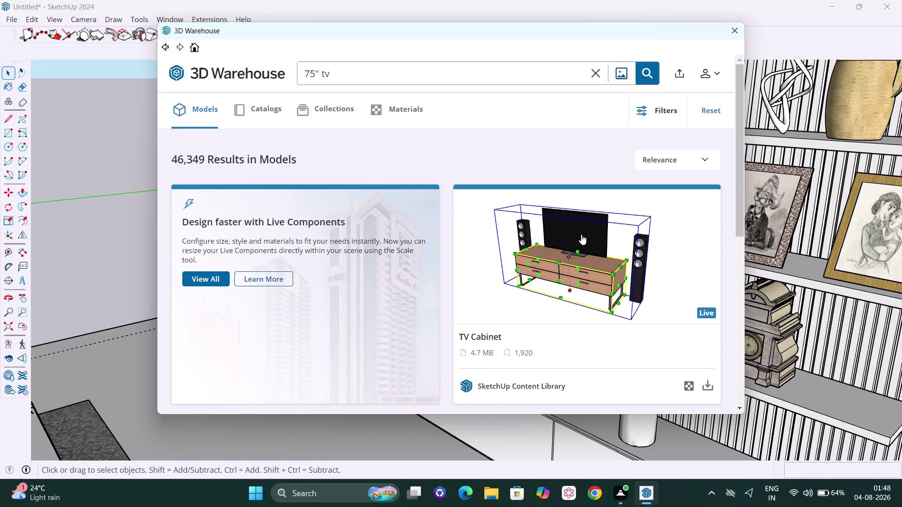
scroll(up, 3)
scroll(up, 3)
scroll(down, 3)
scroll(down, 3)
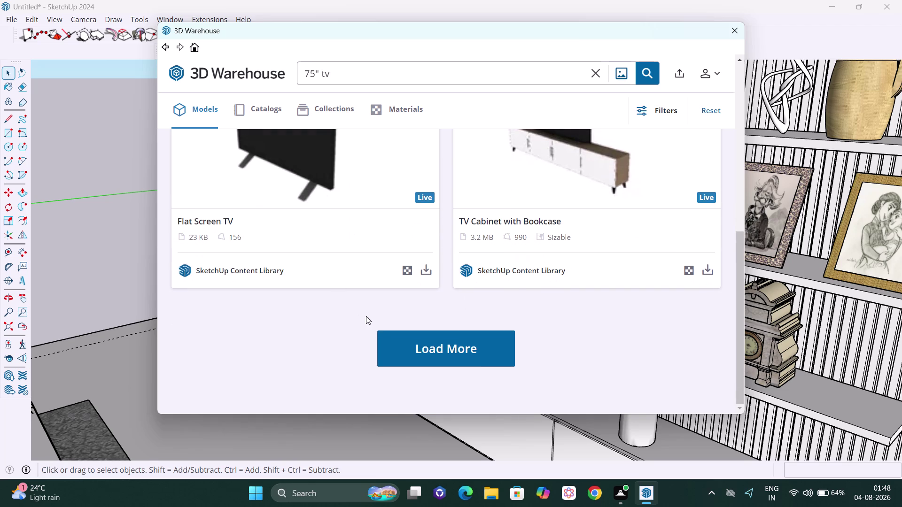
click(416, 351)
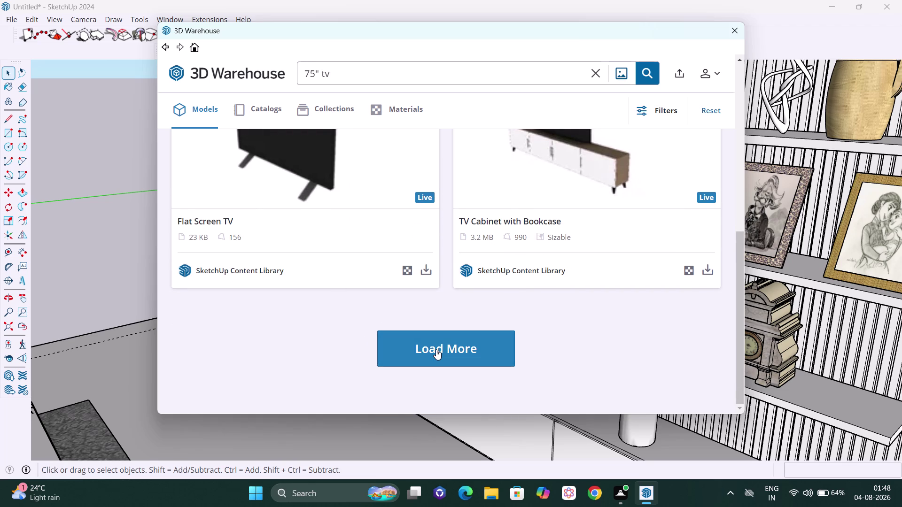
click(436, 350)
Filter the results to Live Components, then close the 3D Warehouse window.
scroll(up, 3)
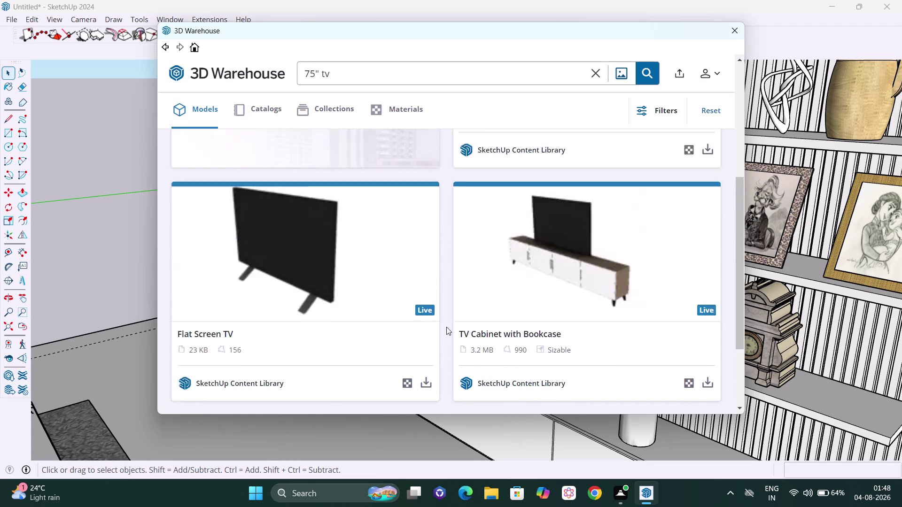
scroll(up, 3)
scroll(up, 3)
scroll(up, 3)
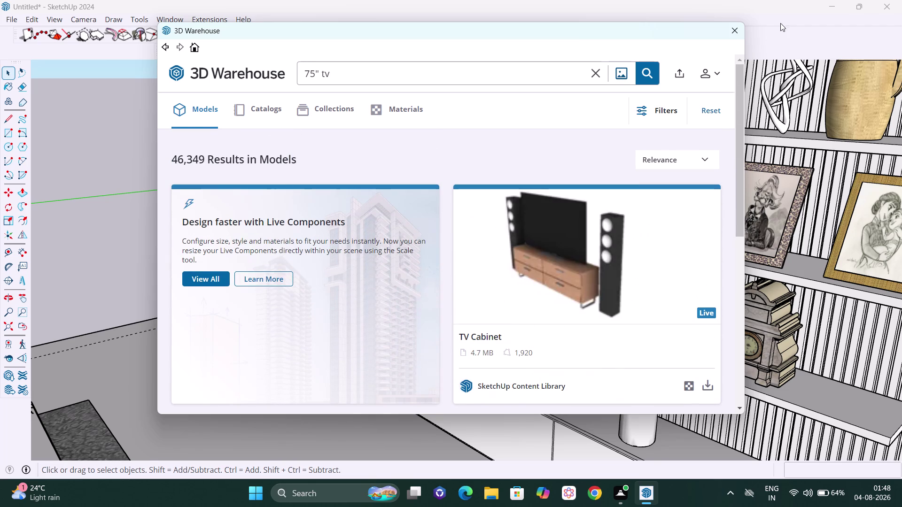
scroll(down, 3)
scroll(up, 3)
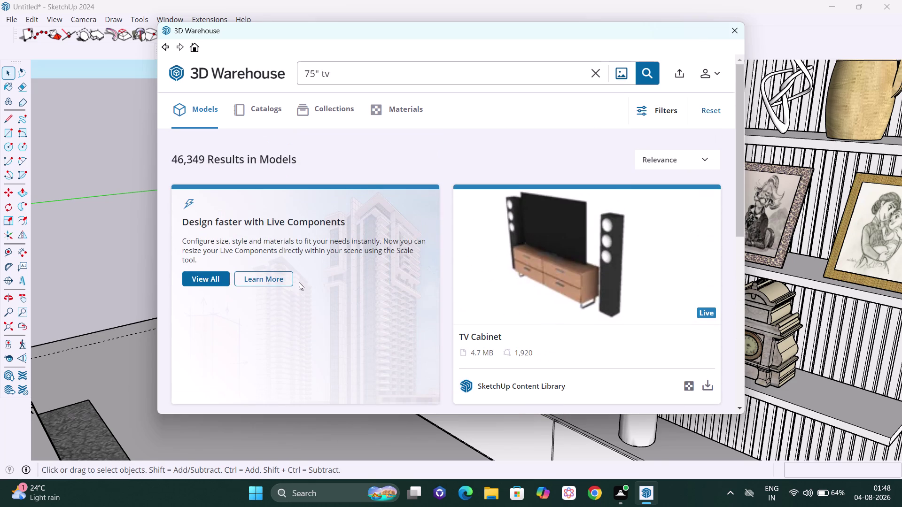
click(207, 282)
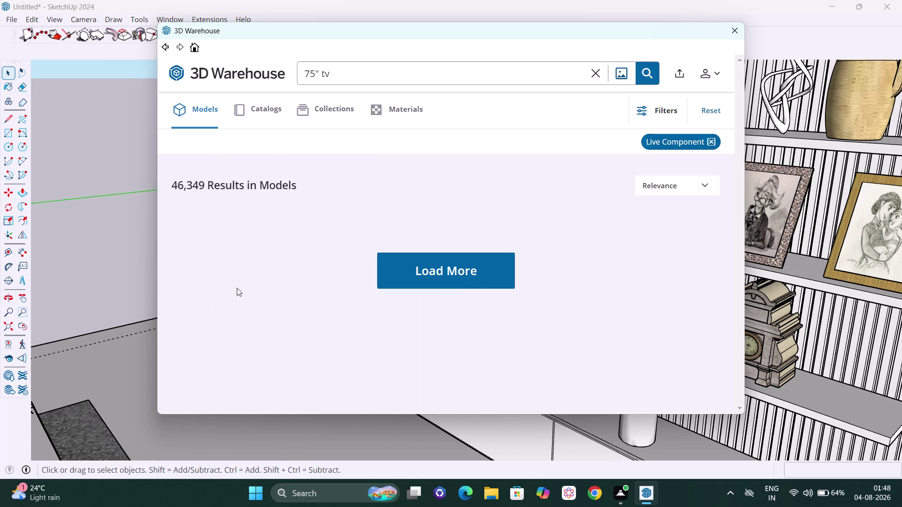
click(452, 281)
click(723, 31)
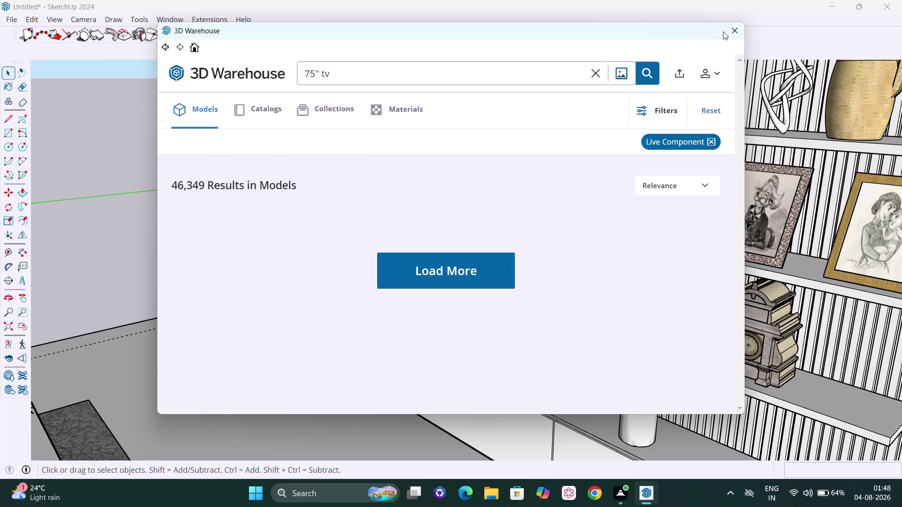
click(734, 32)
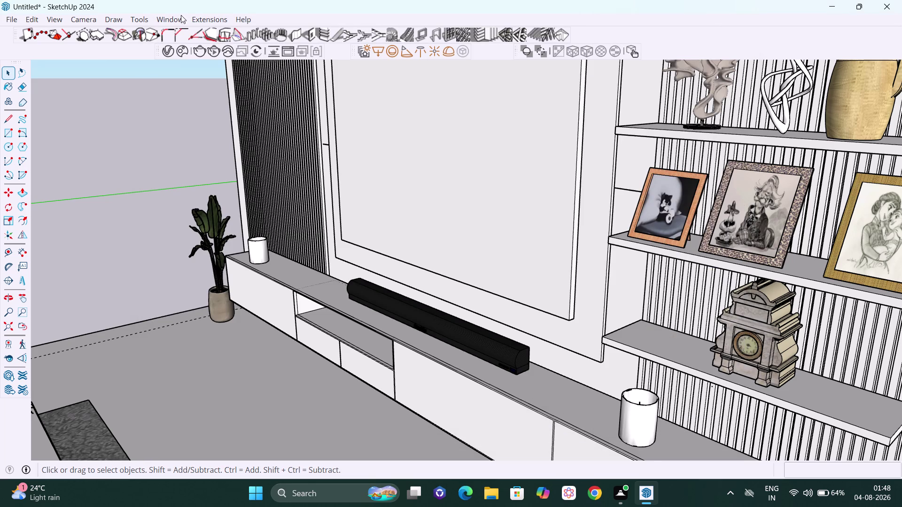
Show the Default Tray from Window > Default Tray and expand its Components panel.
click(176, 19)
click(189, 30)
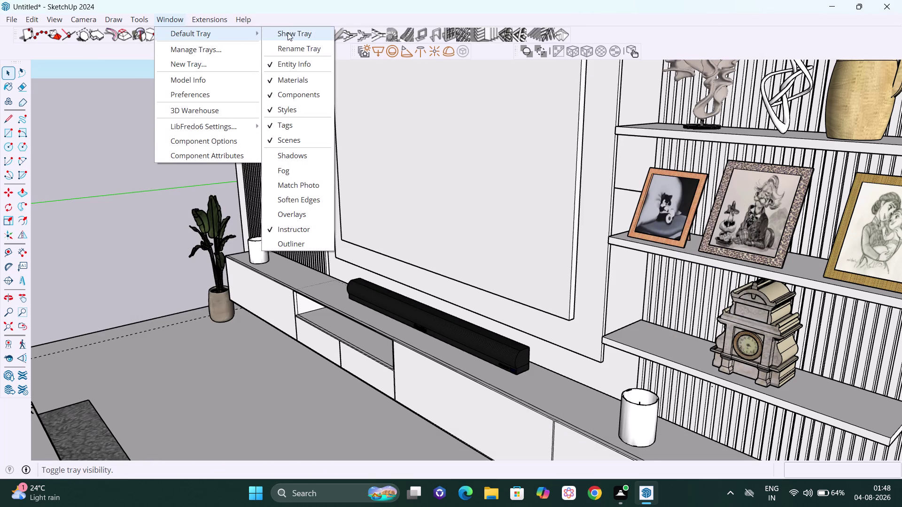
click(293, 33)
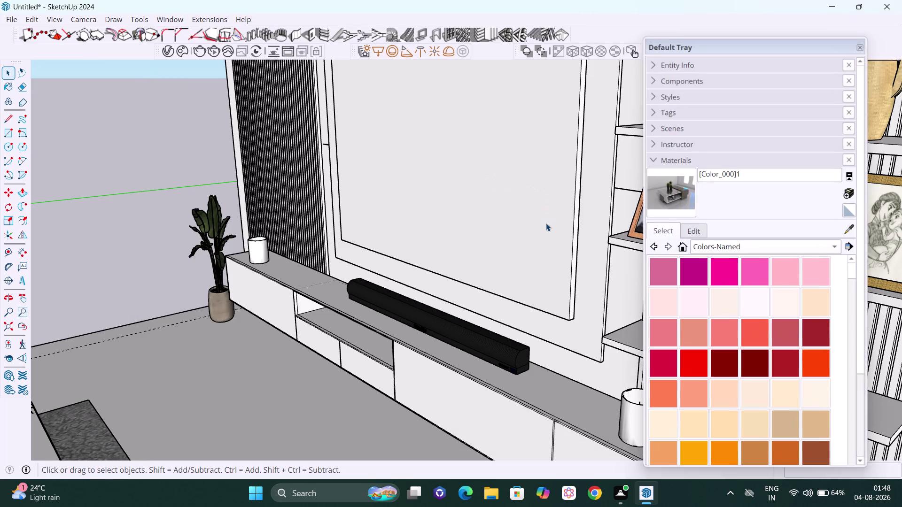
click(669, 85)
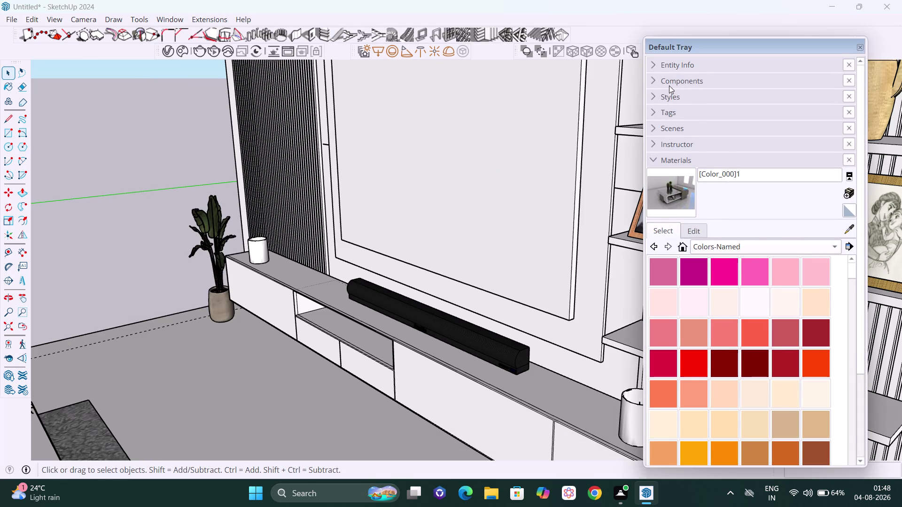
click(703, 166)
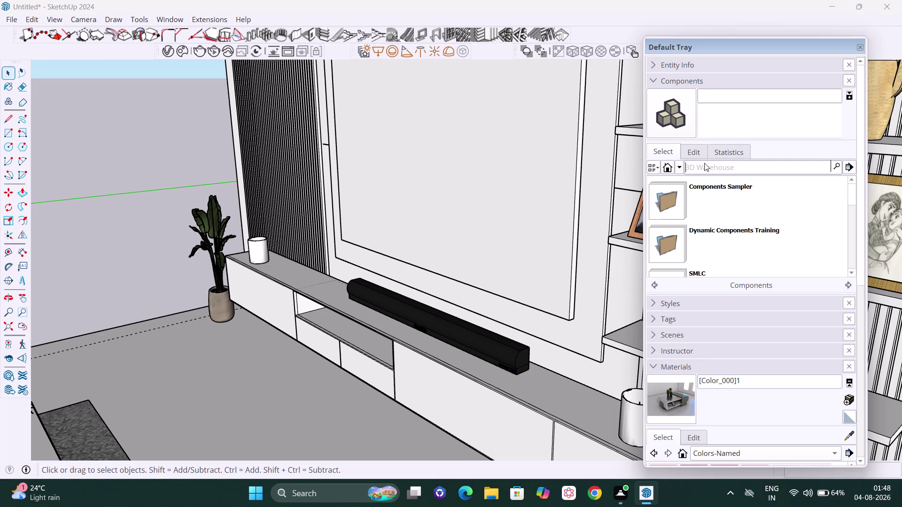
Search the Components panel for 'tv' and scroll through the results.
text(tv)
key(Return)
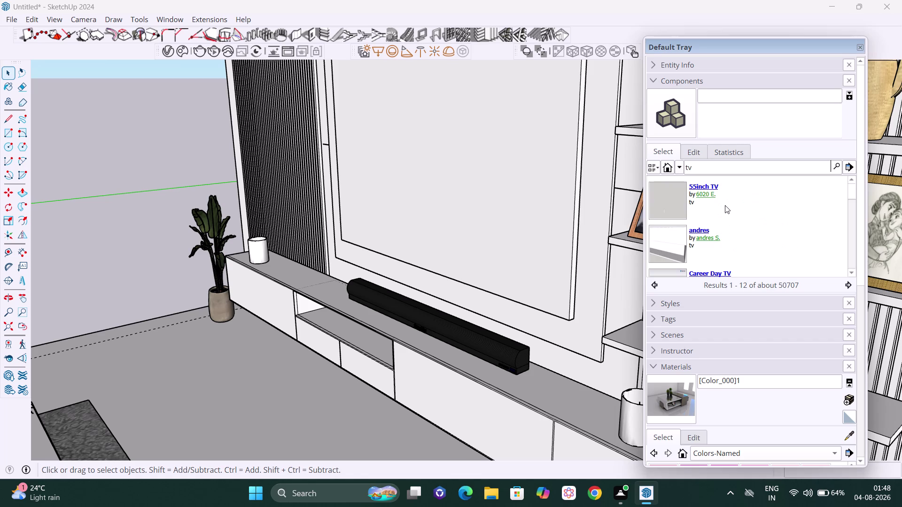
scroll(down, 3)
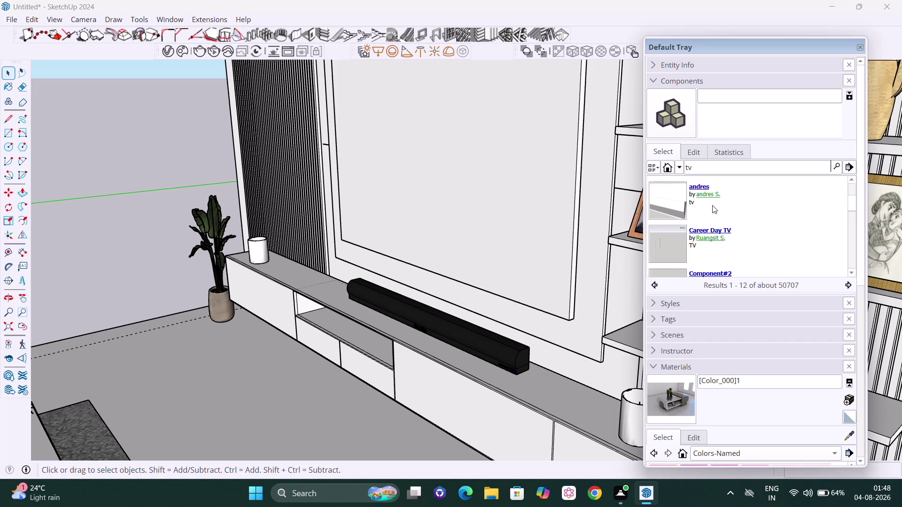
scroll(down, 3)
scroll(down, 3)
scroll(up, 3)
scroll(up, 3)
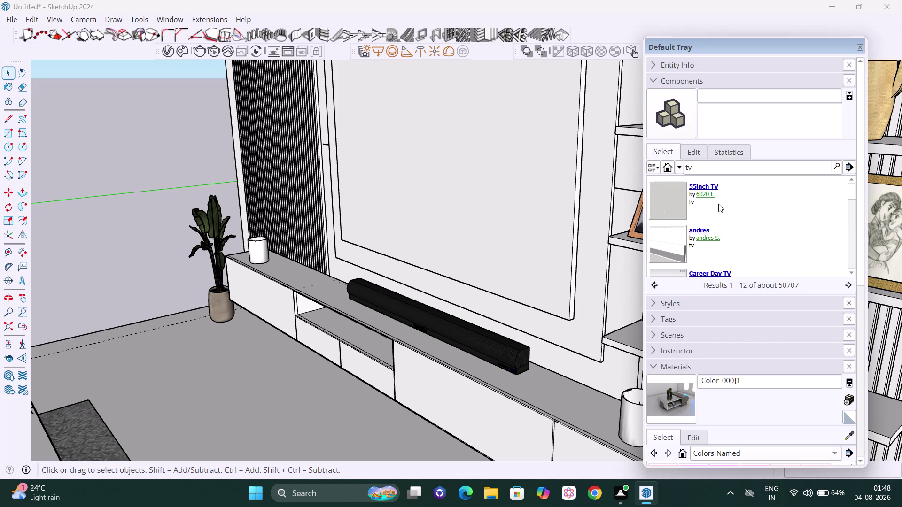
scroll(down, 3)
scroll(down, 3)
scroll(down, 3)
scroll(down, 3)
scroll(up, 3)
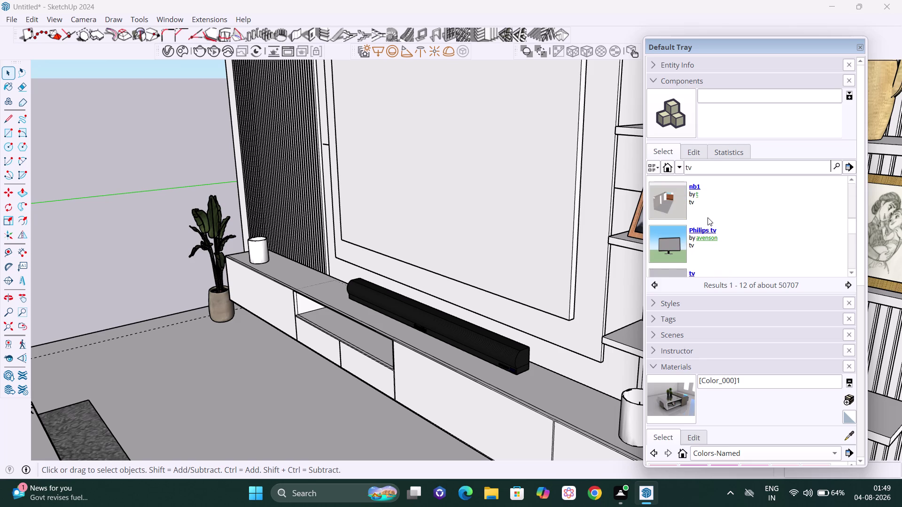
scroll(down, 3)
scroll(down, 3)
scroll(down, 3)
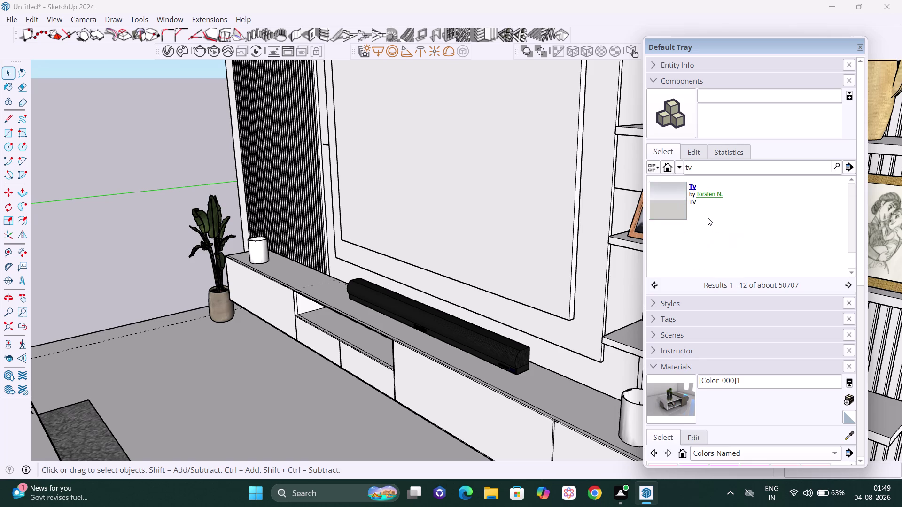
scroll(up, 3)
Finish browsing the tv component results, then close the Default Tray.
scroll(down, 3)
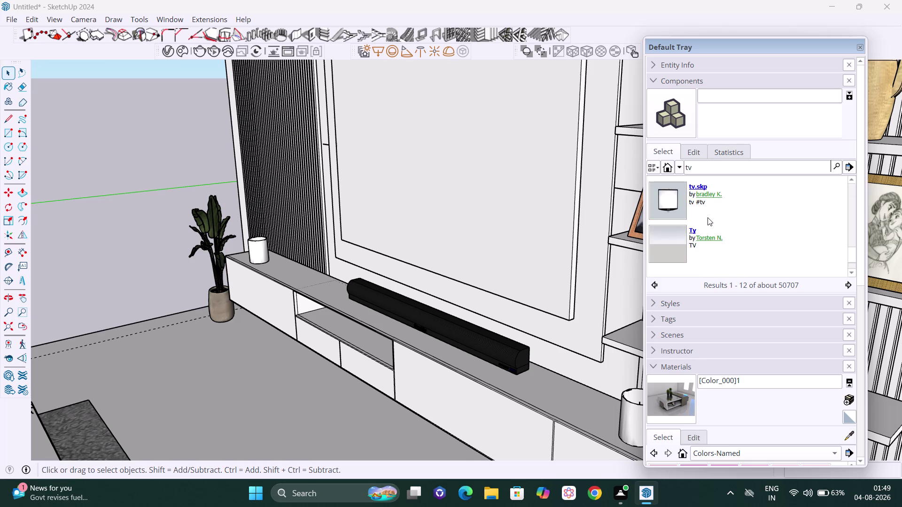
scroll(down, 3)
scroll(down, 3)
scroll(up, 3)
scroll(up, 3)
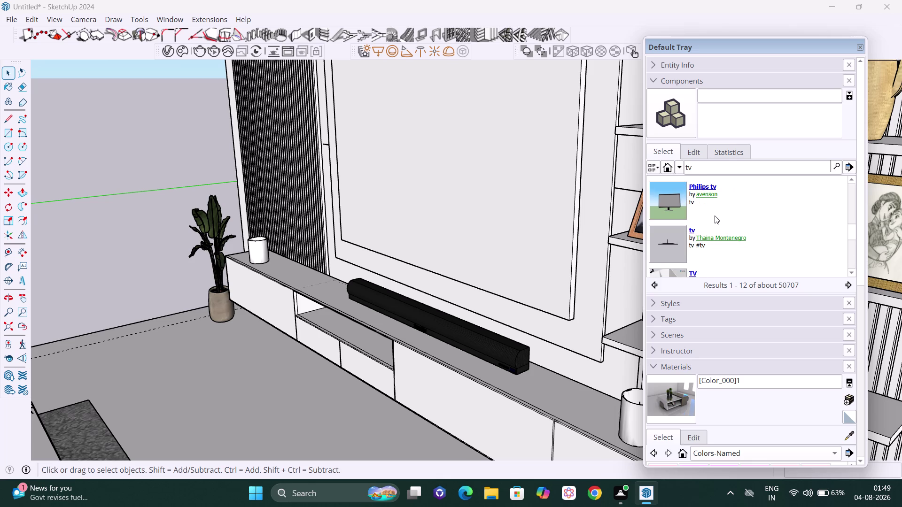
scroll(up, 3)
scroll(up, 3)
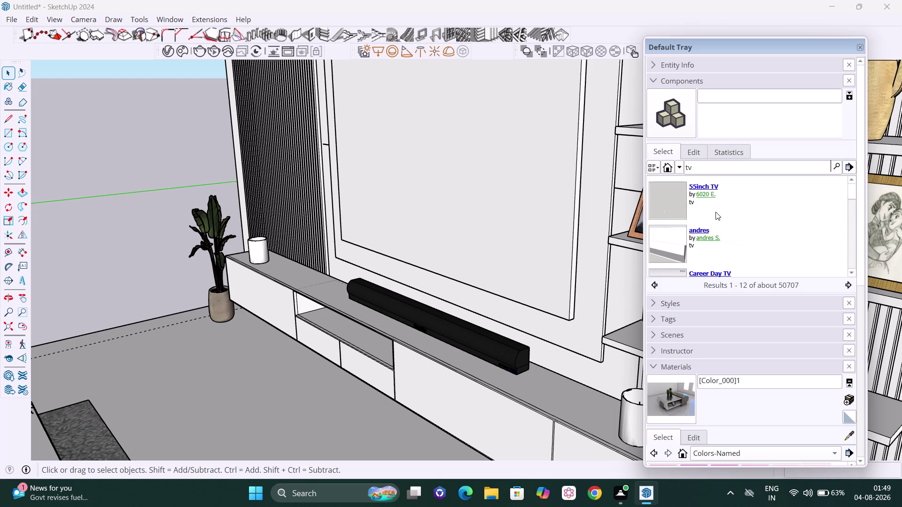
scroll(up, 3)
scroll(down, 3)
scroll(down, 3)
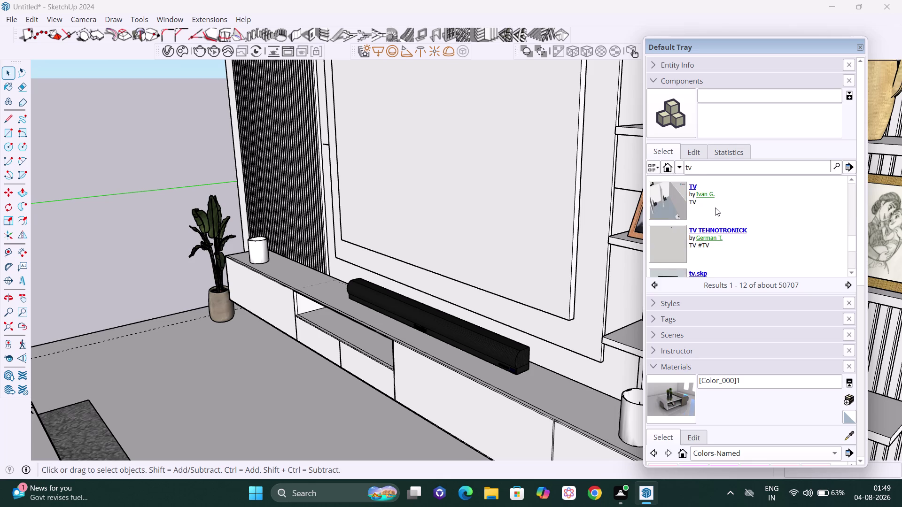
scroll(down, 3)
scroll(up, 3)
scroll(up, 3)
scroll(up, 3)
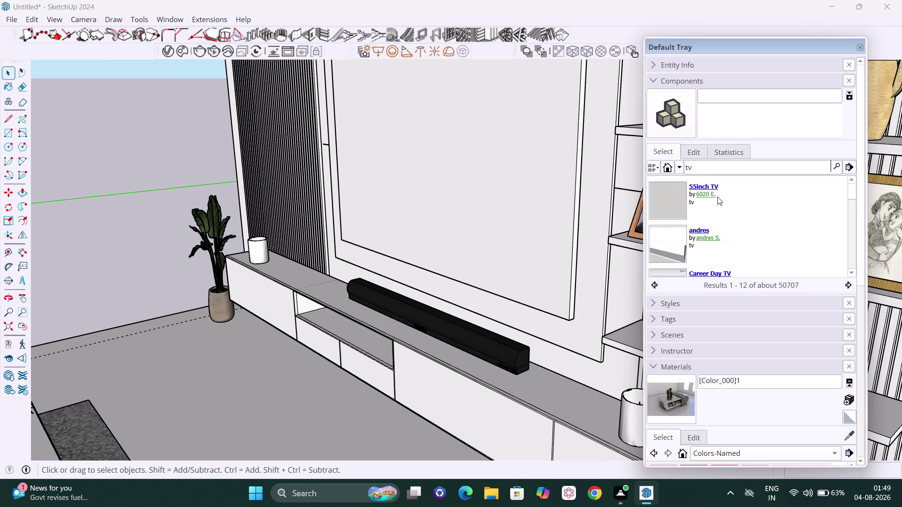
scroll(up, 3)
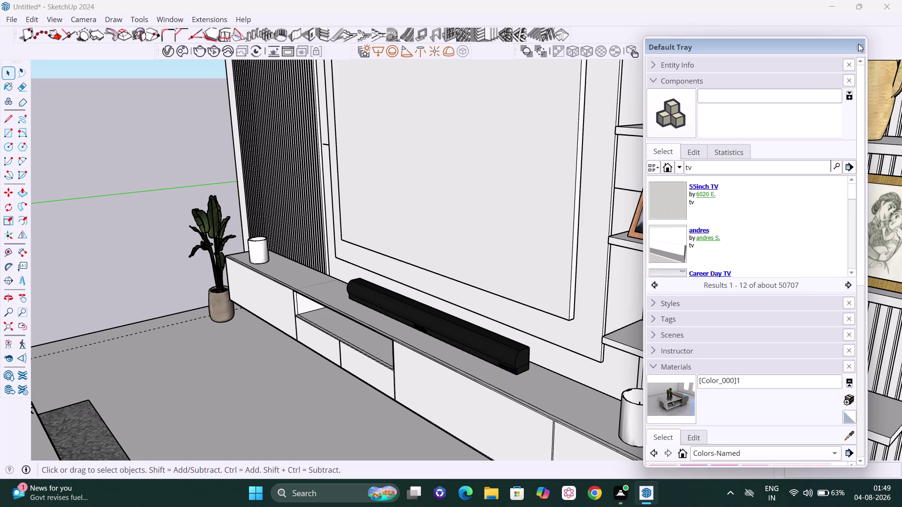
click(860, 45)
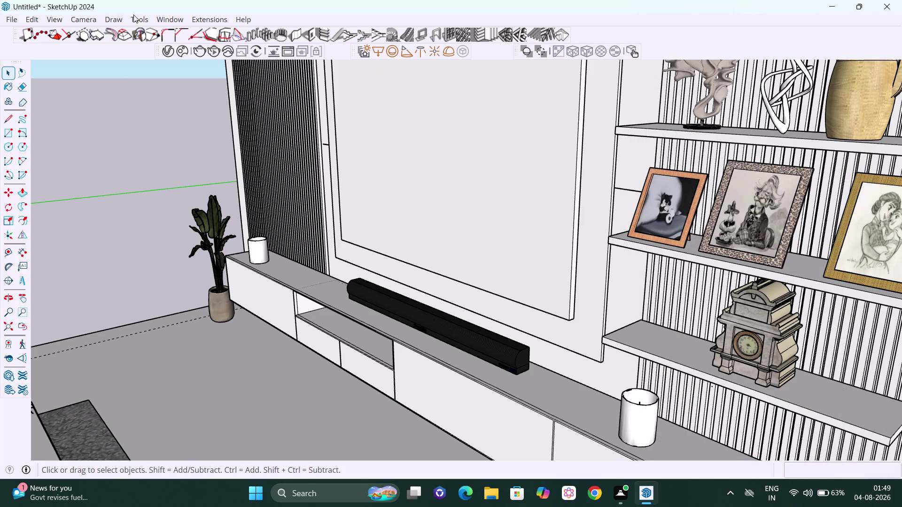
scroll(down, 3)
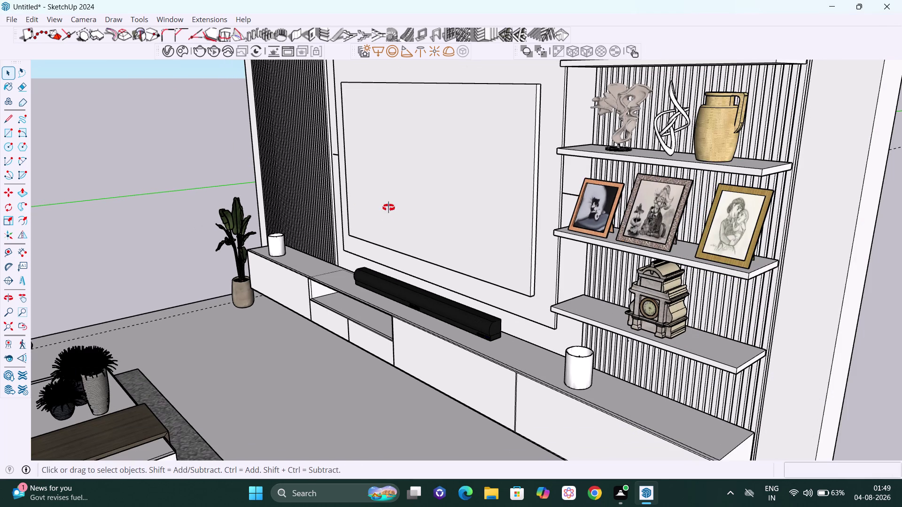
Orbit, pan and zoom in on the right-hand shelves with the picture frames and clock.
middle_drag(388, 209, 365, 192)
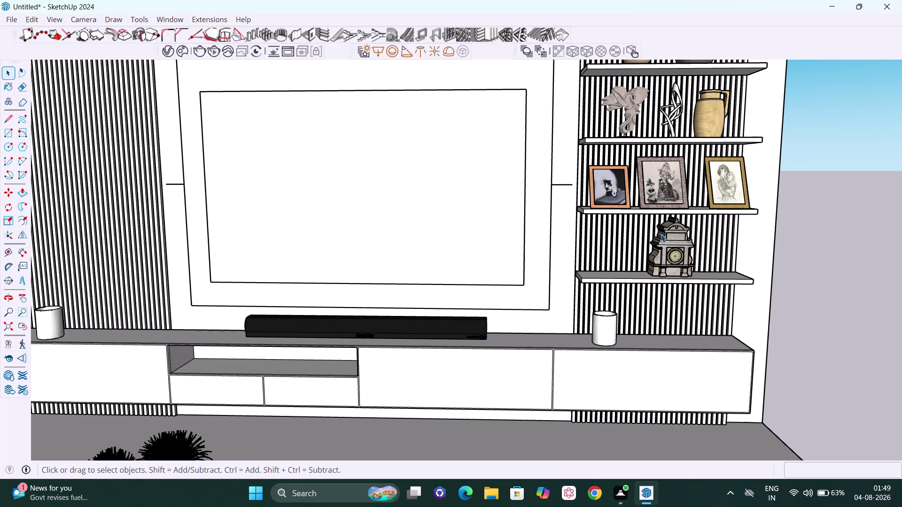
middle_drag(688, 214, 609, 216)
scroll(up, 3)
scroll(up, 3)
middle_drag(721, 268, 842, 264)
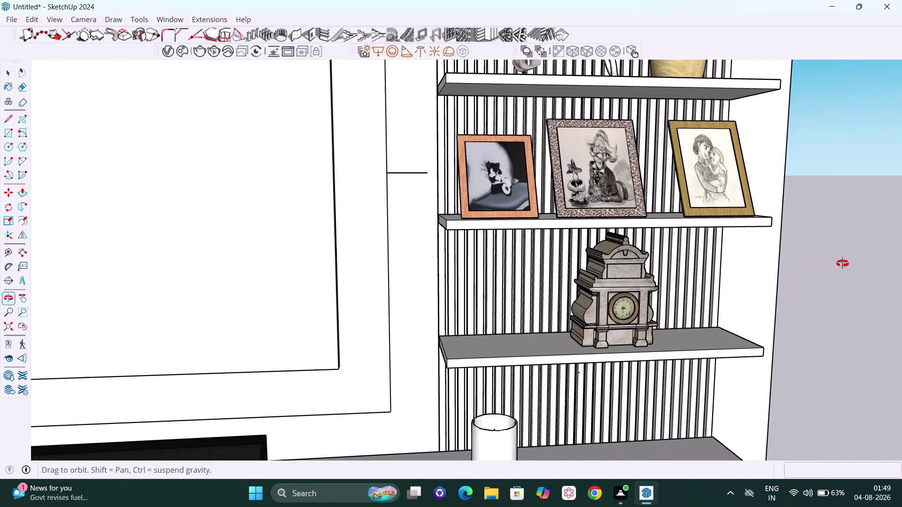
middle_drag(842, 263, 766, 327)
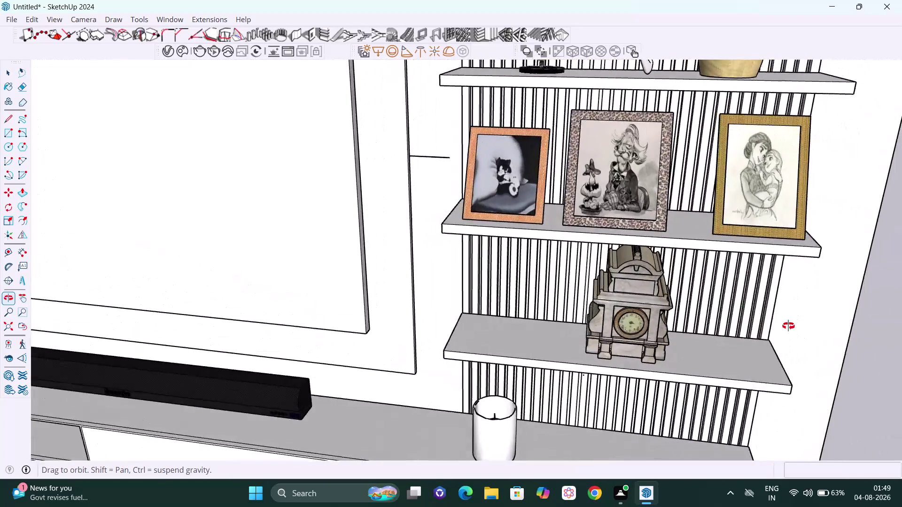
middle_drag(765, 326, 898, 300)
scroll(up, 3)
scroll(down, 3)
middle_drag(738, 208, 549, 188)
scroll(down, 3)
middle_drag(583, 214, 679, 260)
scroll(up, 3)
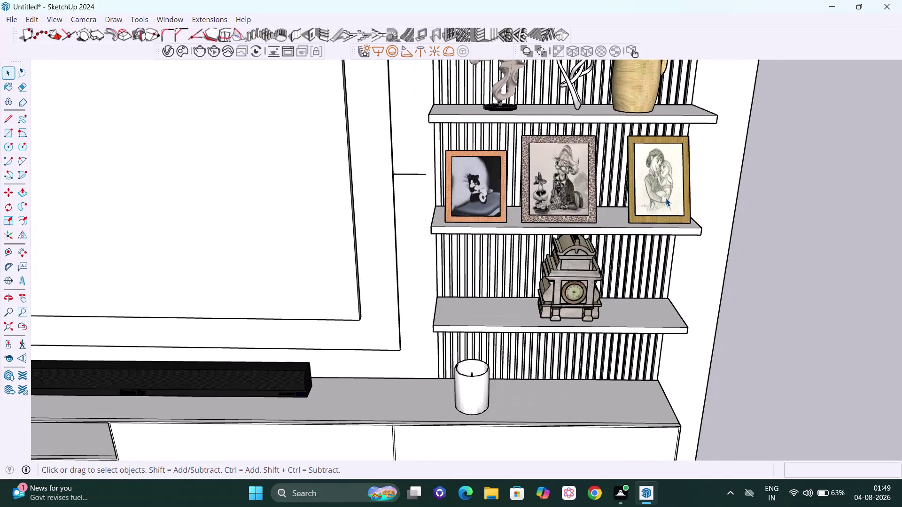
click(666, 198)
double_click(658, 190)
click(656, 191)
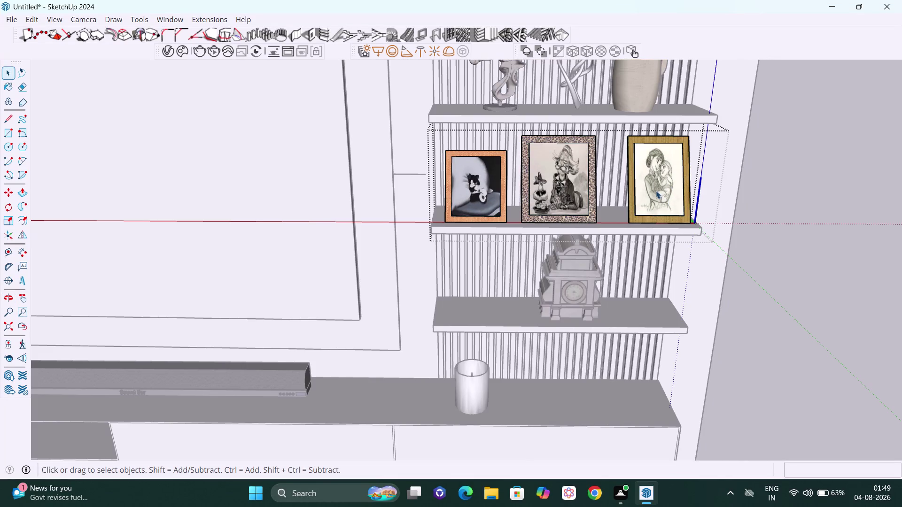
key(m)
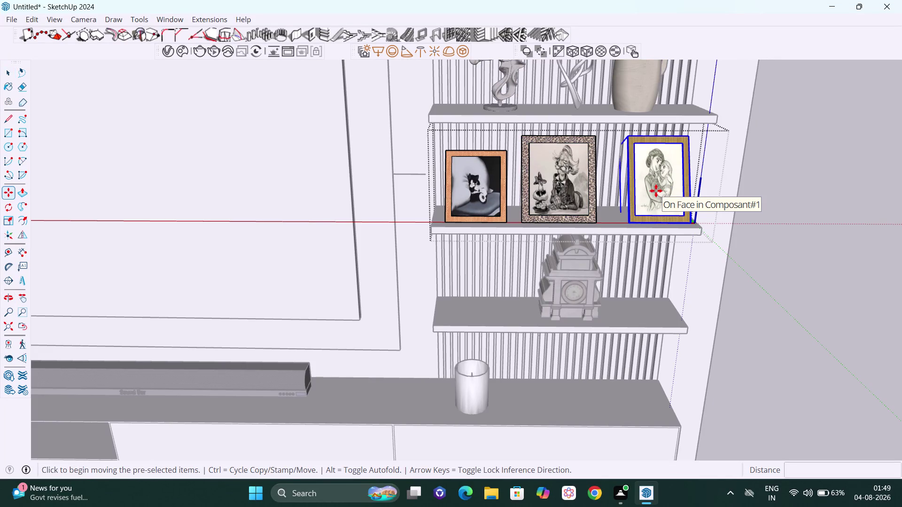
key(Right)
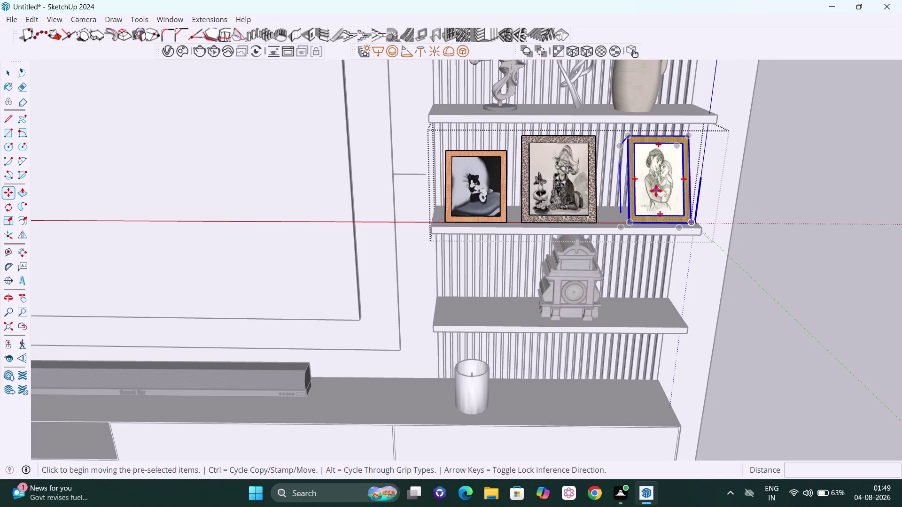
click(668, 221)
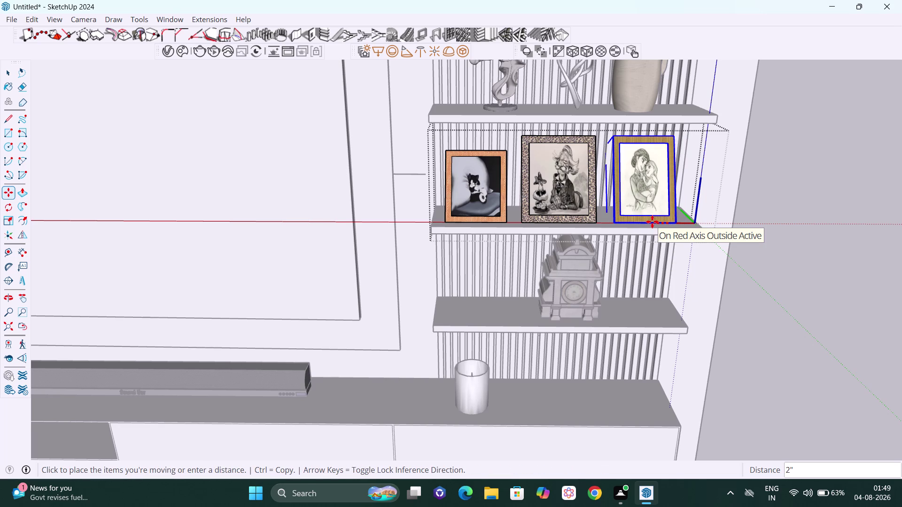
click(652, 222)
key(space)
click(797, 238)
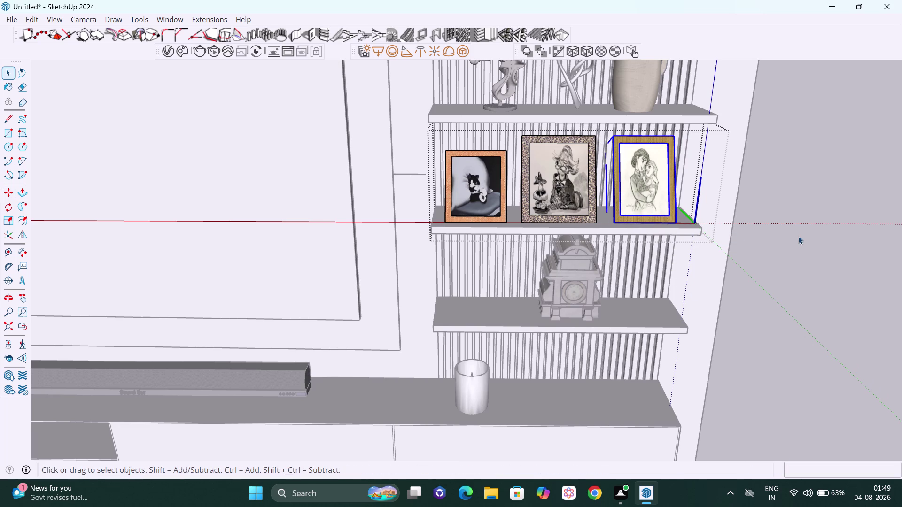
scroll(down, 3)
middle_drag(829, 243, 769, 249)
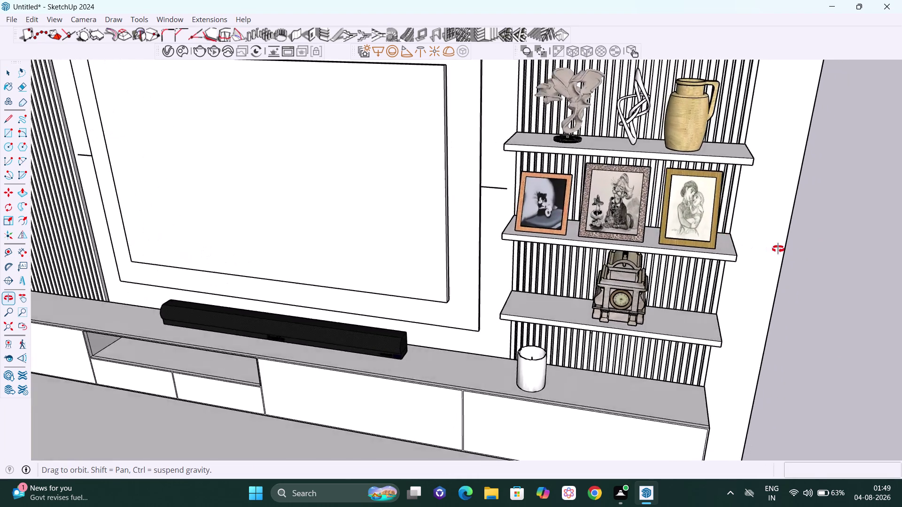
middle_drag(768, 249, 861, 245)
scroll(up, 3)
scroll(up, 3)
scroll(down, 3)
middle_drag(776, 222, 600, 224)
scroll(down, 3)
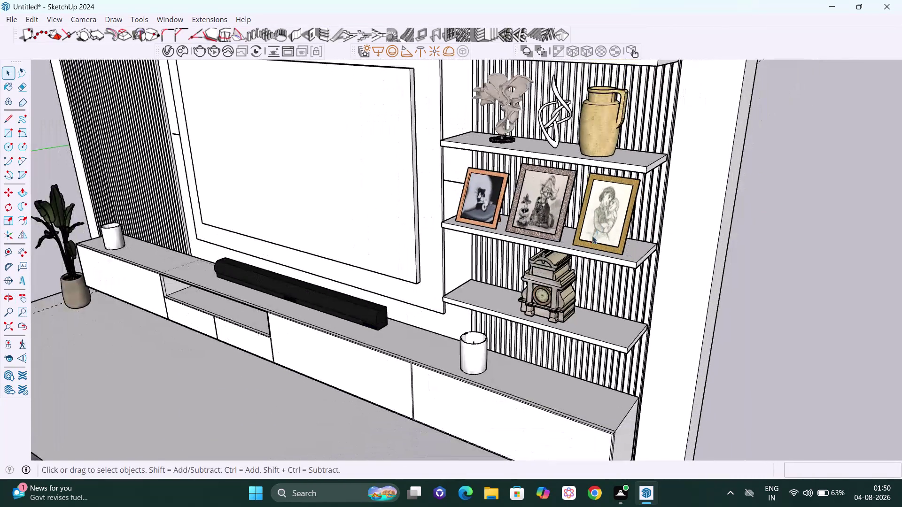
middle_drag(594, 243, 781, 278)
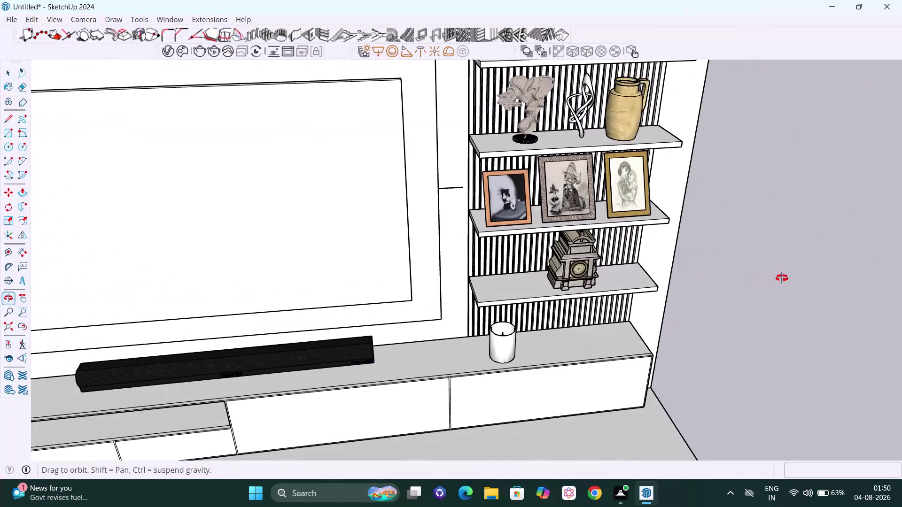
middle_drag(781, 278, 787, 277)
scroll(down, 3)
middle_drag(742, 248, 726, 246)
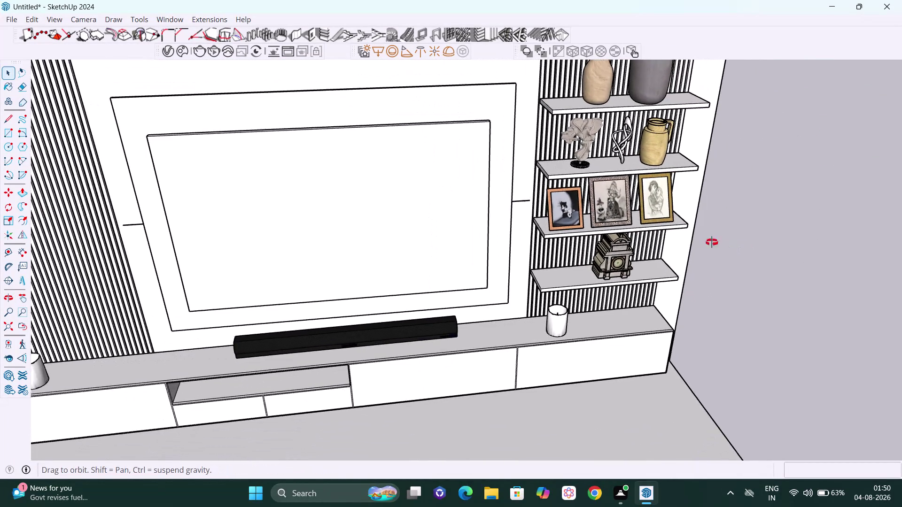
middle_drag(726, 247, 675, 235)
scroll(up, 3)
scroll(up, 3)
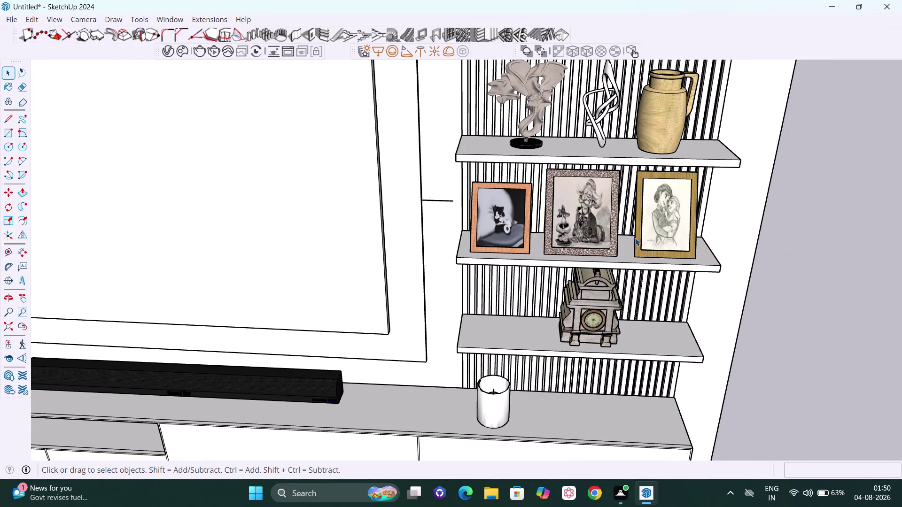
click(499, 216)
double_click(498, 216)
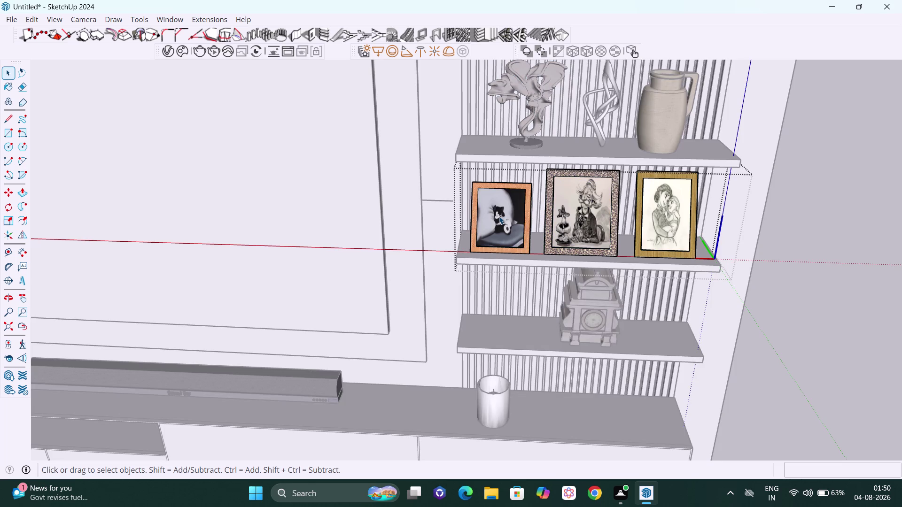
click(499, 217)
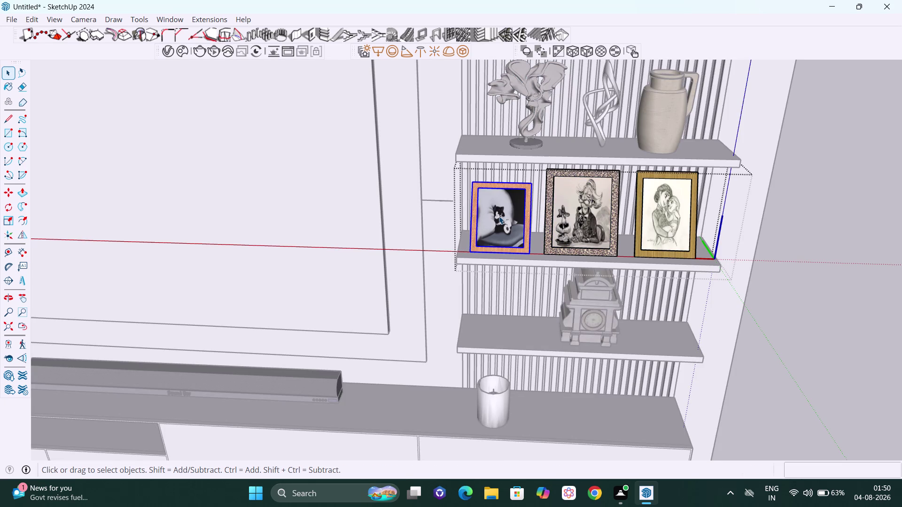
key(m)
key(Left)
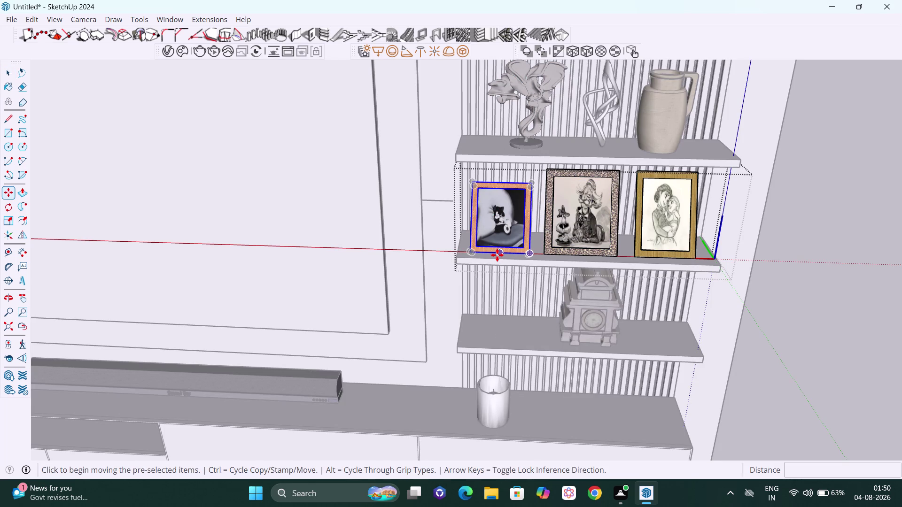
click(497, 255)
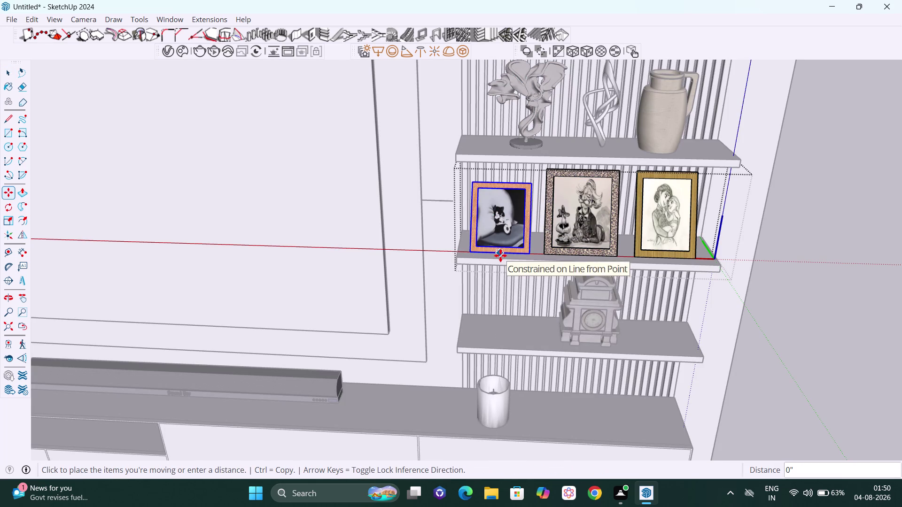
key(Right)
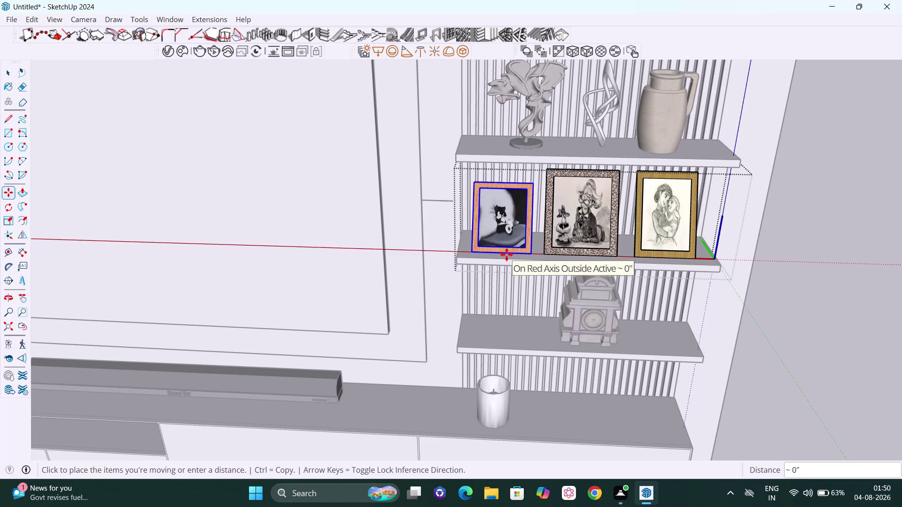
click(506, 255)
key(space)
click(798, 280)
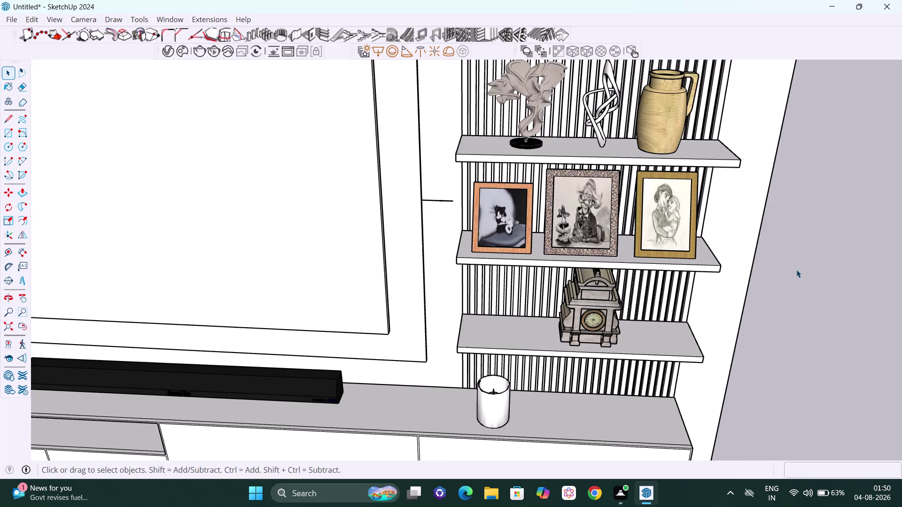
scroll(down, 3)
middle_drag(751, 270, 705, 256)
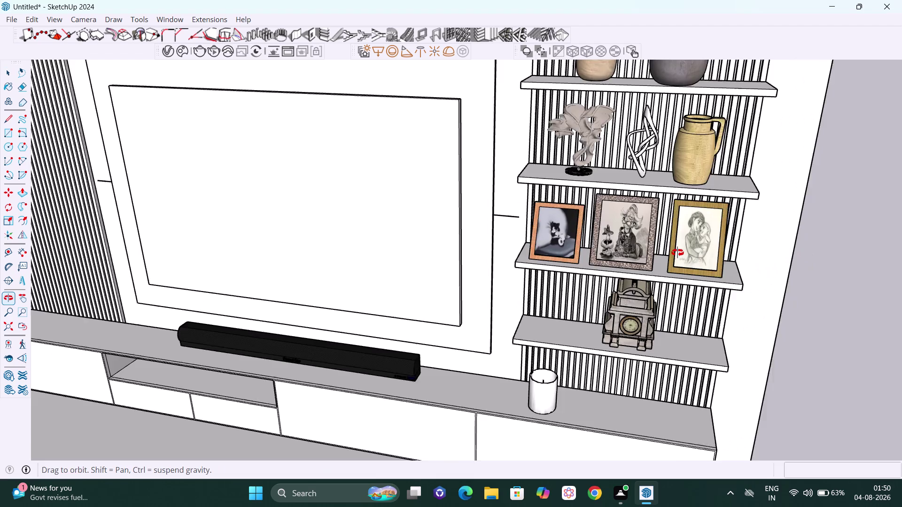
middle_drag(705, 256, 583, 250)
scroll(down, 3)
scroll(down, 3)
middle_drag(523, 186, 508, 174)
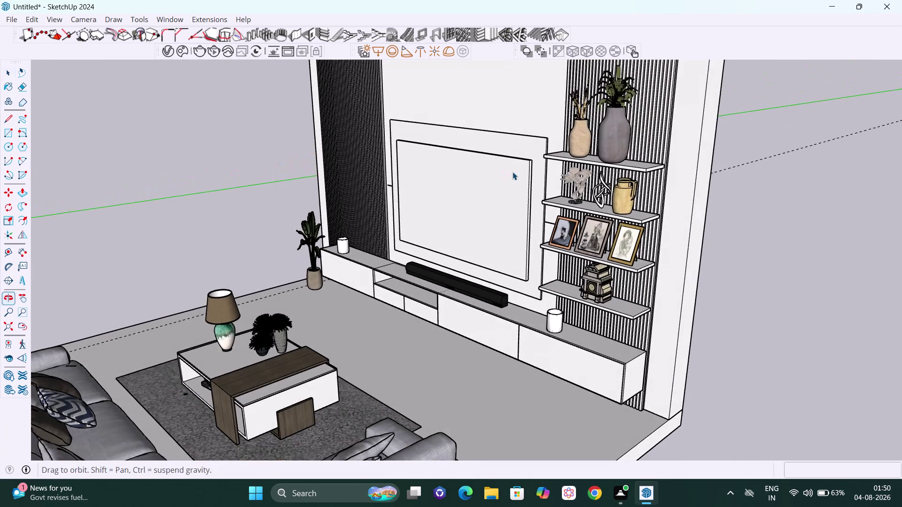
scroll(down, 3)
scroll(up, 3)
scroll(up, 3)
middle_drag(445, 233, 507, 212)
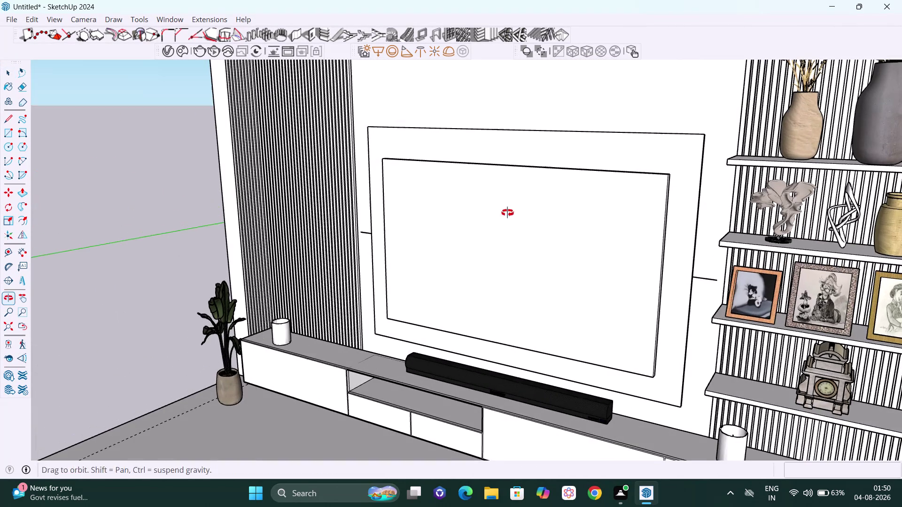
middle_drag(507, 212, 506, 210)
Open the V-Ray Asset Editor and browse the 881-asset V-Ray Material Library in Chaos Cosmos.
click(163, 51)
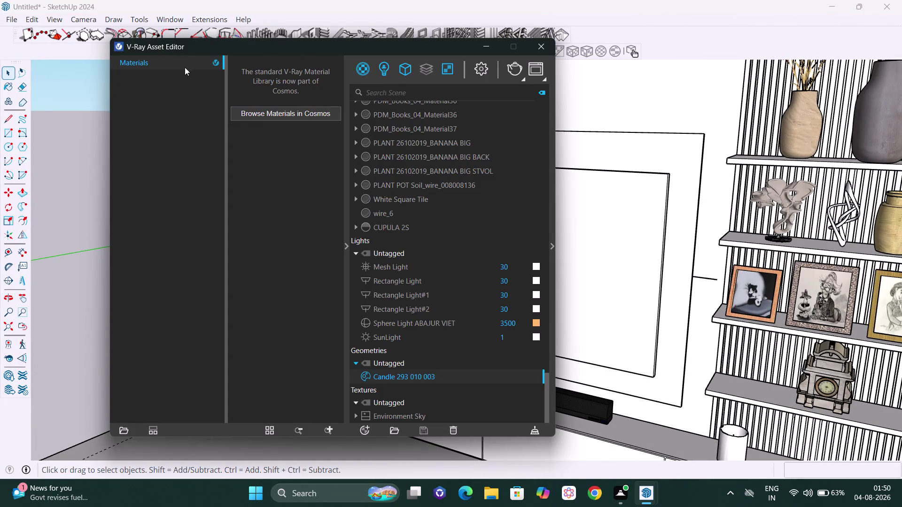
click(255, 113)
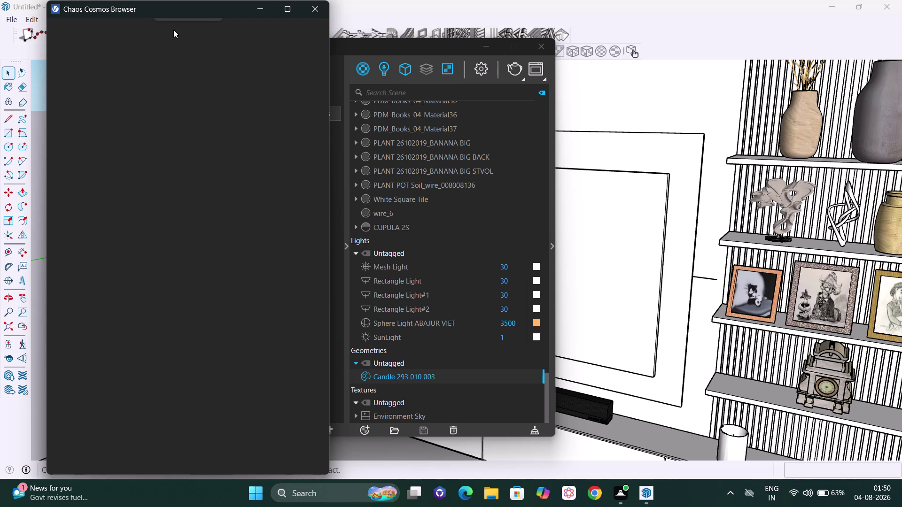
click(321, 7)
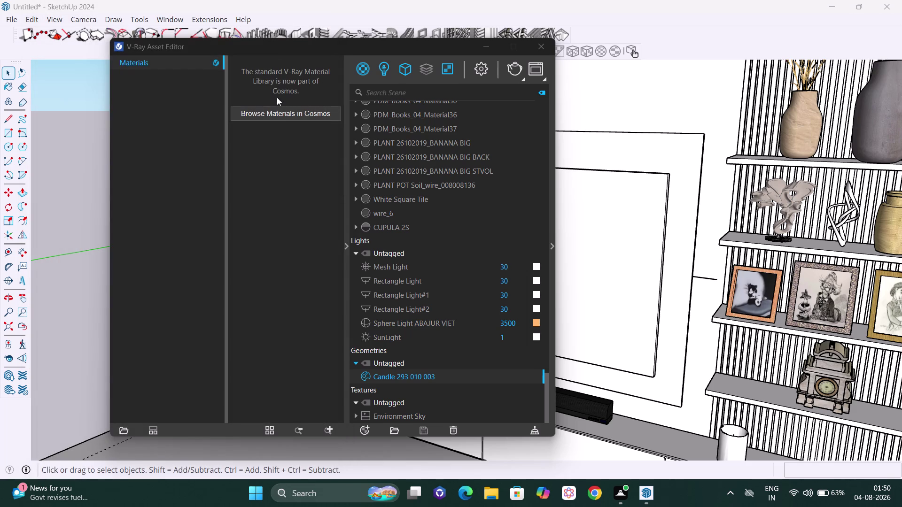
click(283, 115)
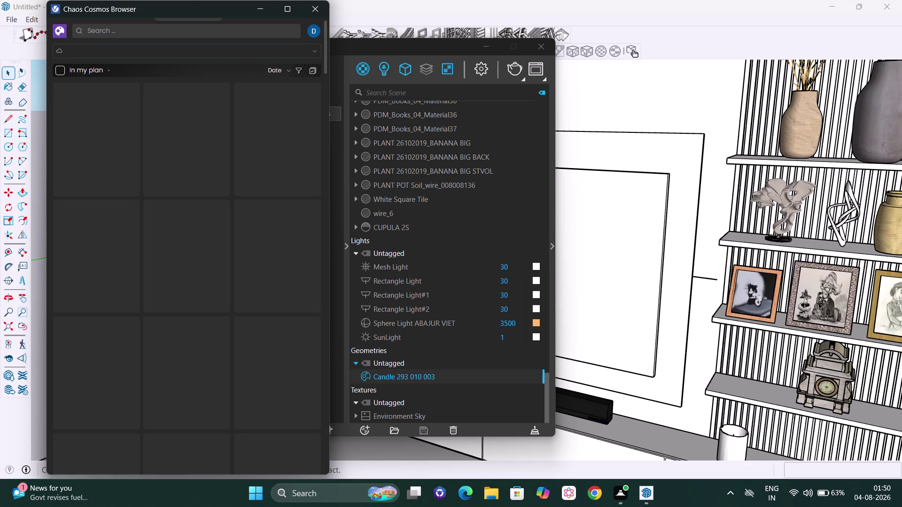
click(170, 26)
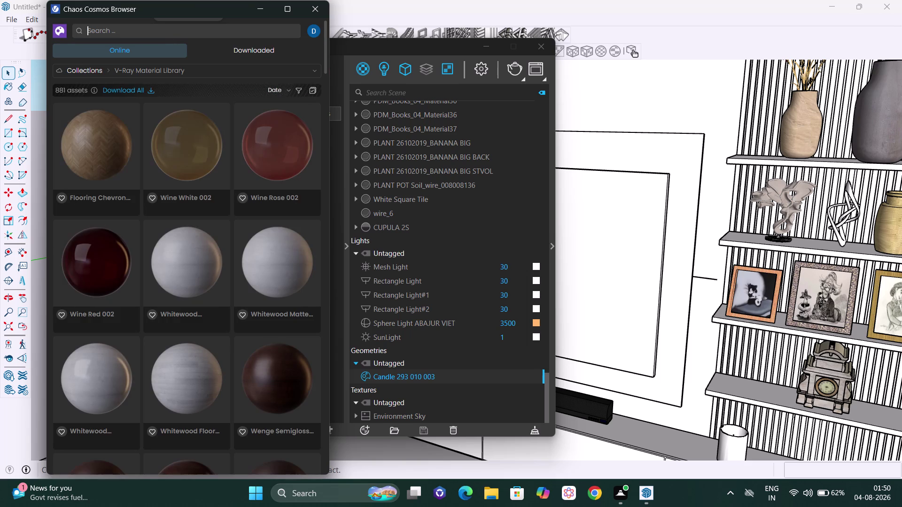
Try searching Cosmos for 'tv', then erase the too-short search term.
text(tv)
key(Return)
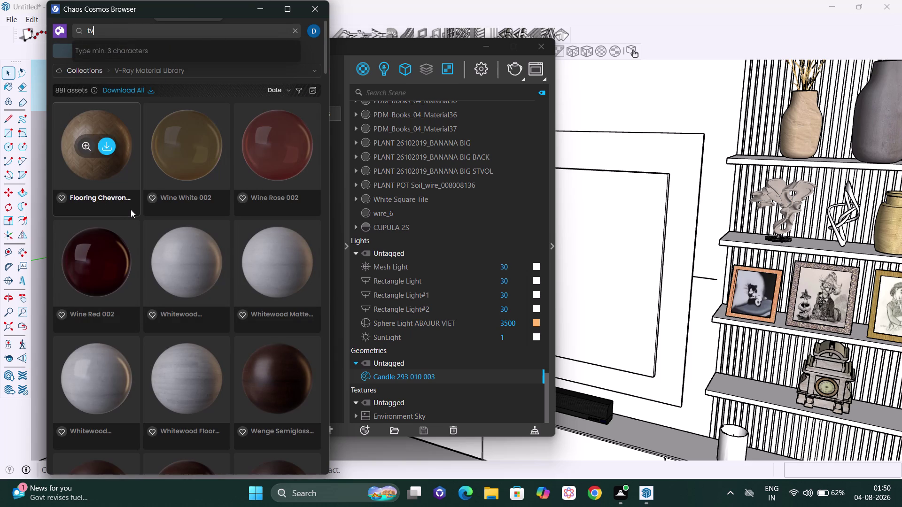
key(Return)
click(113, 29)
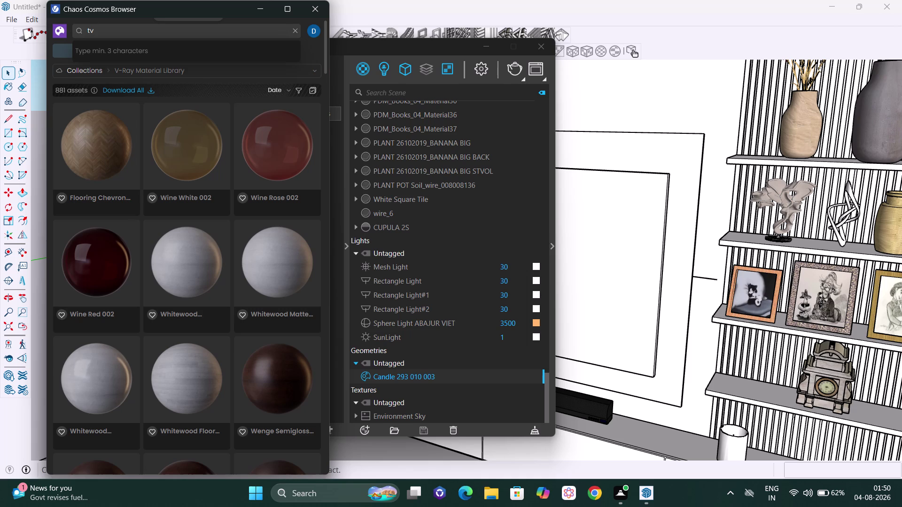
key(Return)
key(Return)
key(Return)
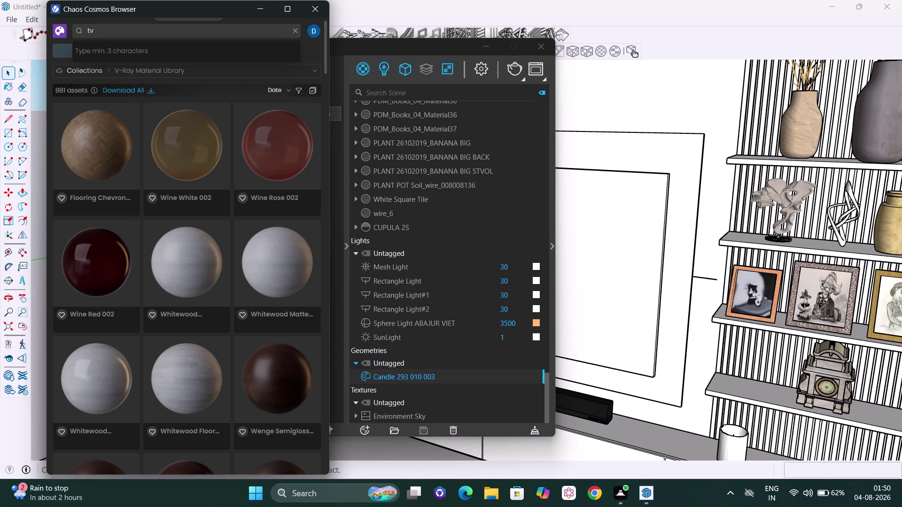
key(BackSpace)
key(BackSpace)
key(BackSpace)
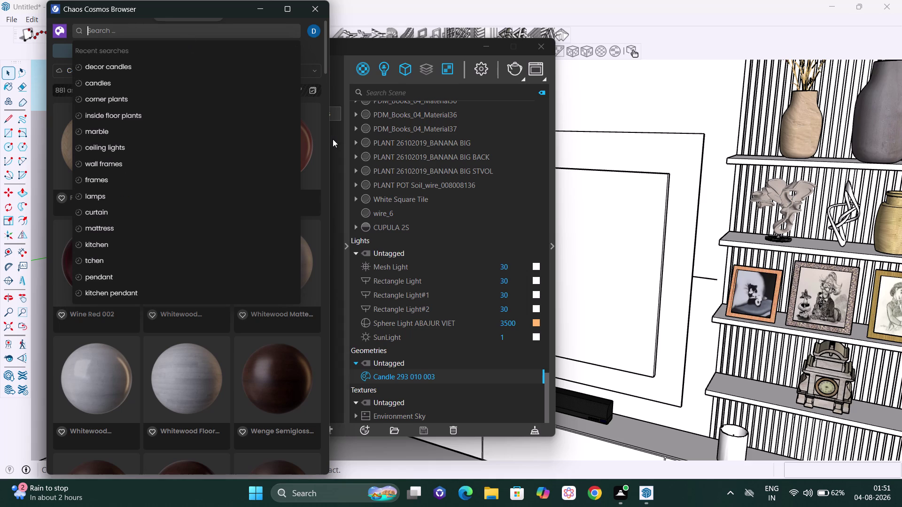
Search Cosmos for 'television', listing 27 TV models.
text(t)
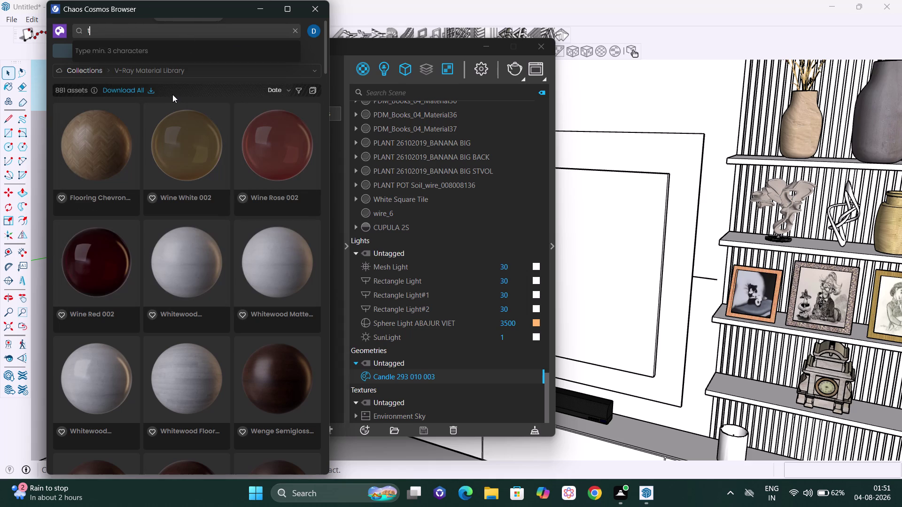
text(elevi)
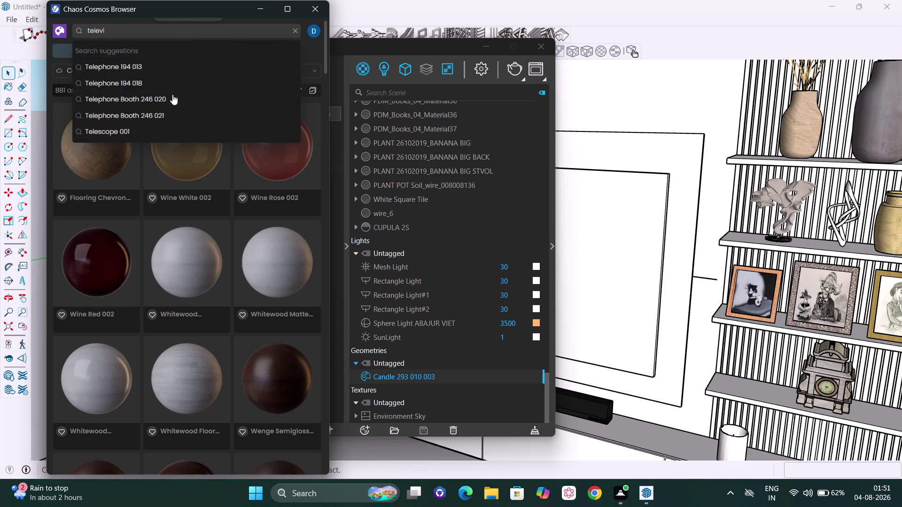
text(sion)
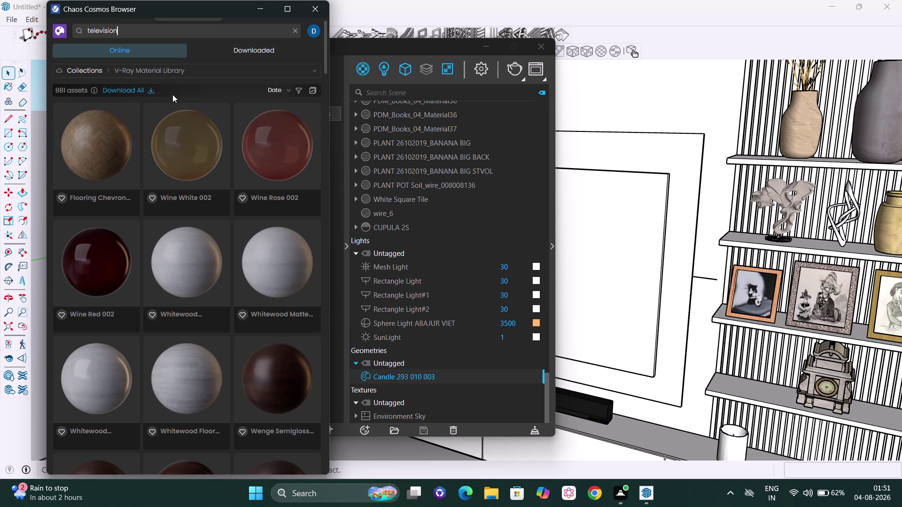
key(Return)
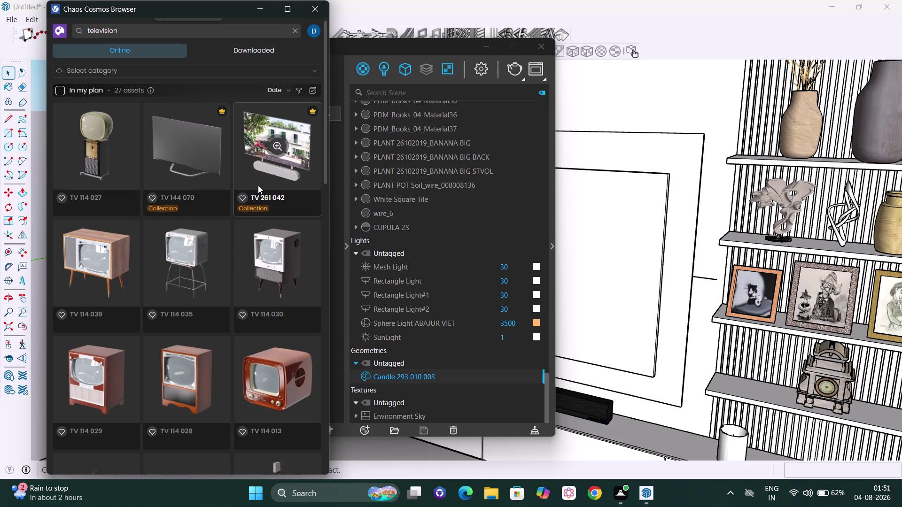
Find TV 001 in Chaos Cosmos 'television' results, download it and import it.
scroll(down, 3)
scroll(down, 3)
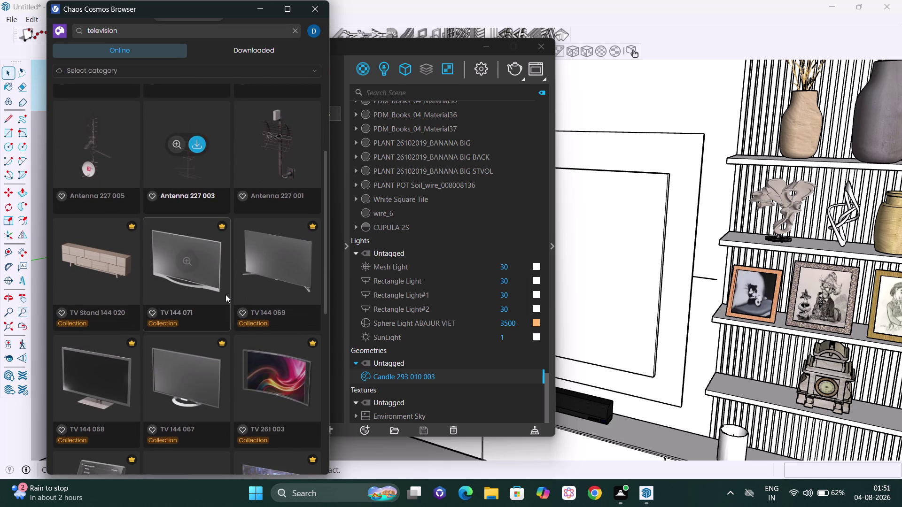
scroll(down, 3)
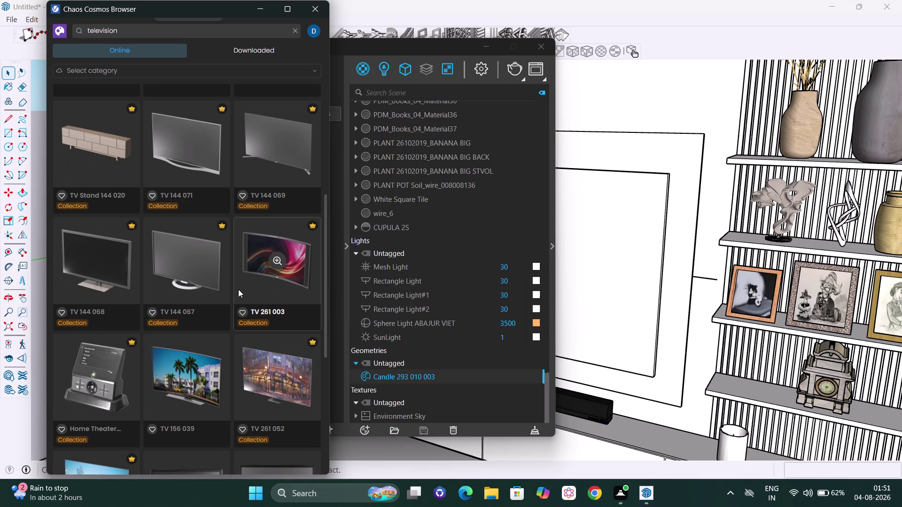
scroll(down, 3)
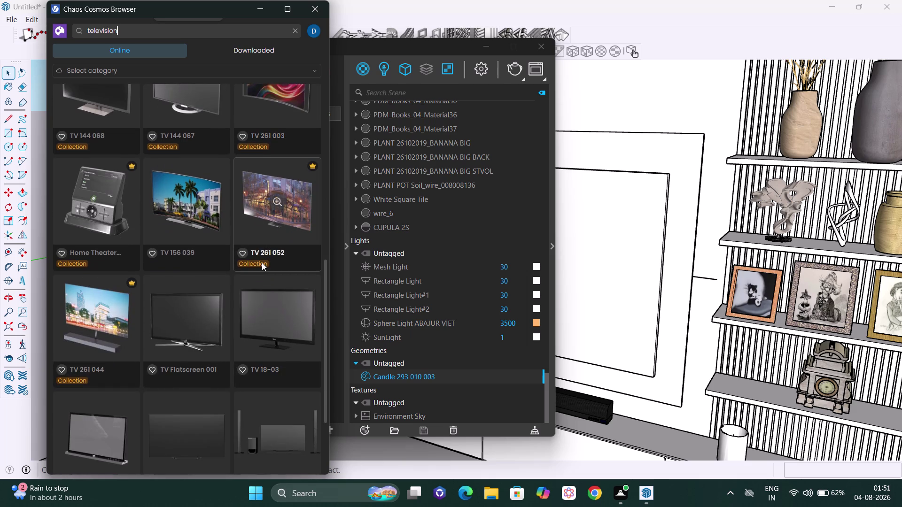
scroll(down, 3)
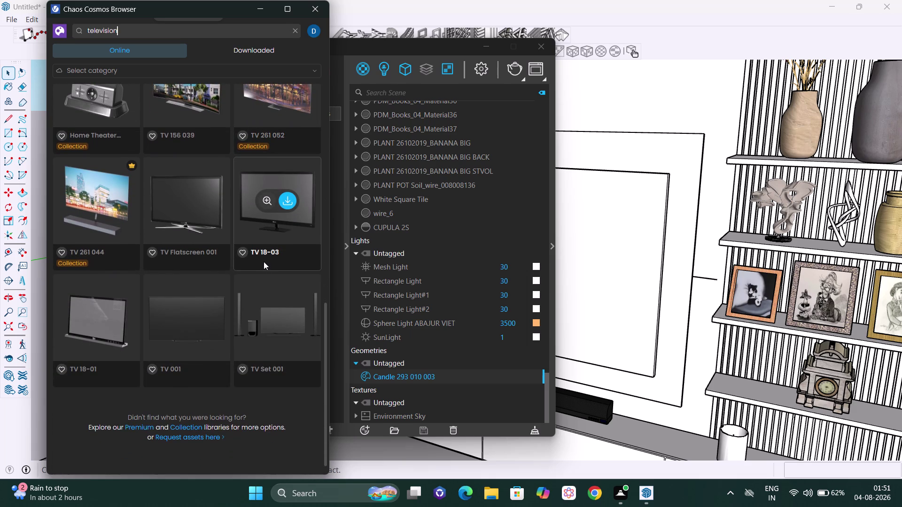
scroll(up, 3)
scroll(up, 3)
scroll(down, 3)
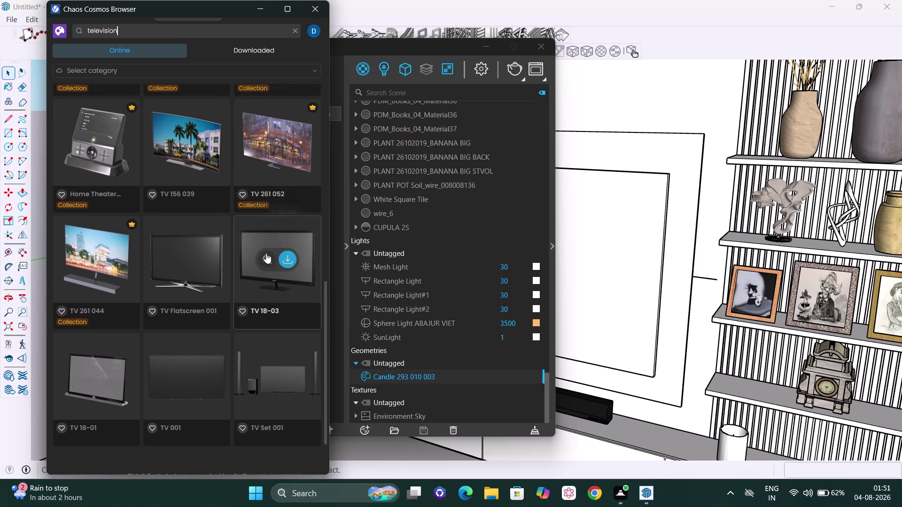
scroll(down, 3)
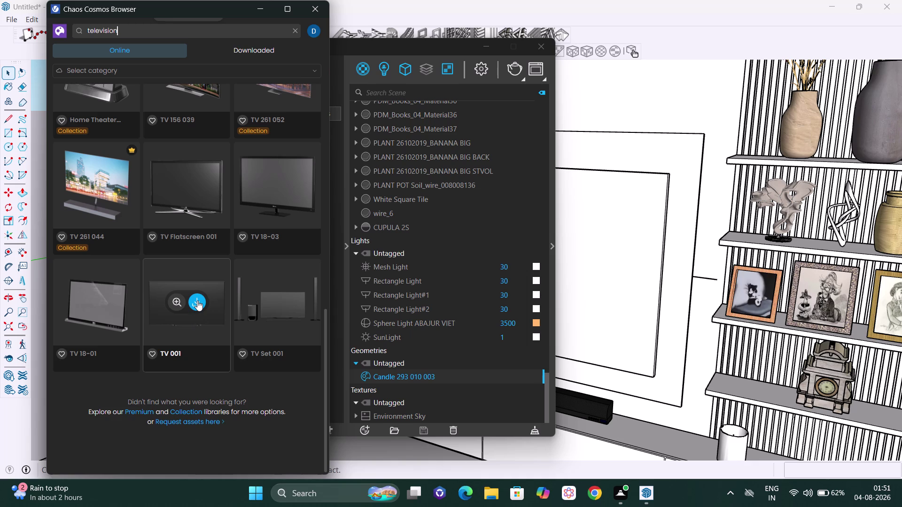
click(198, 301)
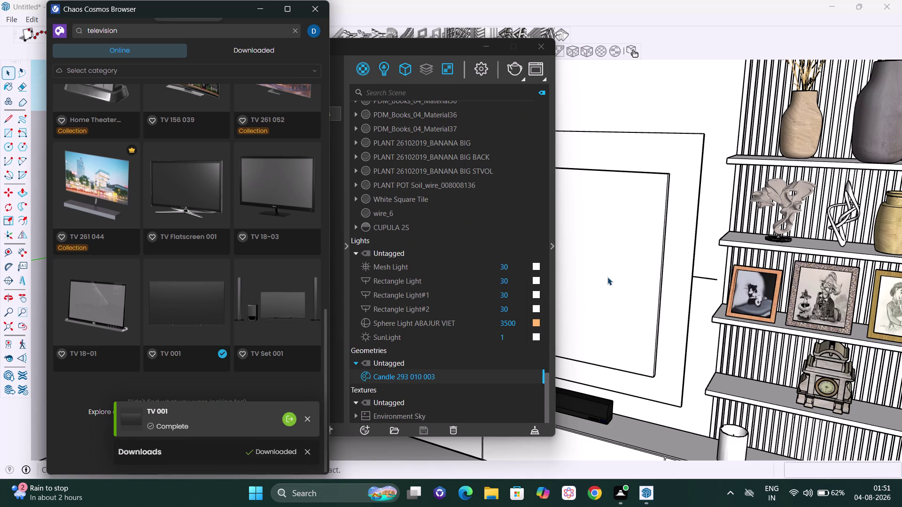
click(198, 305)
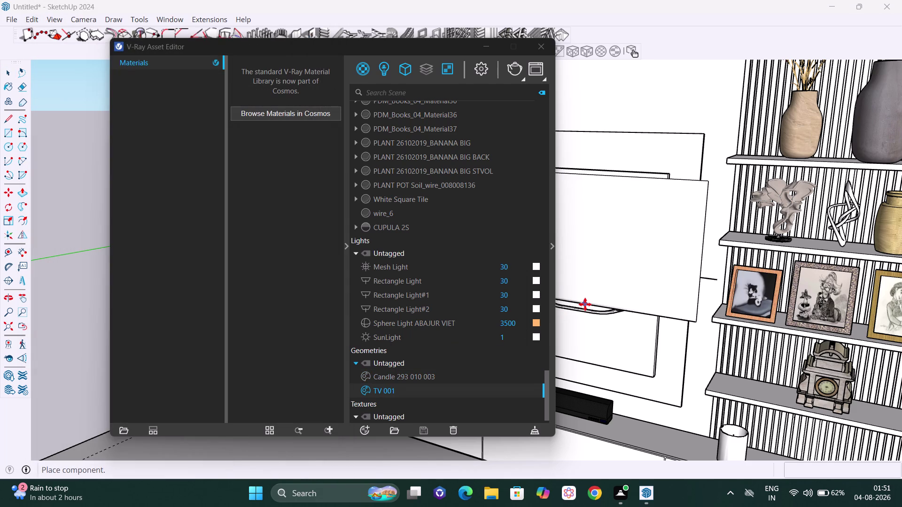
Place TV 001 on the wall panel and close the Cosmos Browser and Asset Editor.
click(585, 304)
key(space)
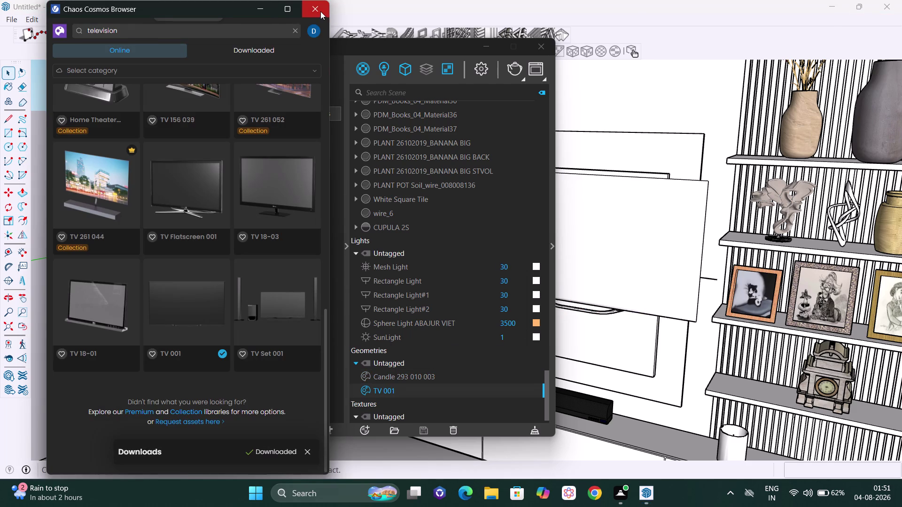
click(320, 11)
click(540, 42)
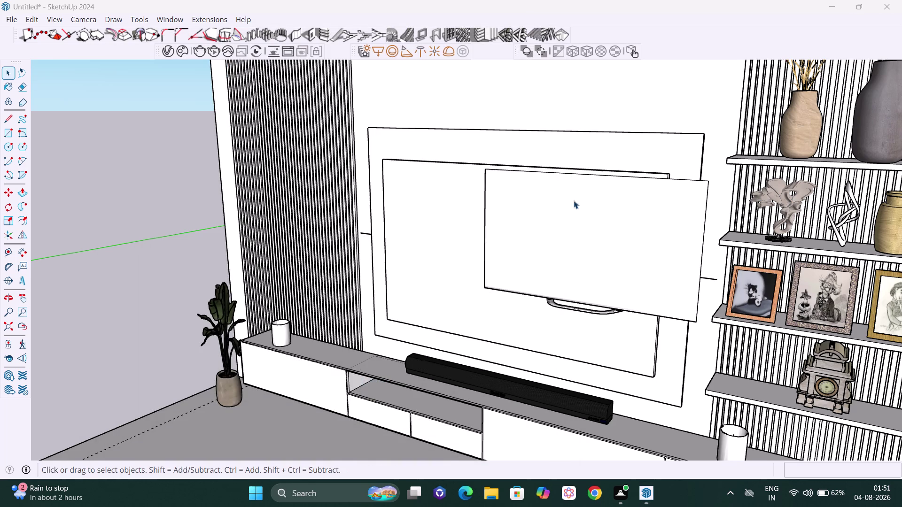
Orbit, pan and zoom to frame the TV wall with the new TV.
scroll(down, 3)
middle_drag(574, 255, 706, 270)
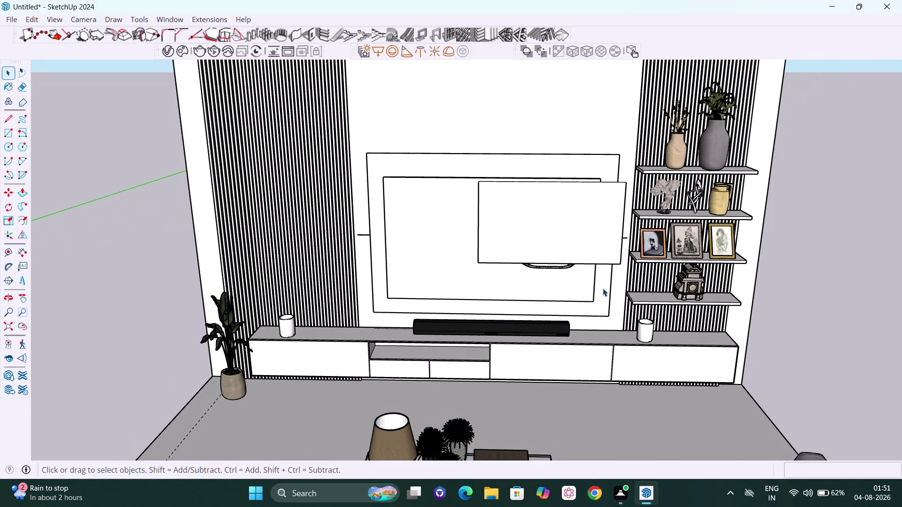
key(h)
drag(597, 258, 744, 234)
scroll(up, 3)
scroll(down, 3)
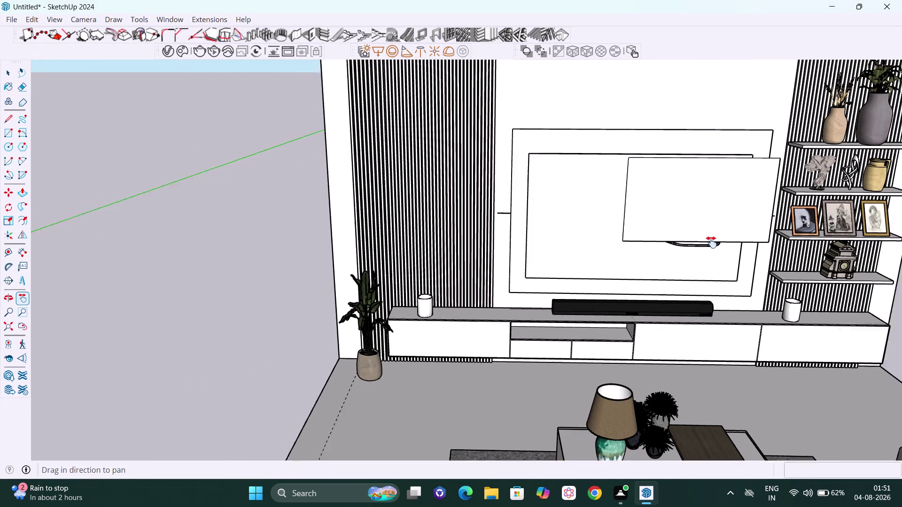
scroll(down, 3)
middle_drag(717, 256, 754, 307)
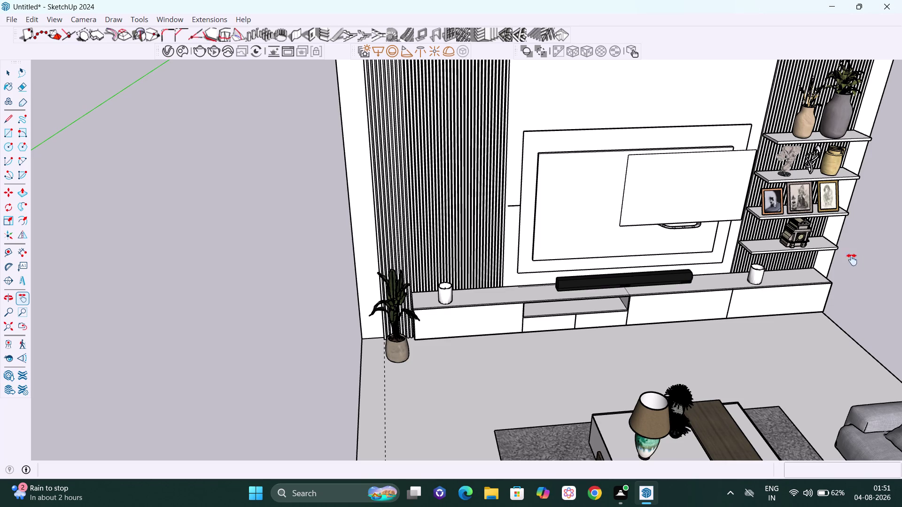
drag(694, 222, 660, 230)
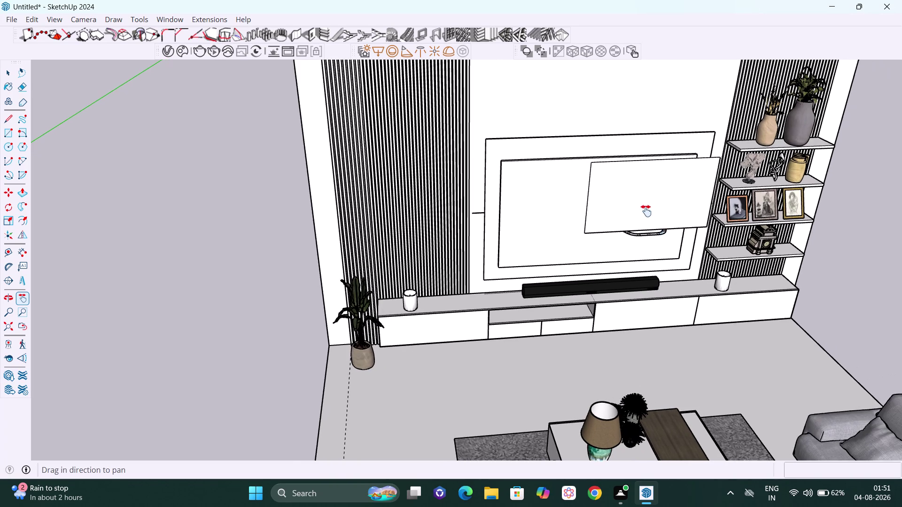
scroll(up, 3)
middle_drag(651, 225, 597, 213)
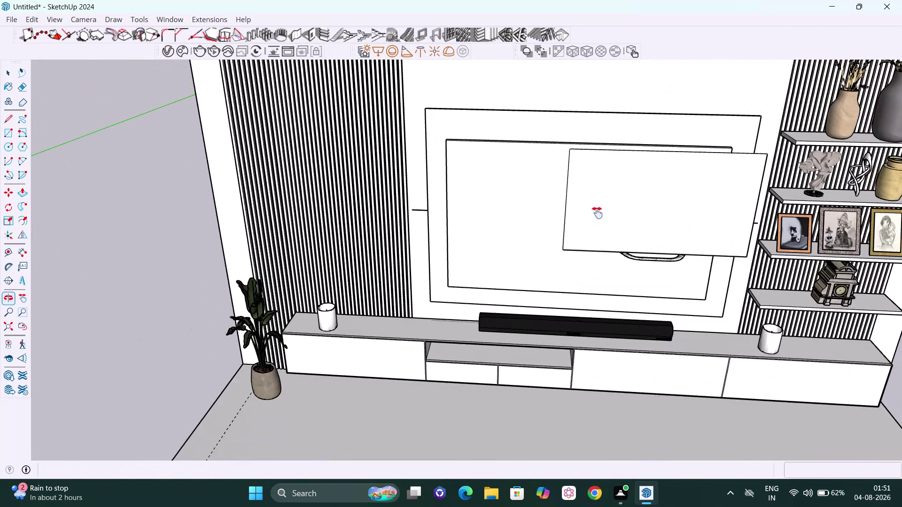
scroll(up, 3)
scroll(down, 3)
drag(655, 208, 635, 238)
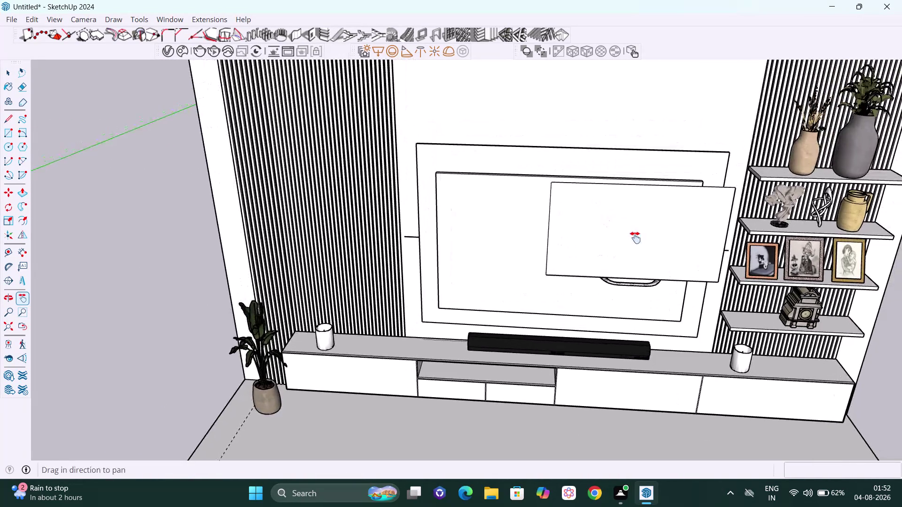
key(space)
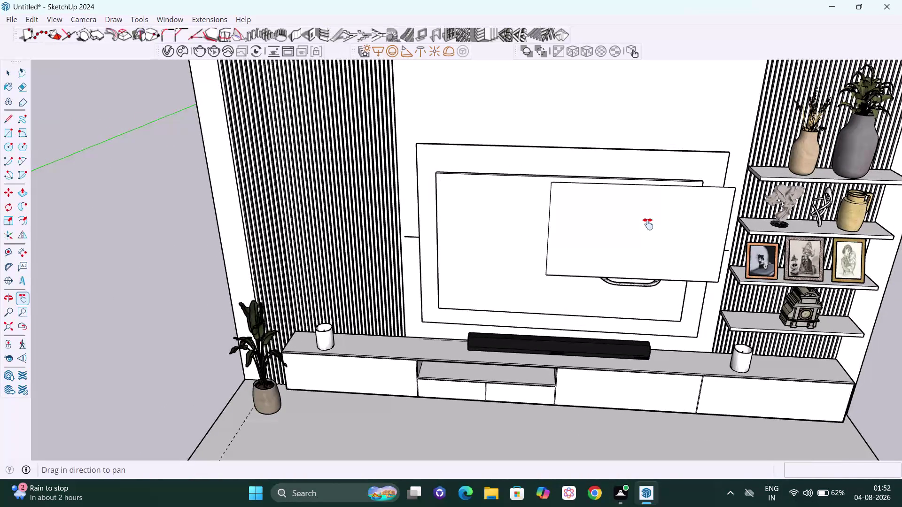
Select the TV and begin an axis-locked Move, then cancel it.
click(646, 218)
key(m)
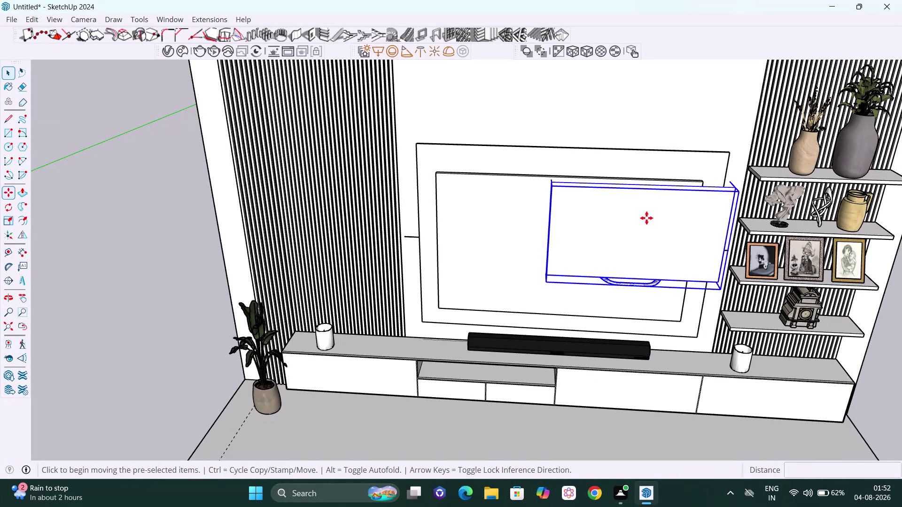
click(543, 283)
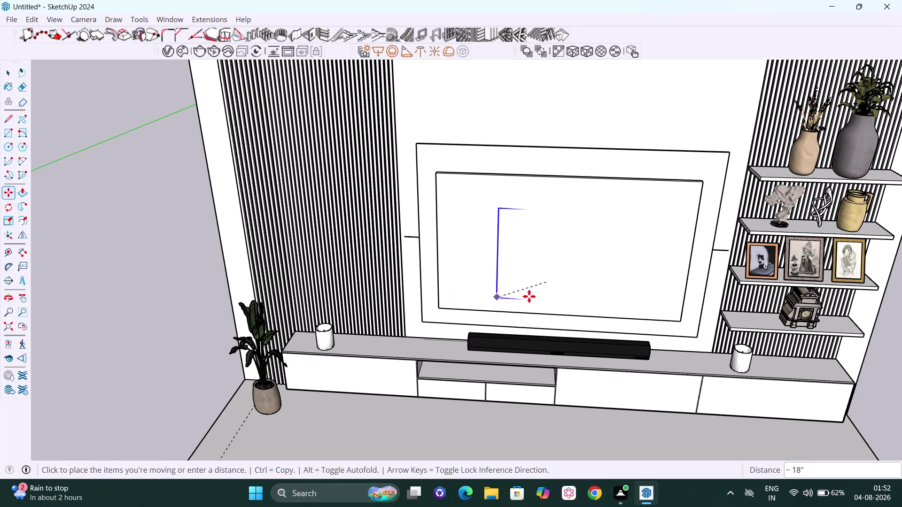
key(Left)
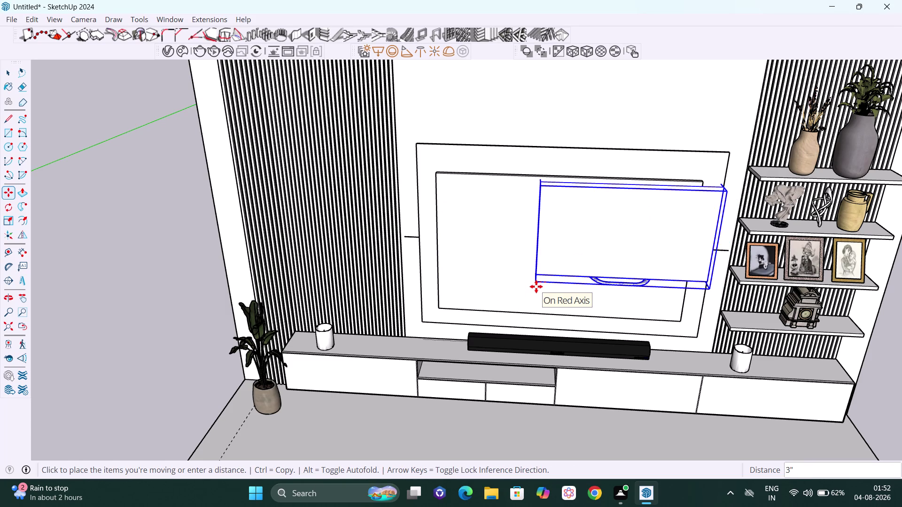
key(Right)
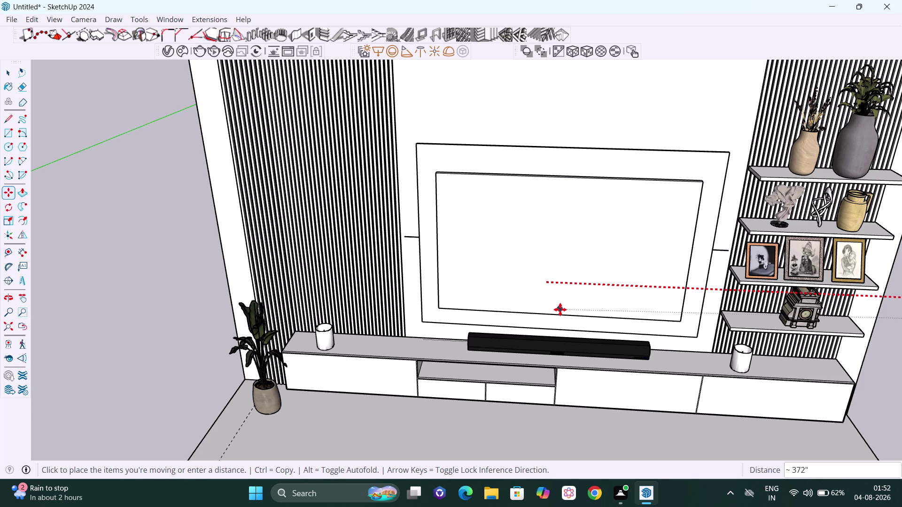
scroll(down, 3)
scroll(down, 3)
middle_drag(601, 293, 827, 282)
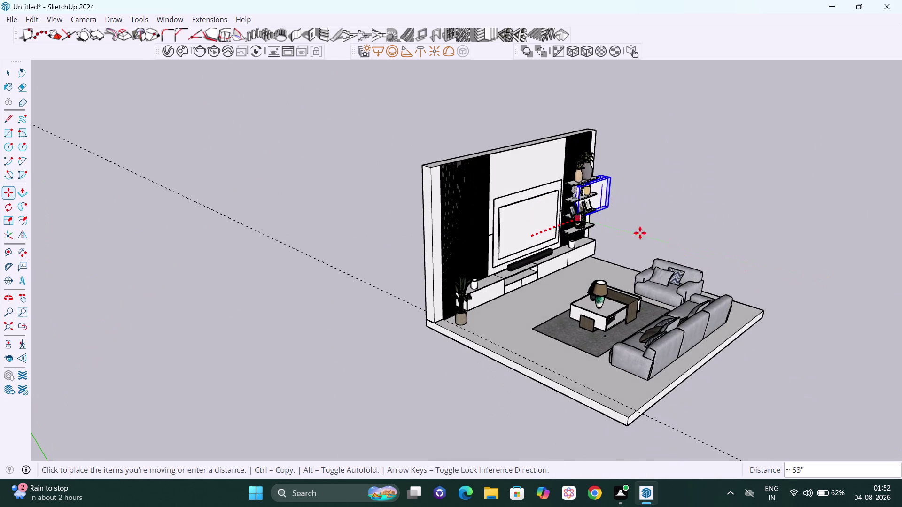
key(Left)
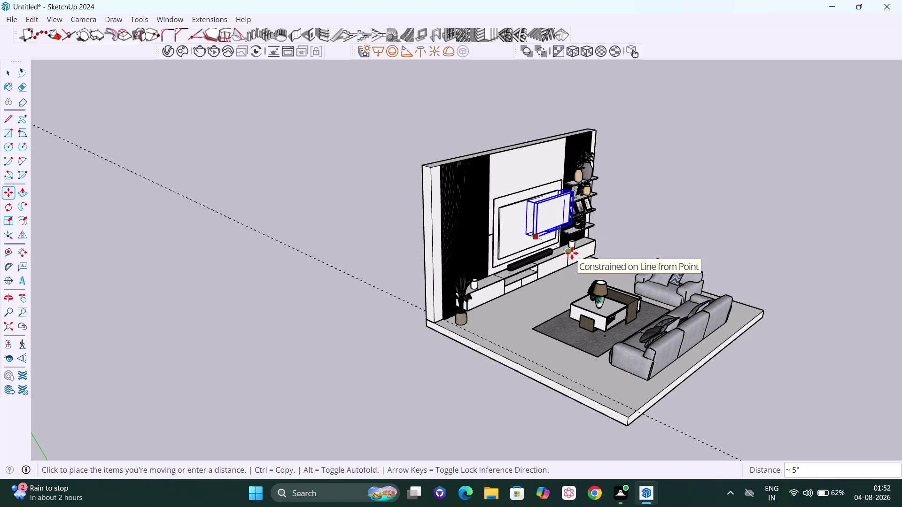
key(Escape)
Move the TV about 5 inches from its bottom corner along the locked axis.
scroll(up, 3)
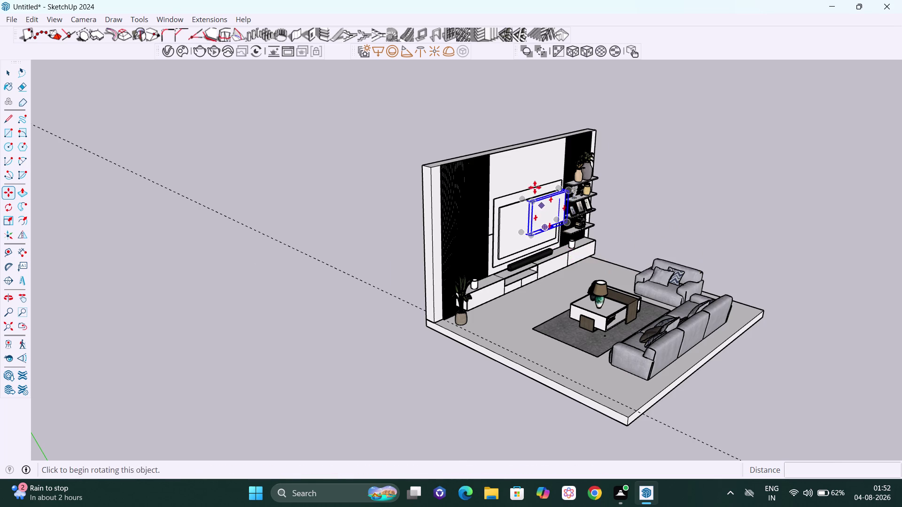
scroll(up, 3)
scroll(up, 3)
middle_drag(543, 268, 580, 266)
scroll(up, 3)
scroll(up, 3)
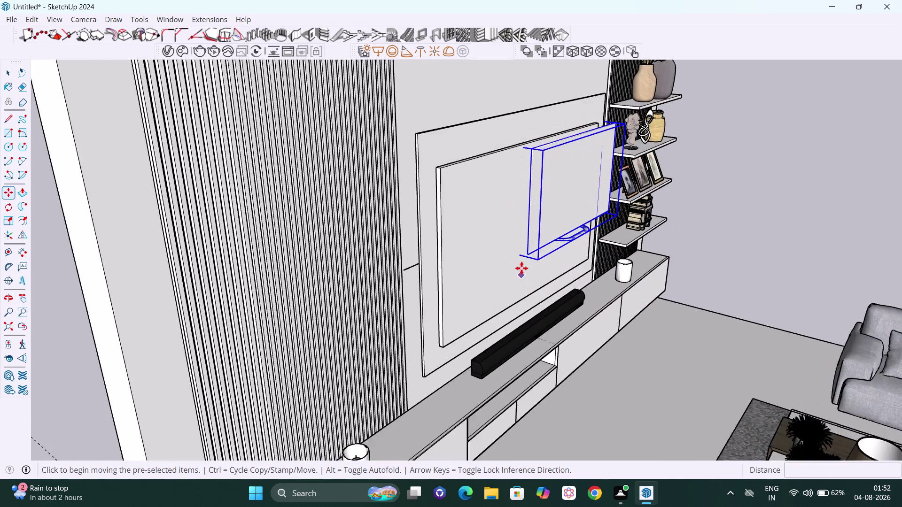
middle_drag(514, 279, 533, 270)
scroll(up, 3)
scroll(up, 3)
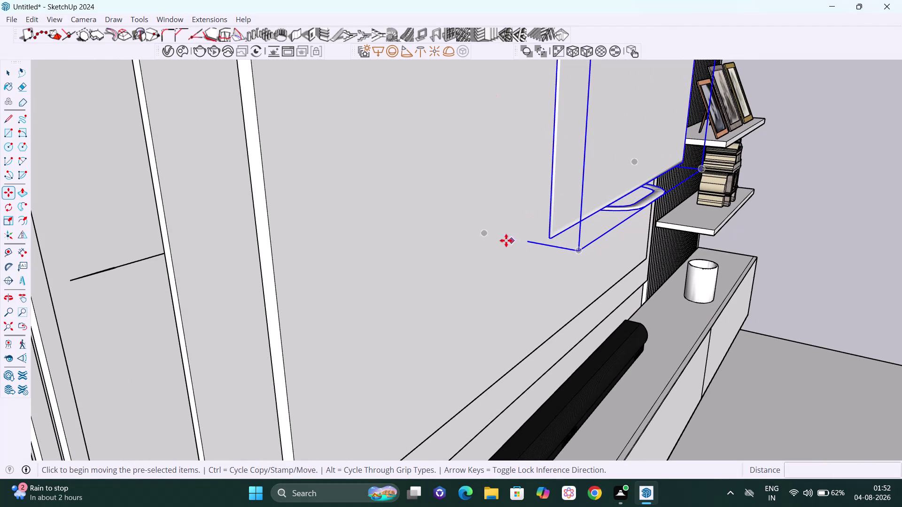
key(Left)
click(482, 233)
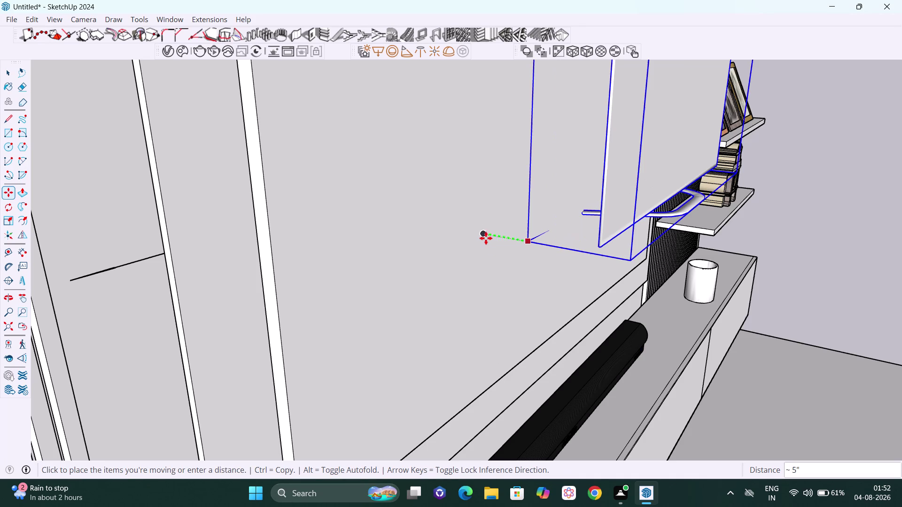
click(535, 245)
Zoom back out to the whole TV wall and return to Select.
key(Left)
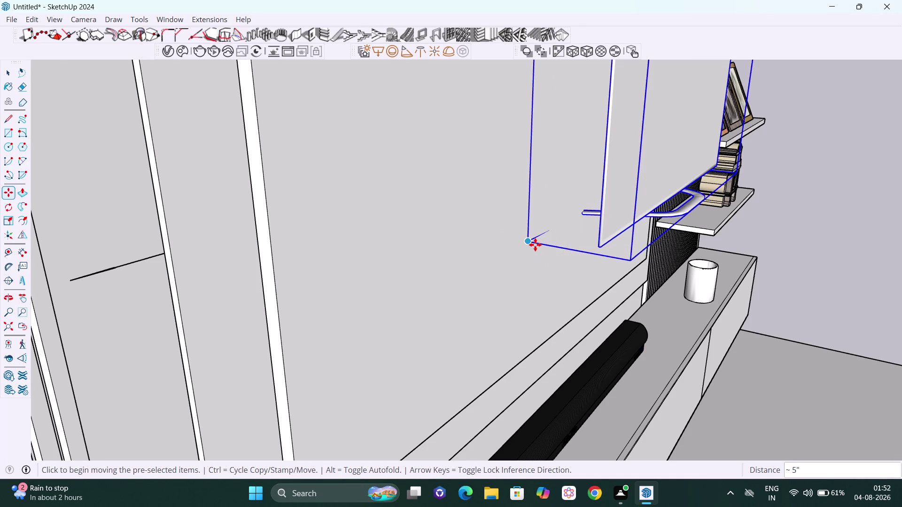
scroll(down, 3)
scroll(down, 3)
scroll(down, 3)
middle_drag(579, 252, 398, 242)
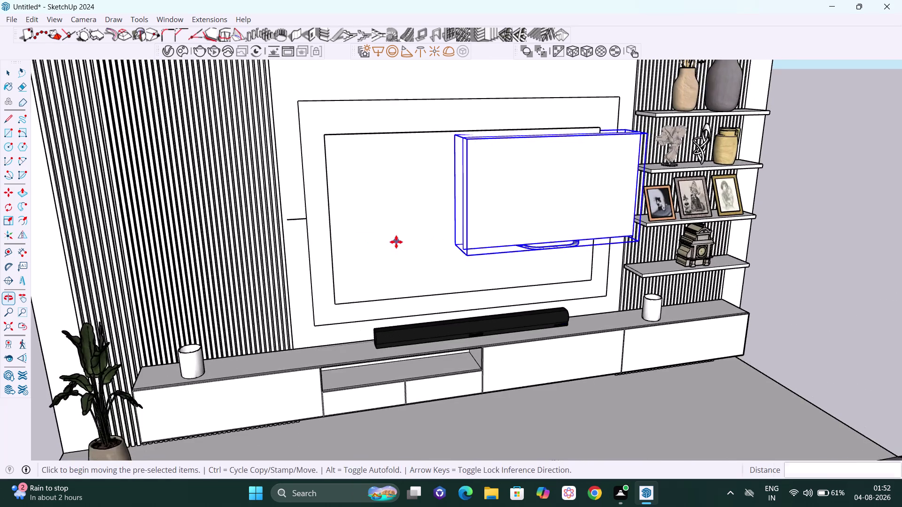
scroll(down, 3)
key(space)
Deselect, then reselect the TV after moving the view closer to the wall.
click(811, 222)
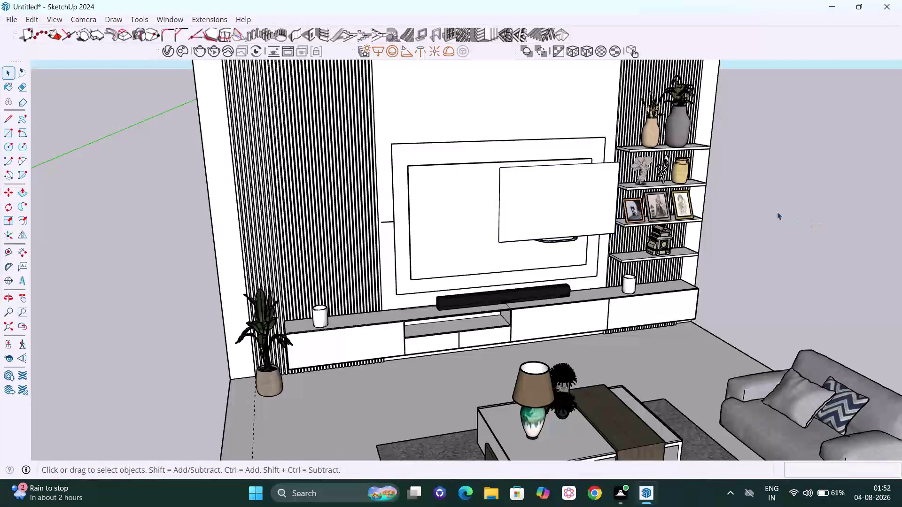
scroll(up, 3)
middle_drag(625, 195, 538, 233)
scroll(up, 3)
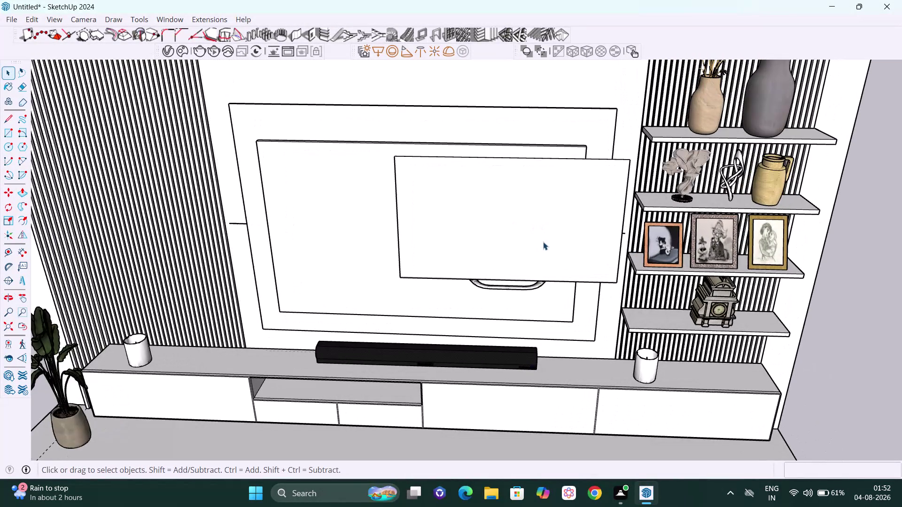
click(543, 242)
middle_drag(543, 243, 572, 346)
middle_drag(549, 291, 546, 229)
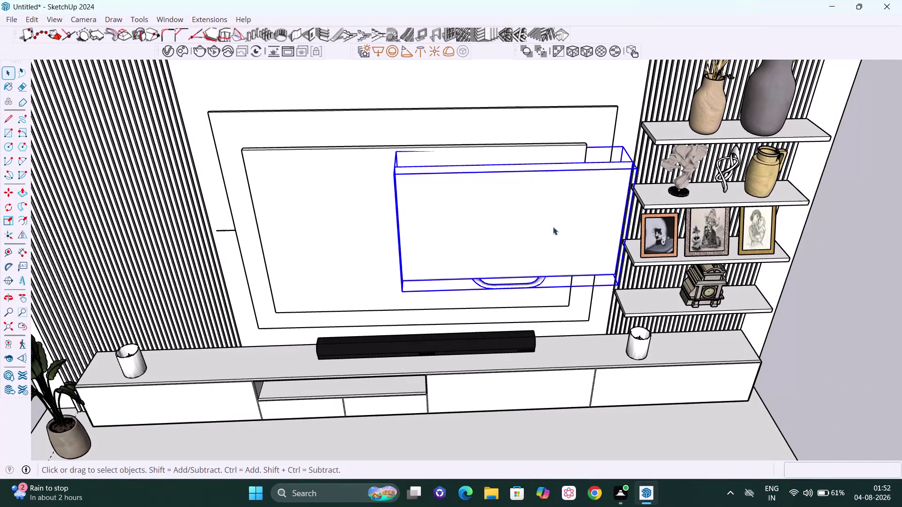
Start an axis-locked Move from the TV's top edge, then cancel it.
key(m)
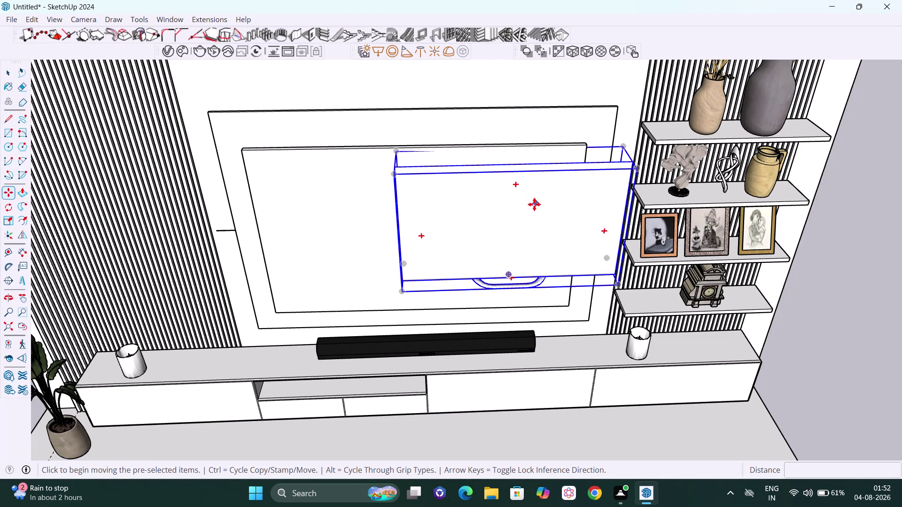
key(Right)
scroll(up, 3)
scroll(up, 3)
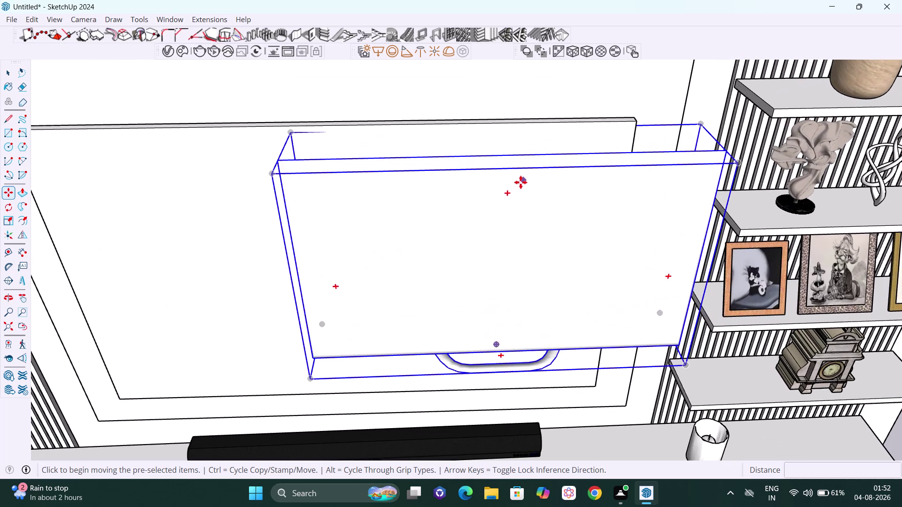
middle_drag(520, 184, 515, 247)
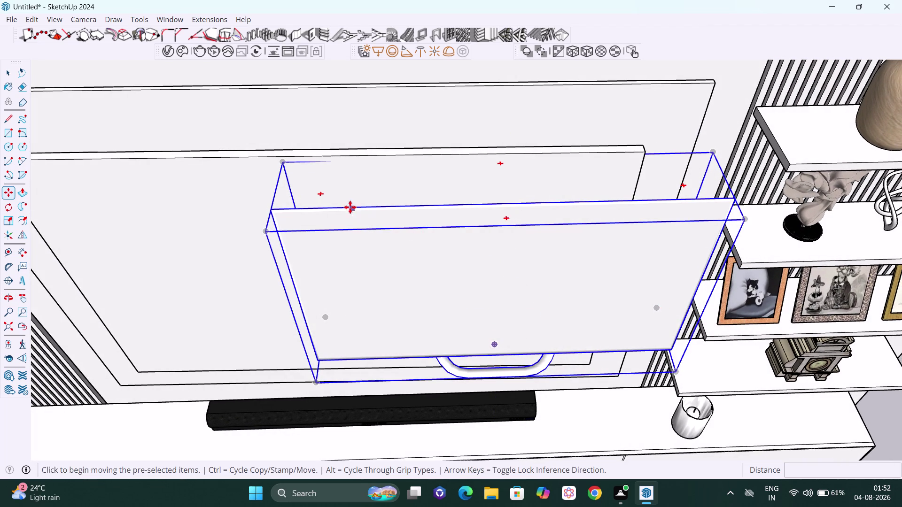
click(508, 203)
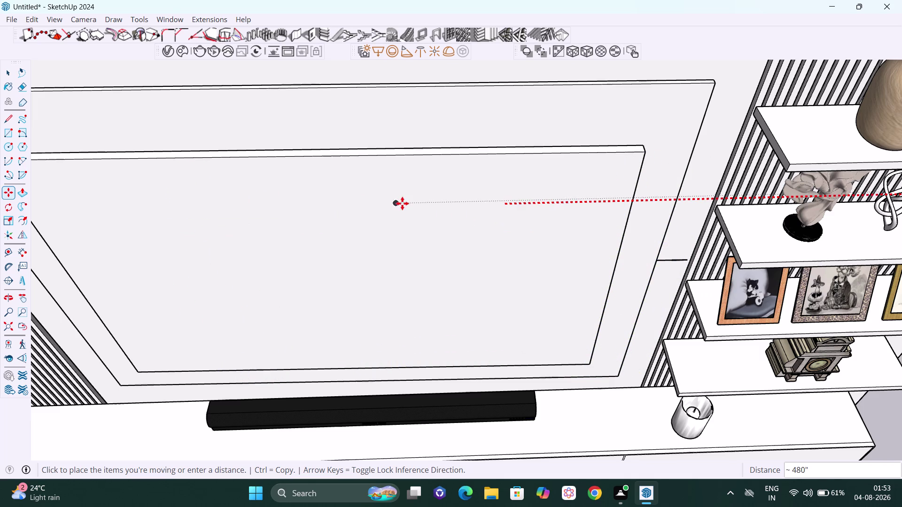
scroll(down, 3)
scroll(down, 3)
scroll(down, 3)
middle_drag(411, 188, 426, 159)
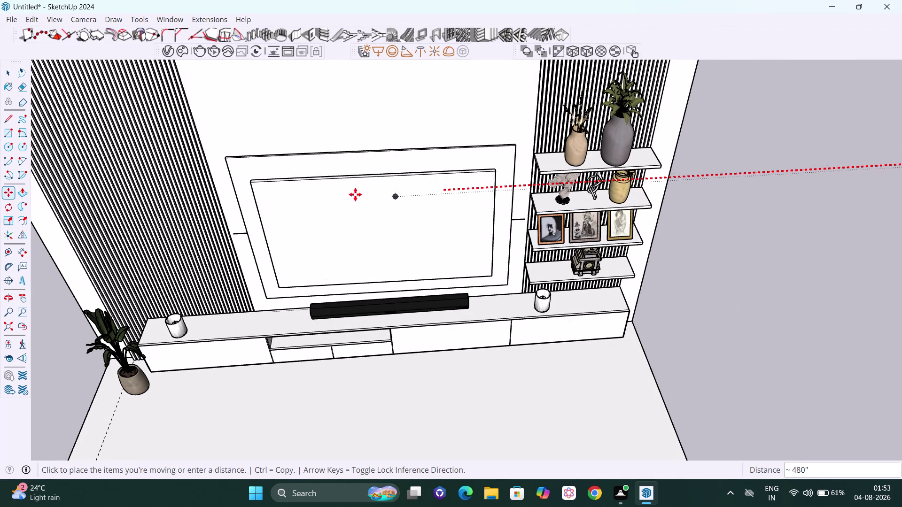
key(Escape)
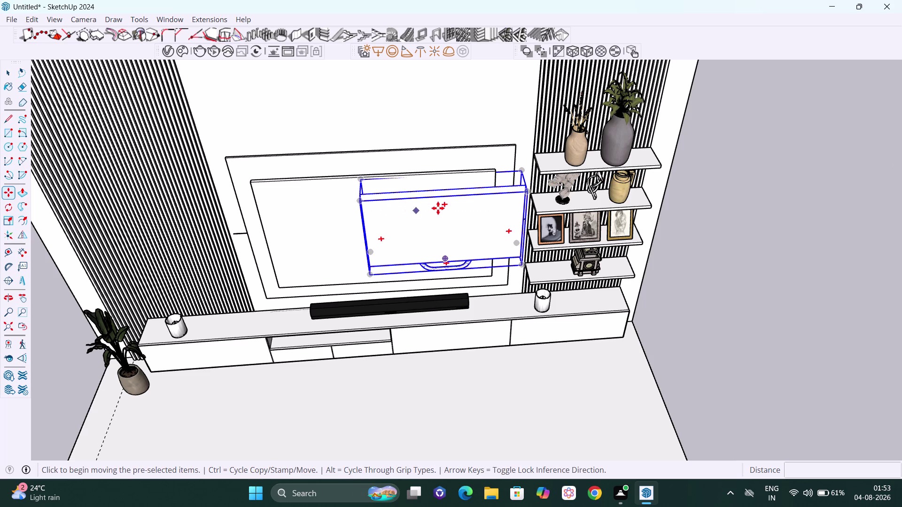
key(space)
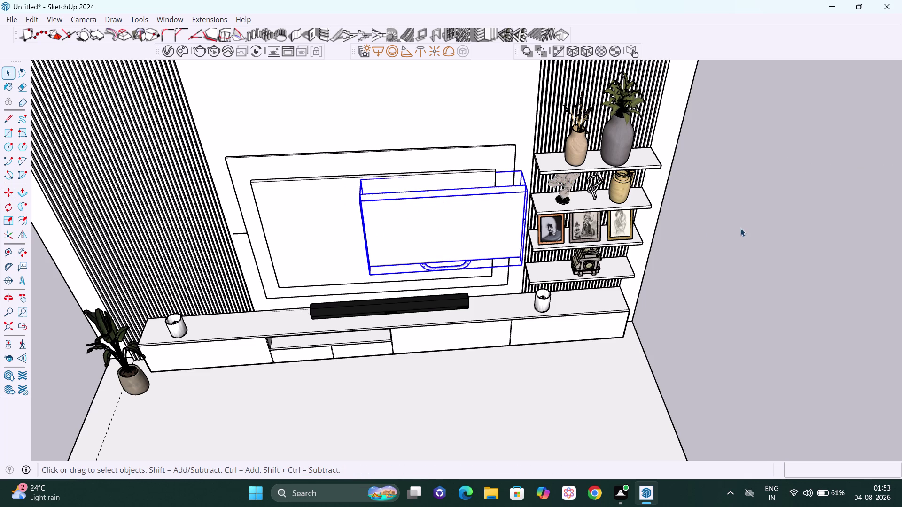
Select the spare TV unit on the wall panel and delete it.
click(740, 228)
click(468, 210)
scroll(down, 3)
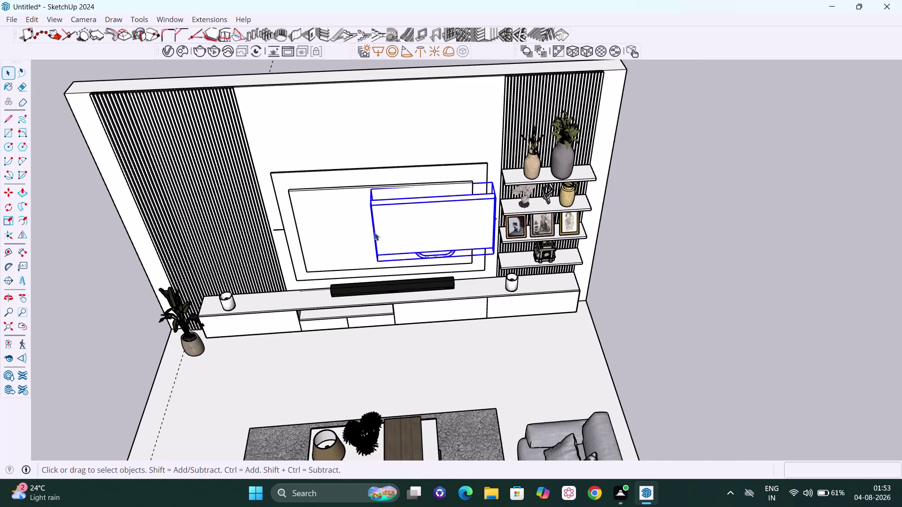
middle_drag(375, 233, 583, 183)
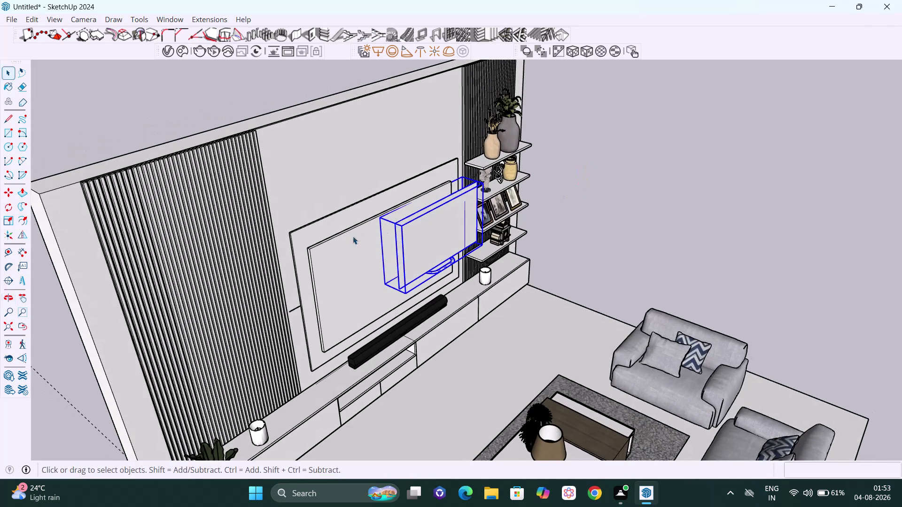
key(Delete)
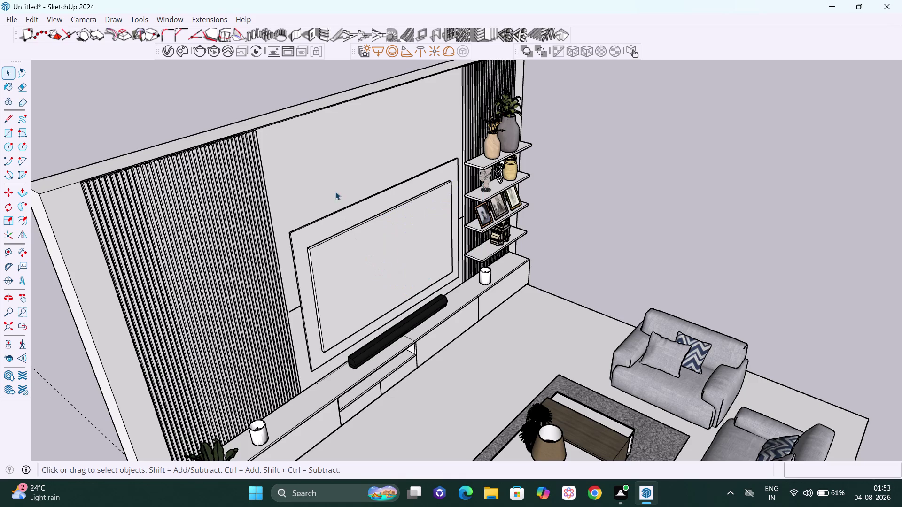
click(169, 18)
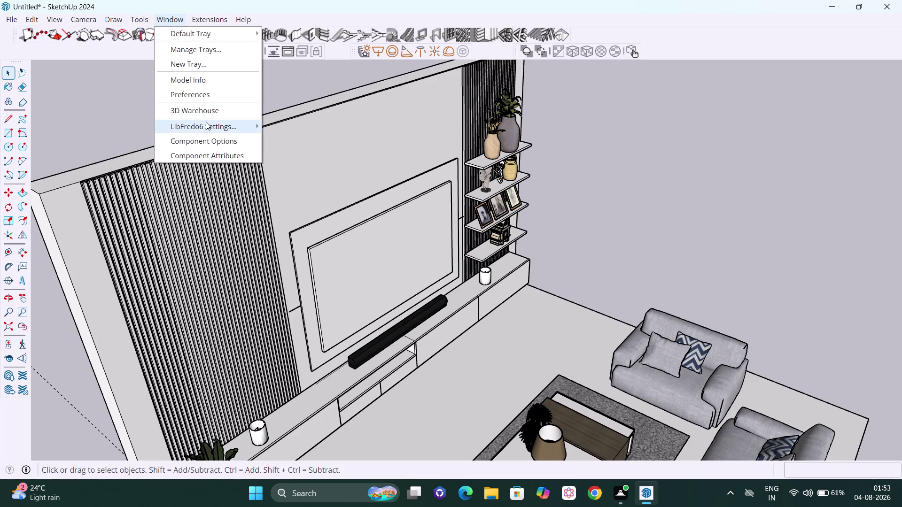
Open 3D Warehouse and search for 'tv'.
click(206, 112)
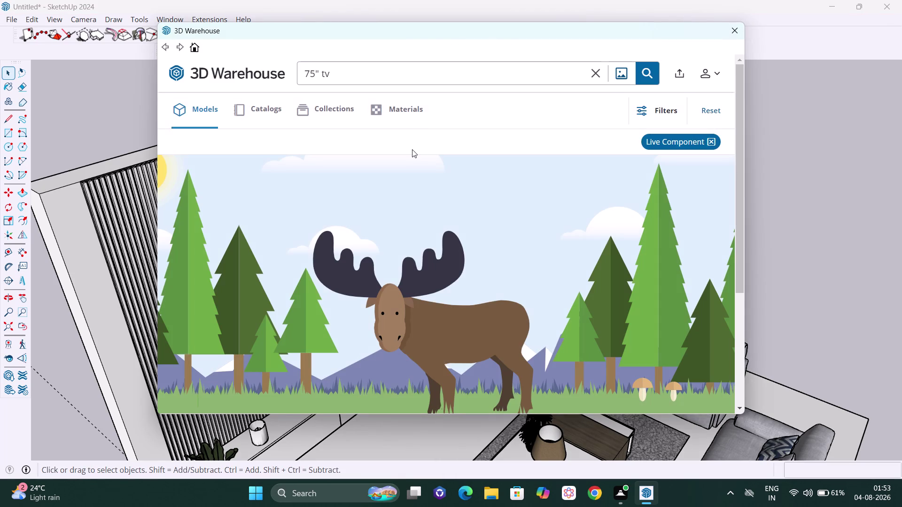
click(370, 82)
key(Left)
key(Left)
key(BackSpace)
key(BackSpace)
key(BackSpace)
key(Return)
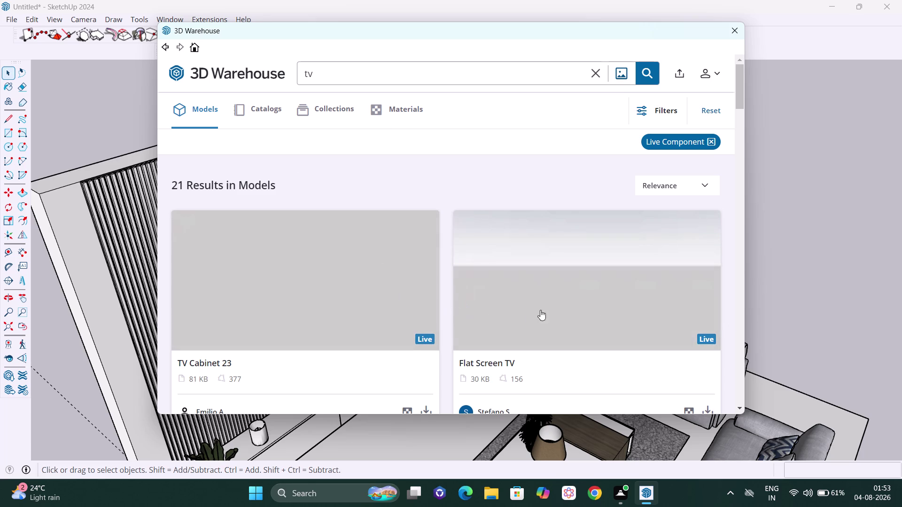
Browse the tv model results and download the Flat Screen TV.
scroll(down, 3)
scroll(up, 3)
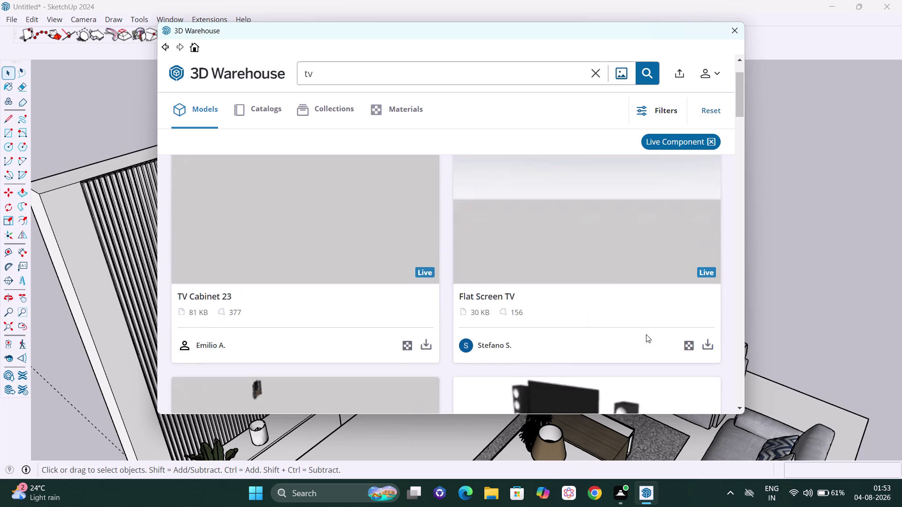
scroll(up, 3)
scroll(down, 3)
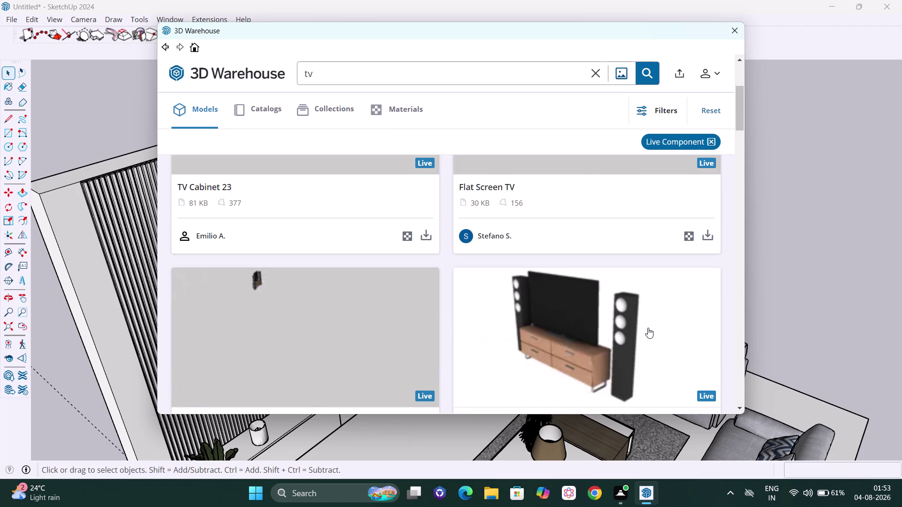
scroll(down, 3)
scroll(down, 3)
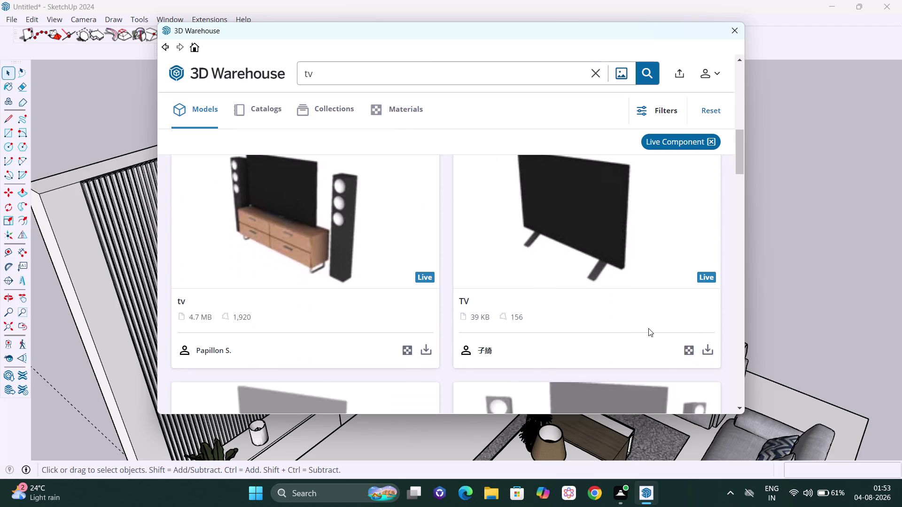
scroll(up, 3)
scroll(up, 3)
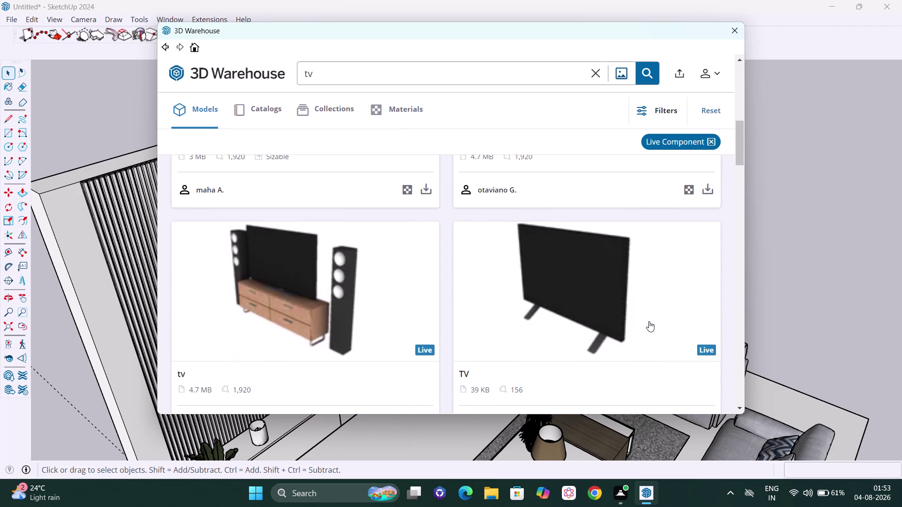
scroll(down, 3)
scroll(down, 3)
scroll(down, 3)
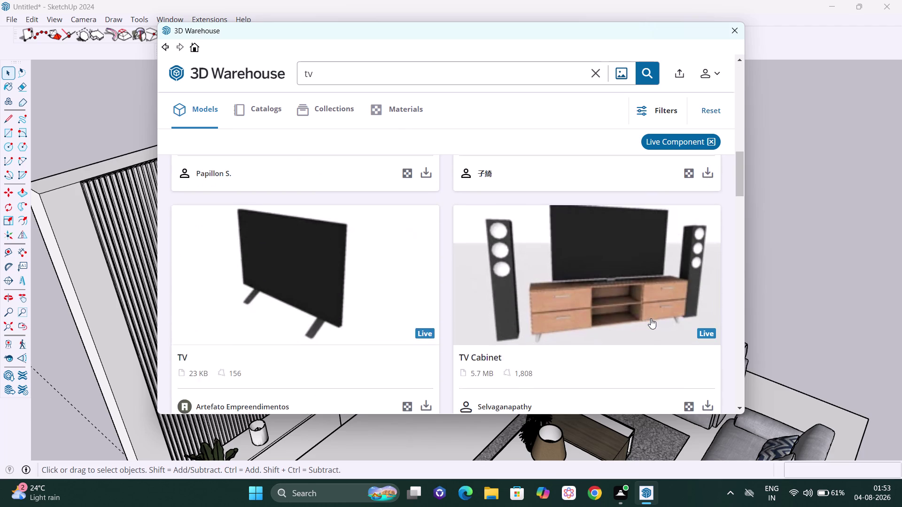
scroll(down, 3)
scroll(down, 3)
scroll(down, 3)
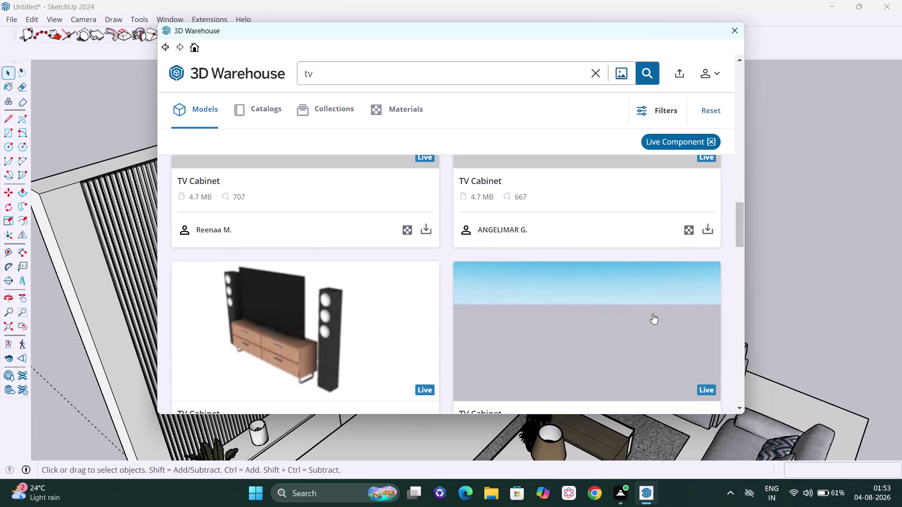
scroll(down, 3)
scroll(down, 3)
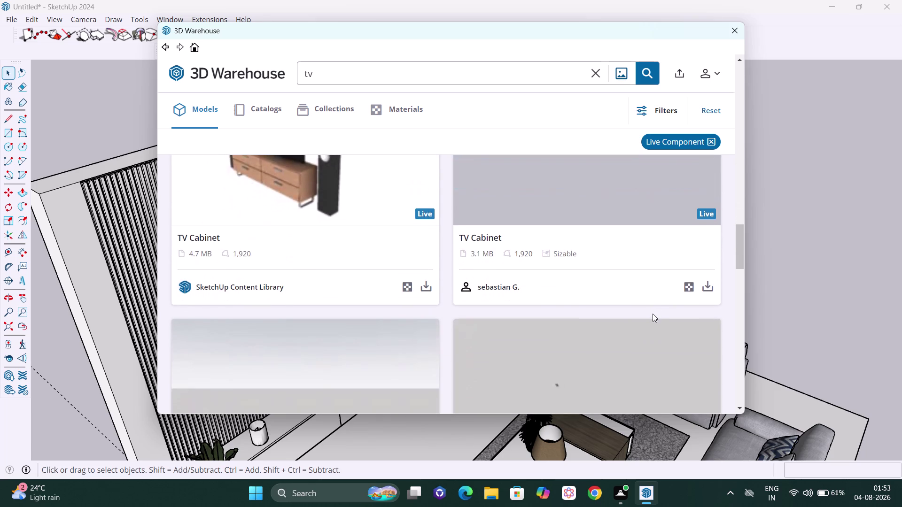
scroll(up, 3)
scroll(down, 3)
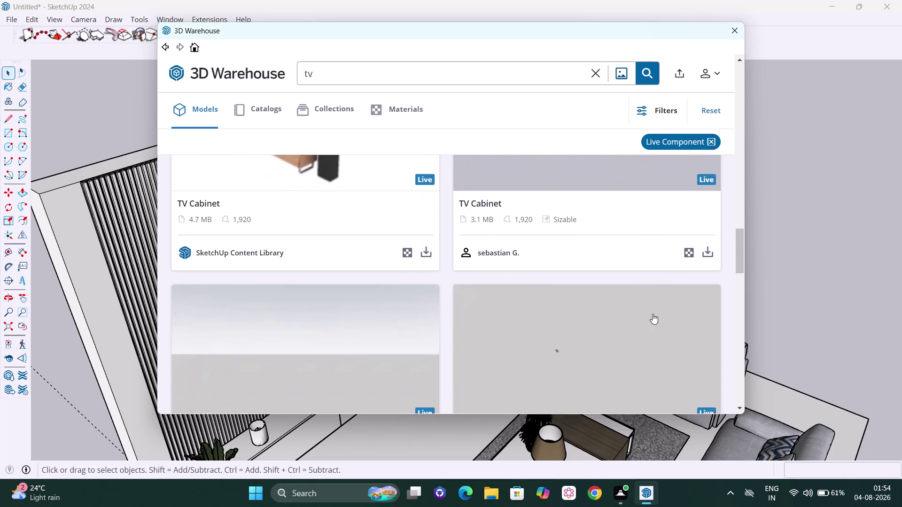
scroll(down, 3)
scroll(down, 3)
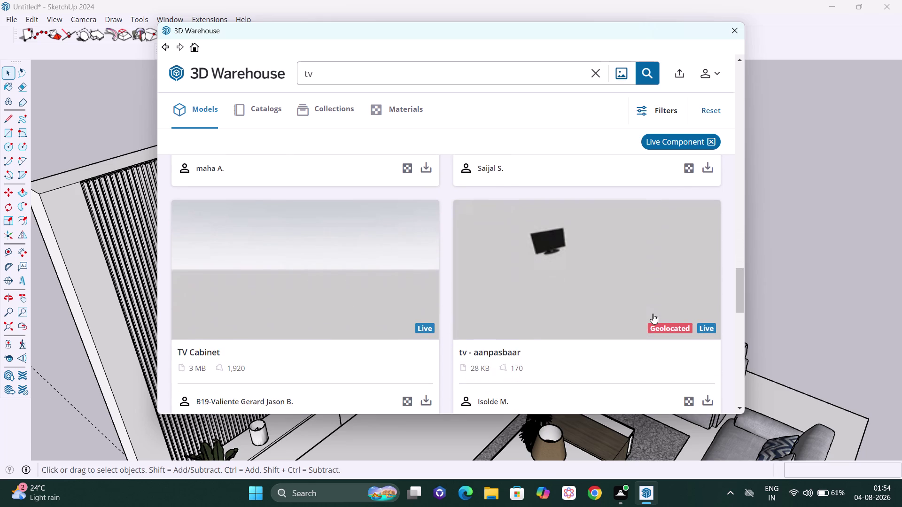
scroll(down, 3)
scroll(down, 3)
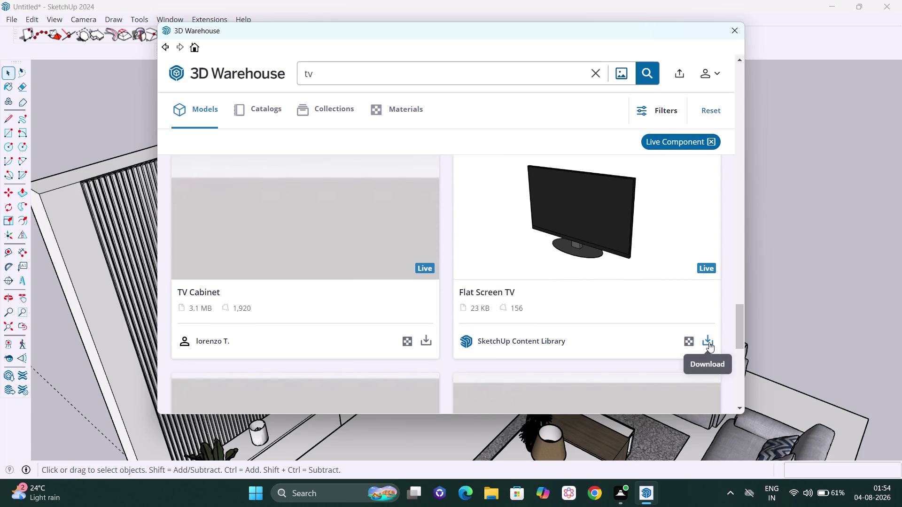
click(708, 342)
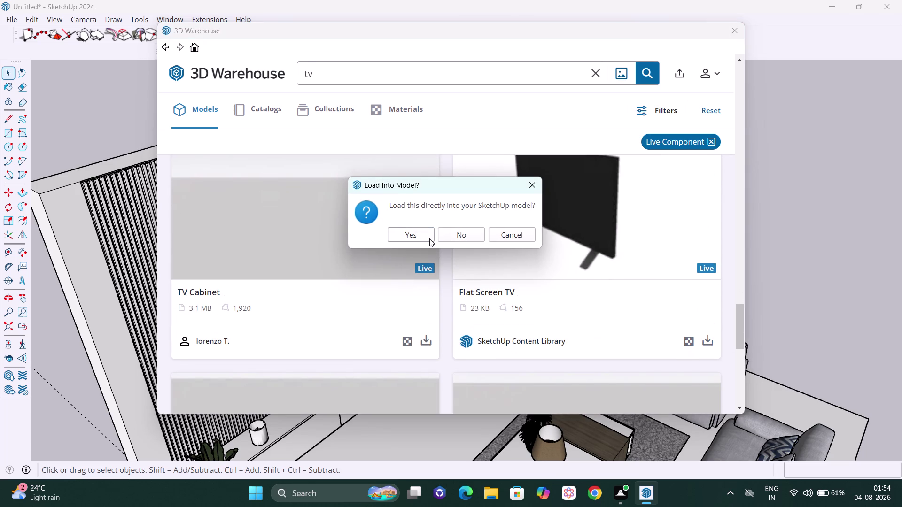
Load the Flat Screen TV into the model, centred on the wall panel.
click(428, 237)
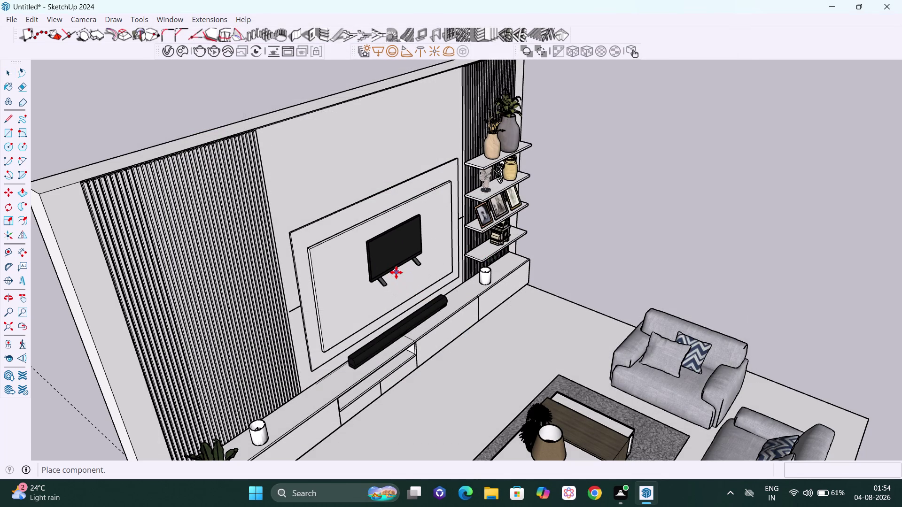
click(396, 272)
key(space)
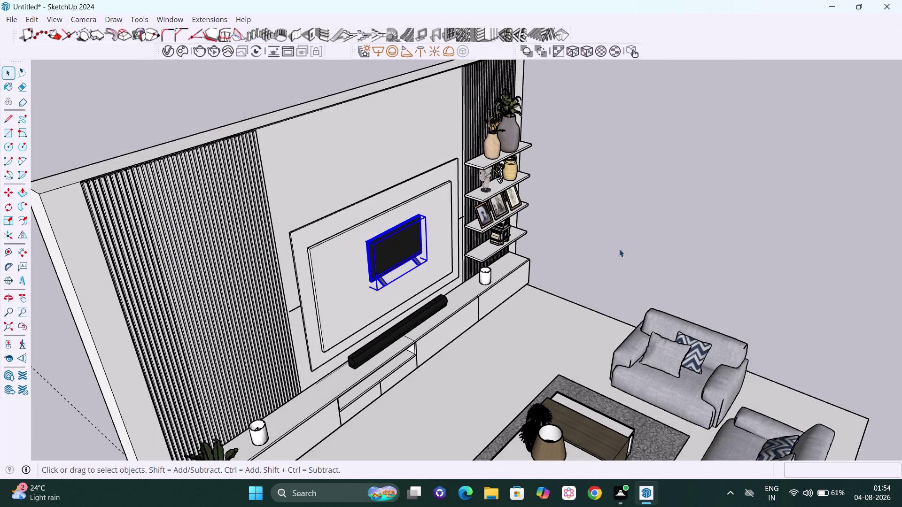
click(636, 240)
Orbit around the new TV to inspect it from the side.
middle_drag(439, 306, 348, 269)
scroll(up, 3)
scroll(up, 3)
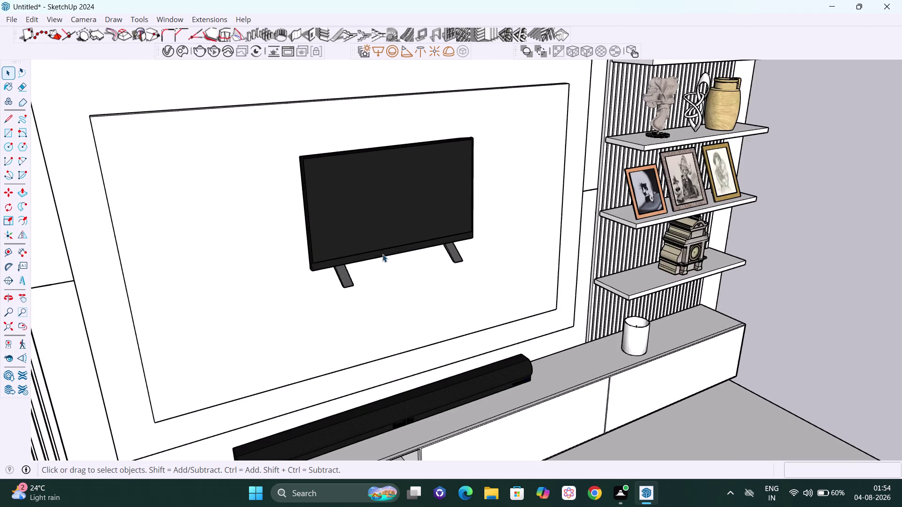
middle_drag(360, 283, 396, 246)
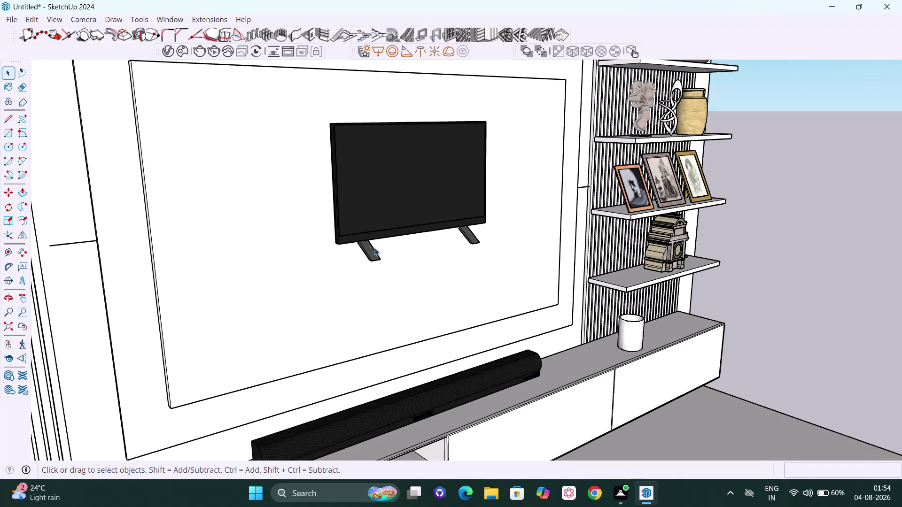
middle_drag(376, 248, 405, 240)
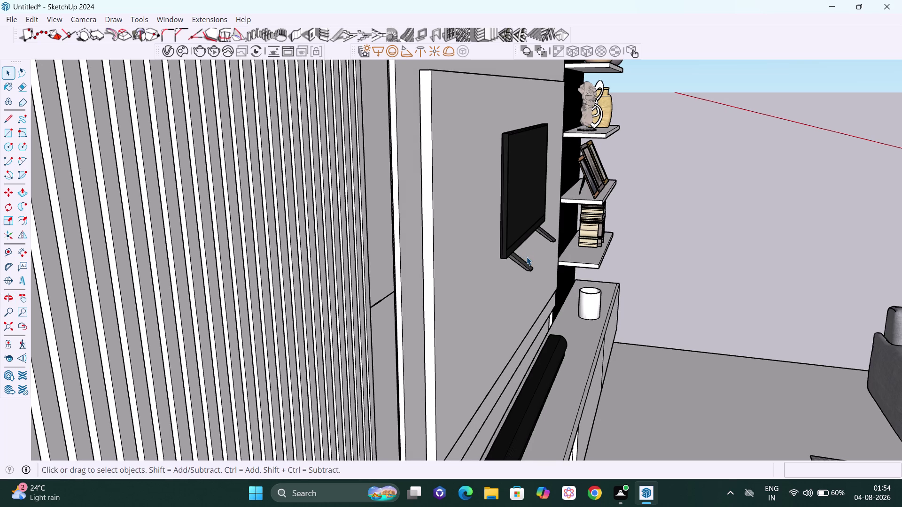
middle_drag(521, 242, 542, 243)
scroll(up, 3)
middle_drag(540, 244, 534, 240)
click(531, 228)
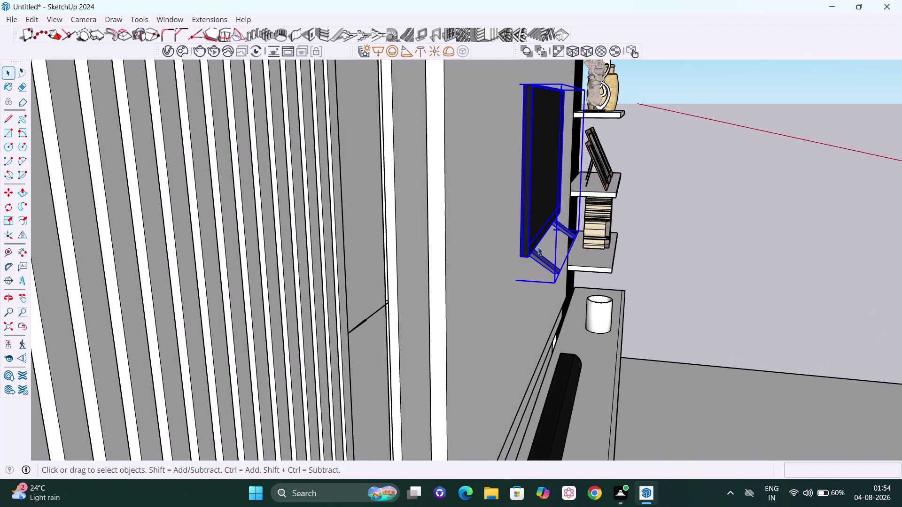
key(m)
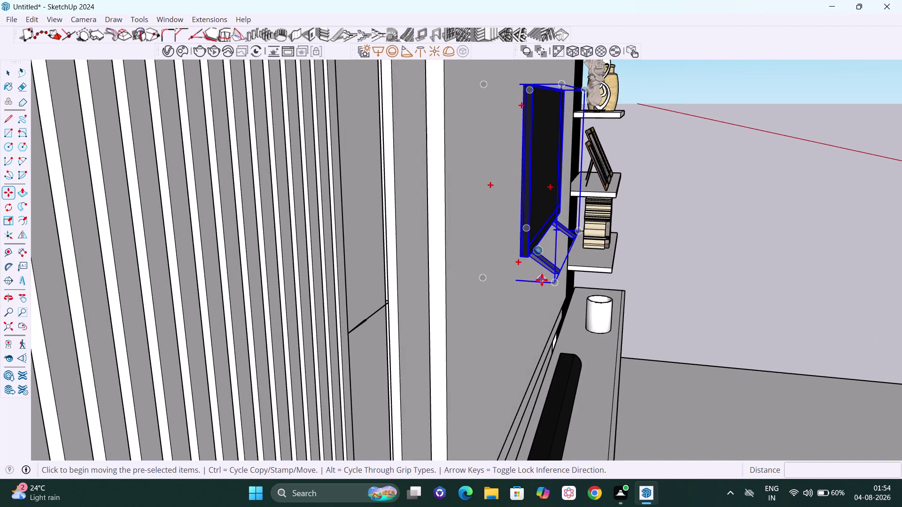
key(Left)
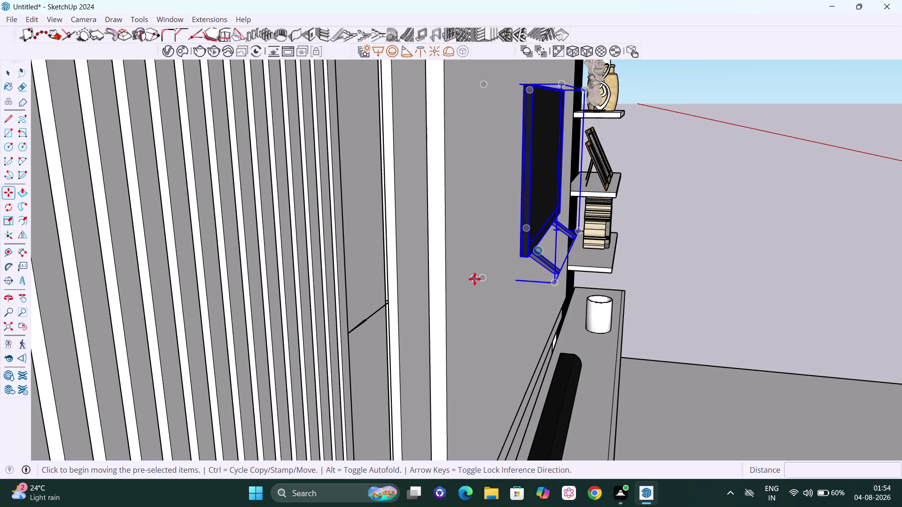
click(479, 281)
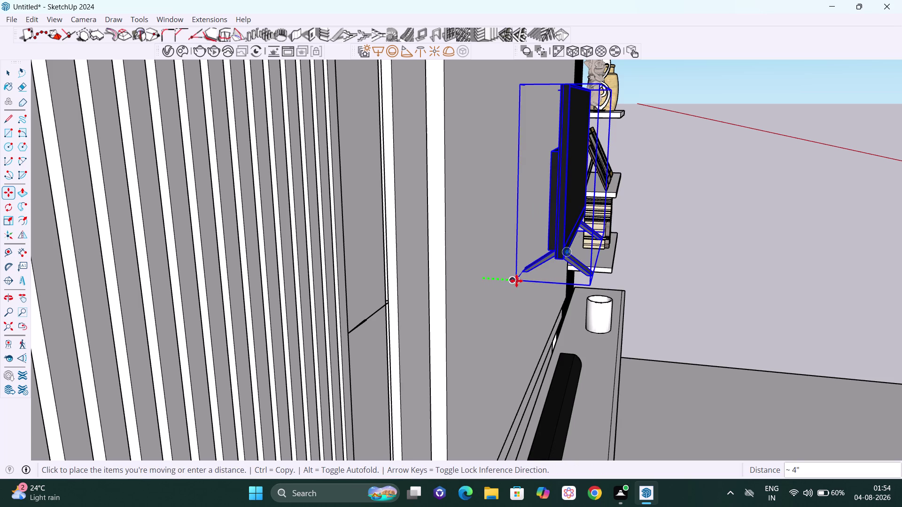
click(518, 280)
key(space)
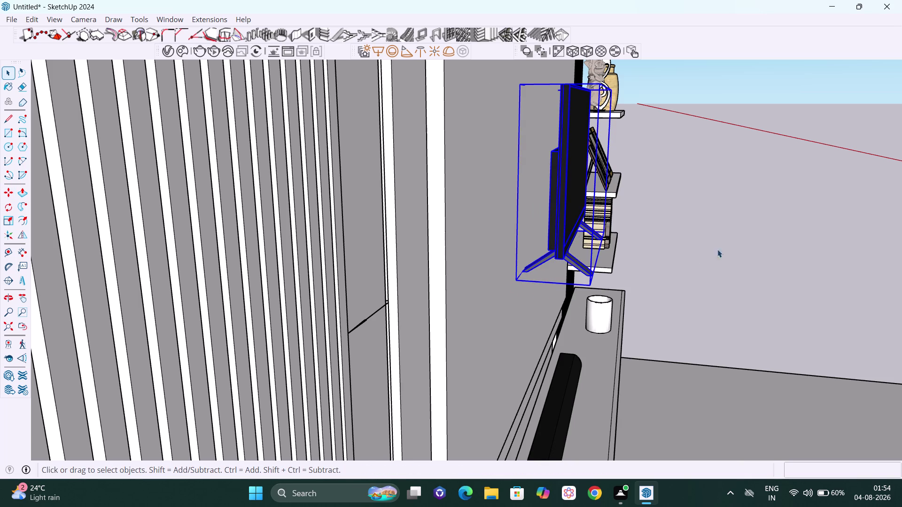
click(749, 235)
scroll(down, 3)
middle_drag(732, 257, 548, 264)
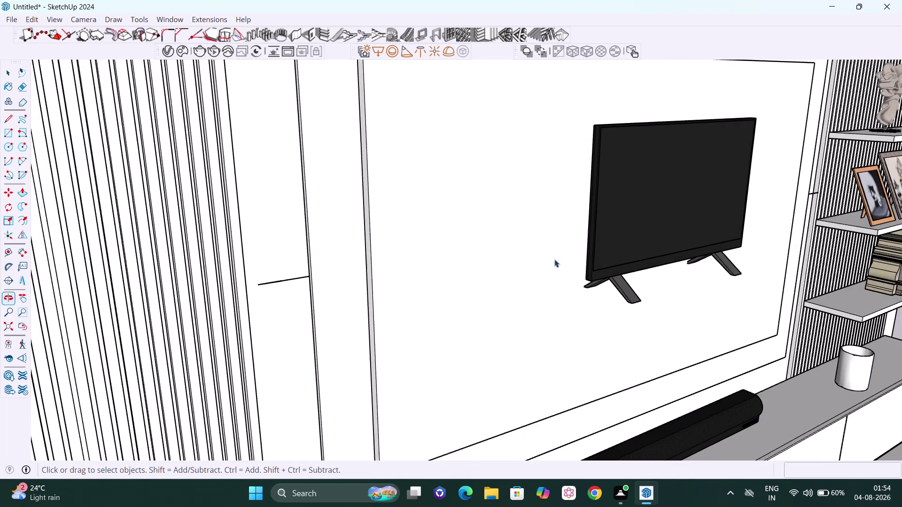
scroll(down, 3)
middle_drag(639, 289, 494, 281)
scroll(down, 3)
middle_drag(525, 272, 508, 269)
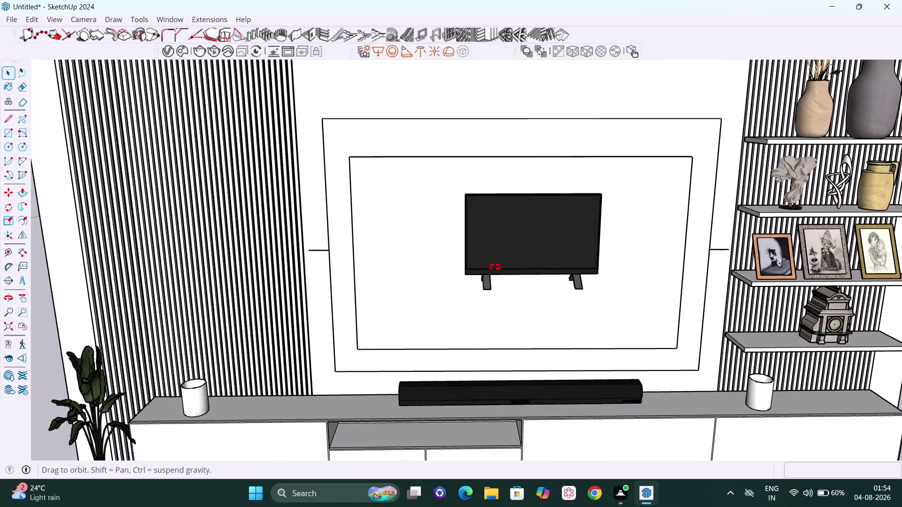
middle_drag(508, 269, 353, 275)
middle_drag(548, 308, 579, 306)
scroll(up, 3)
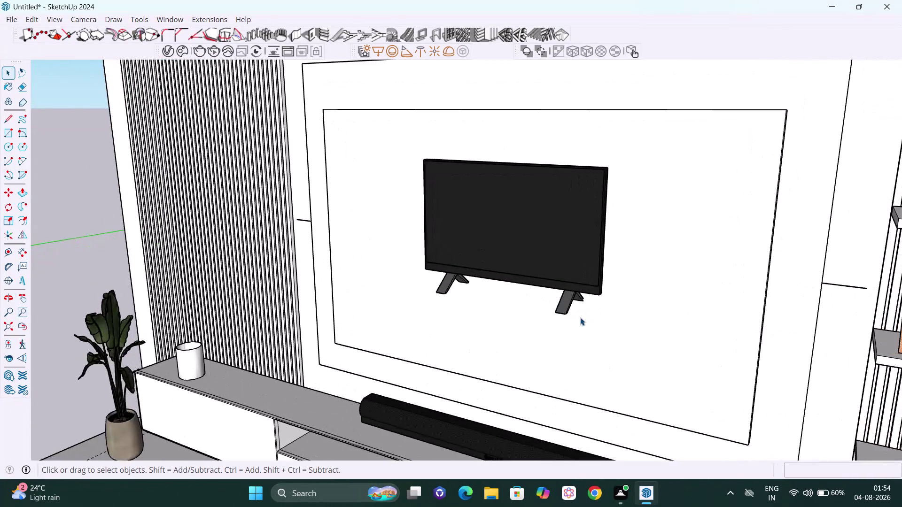
scroll(up, 3)
middle_drag(593, 318, 607, 305)
double_click(605, 239)
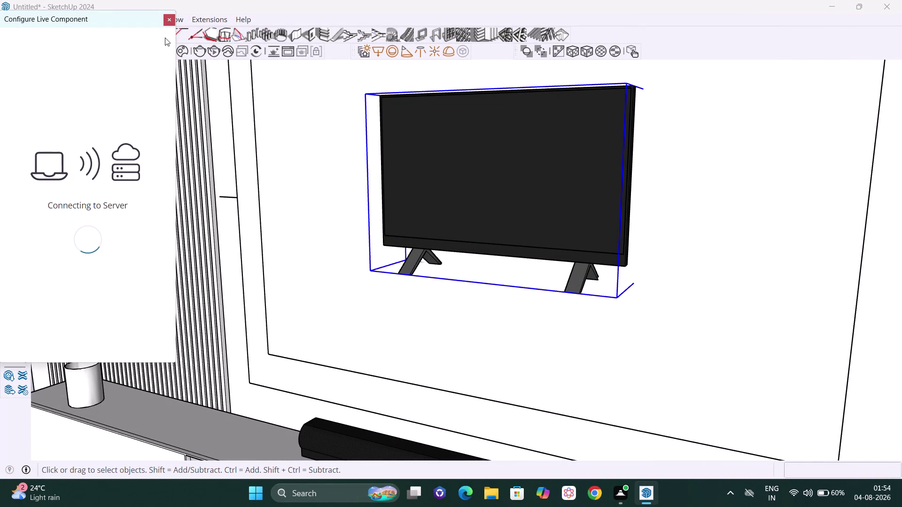
click(163, 19)
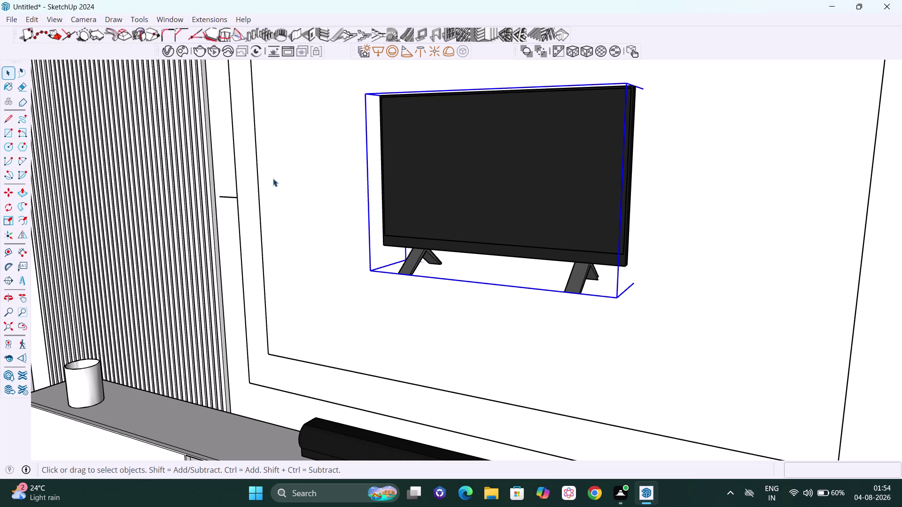
click(404, 265)
double_click(405, 266)
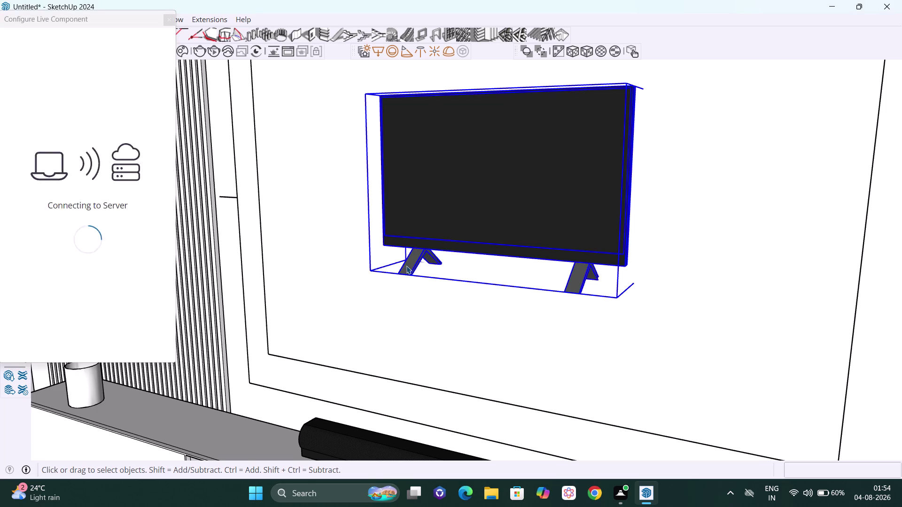
click(412, 264)
click(412, 264)
click(417, 264)
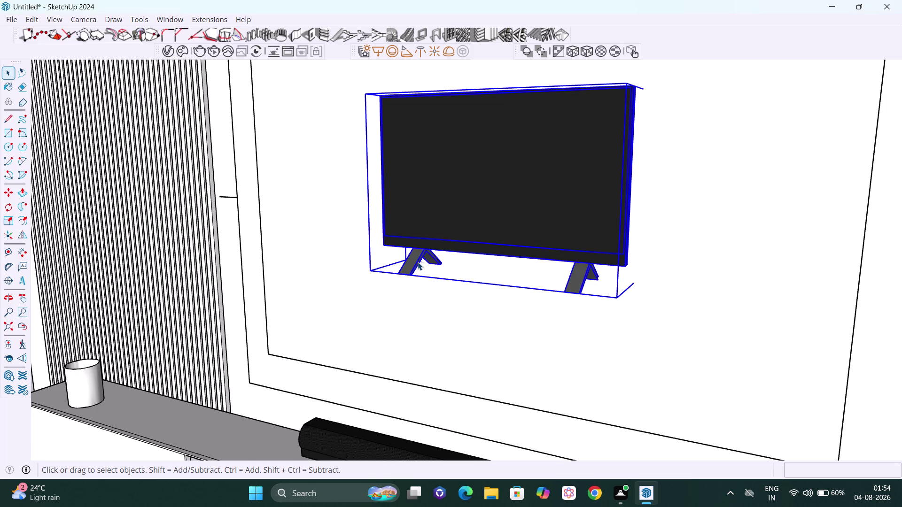
triple_click(417, 263)
double_click(420, 256)
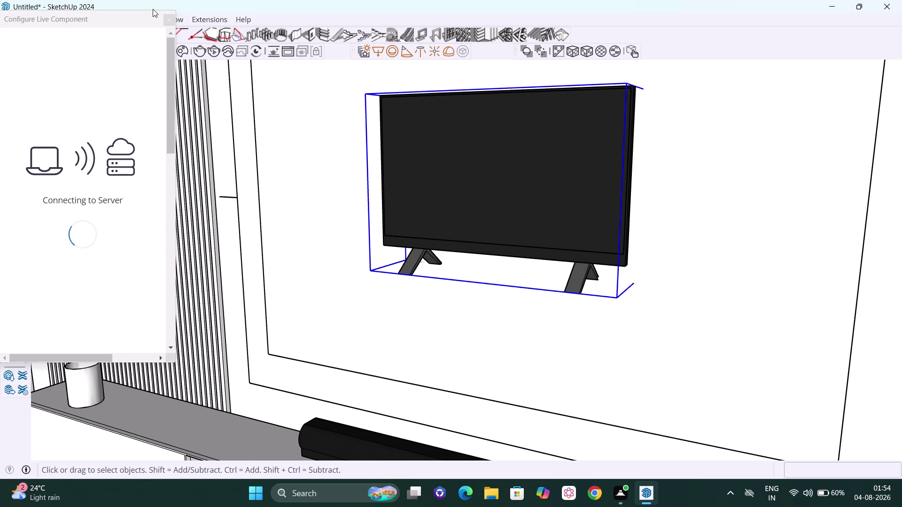
click(173, 13)
scroll(down, 3)
scroll(down, 3)
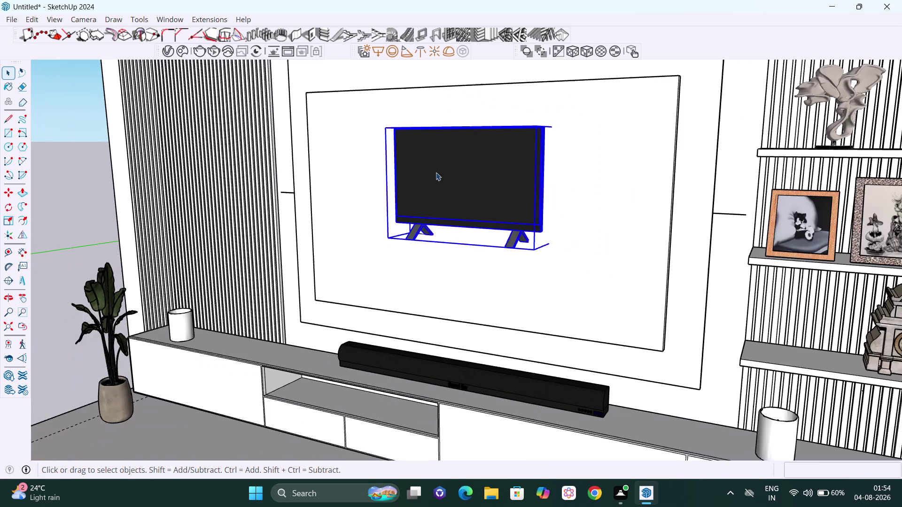
scroll(down, 3)
scroll(down, 3)
scroll(down, 3)
middle_drag(496, 172, 494, 177)
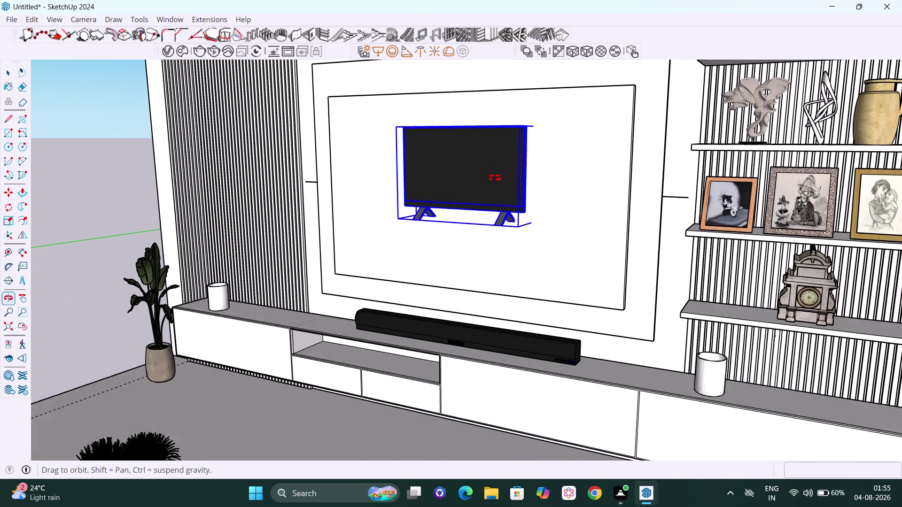
middle_drag(493, 177, 553, 182)
scroll(up, 3)
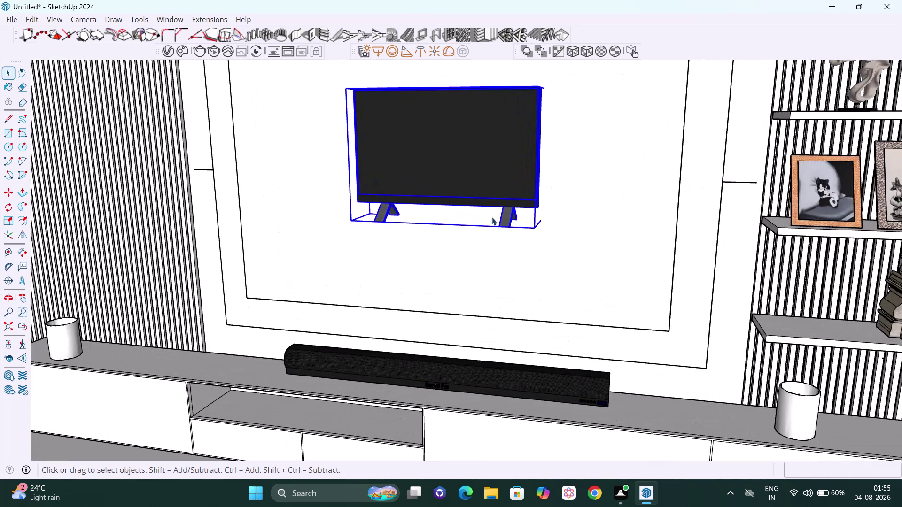
click(506, 221)
double_click(504, 222)
double_click(505, 217)
scroll(down, 3)
scroll(down, 3)
middle_click(540, 191)
scroll(up, 3)
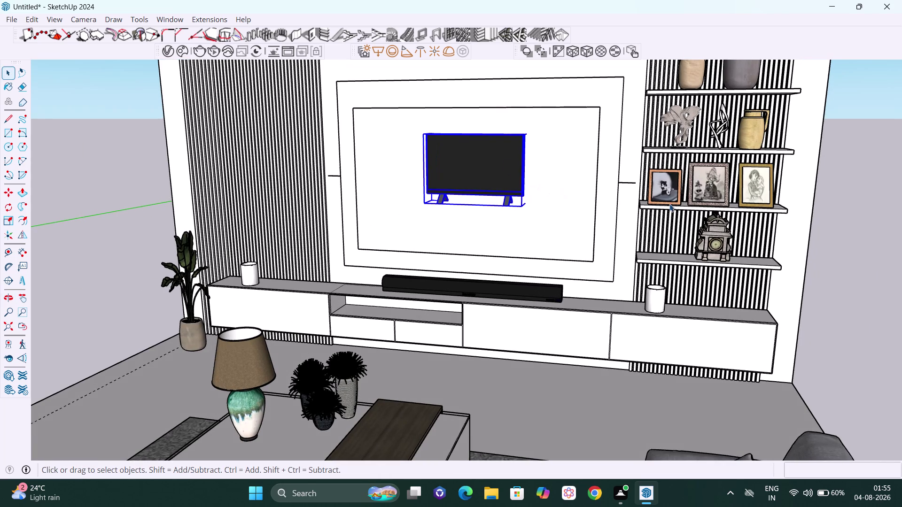
click(854, 236)
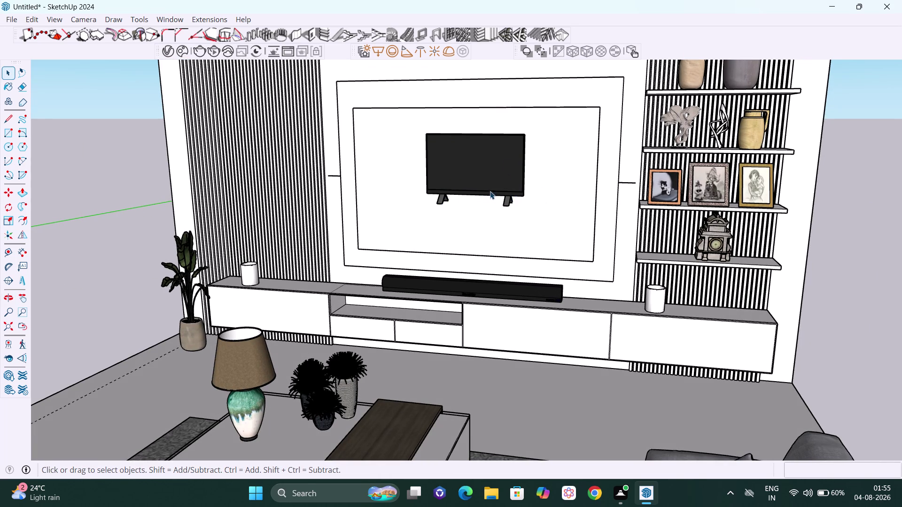
click(492, 182)
scroll(up, 3)
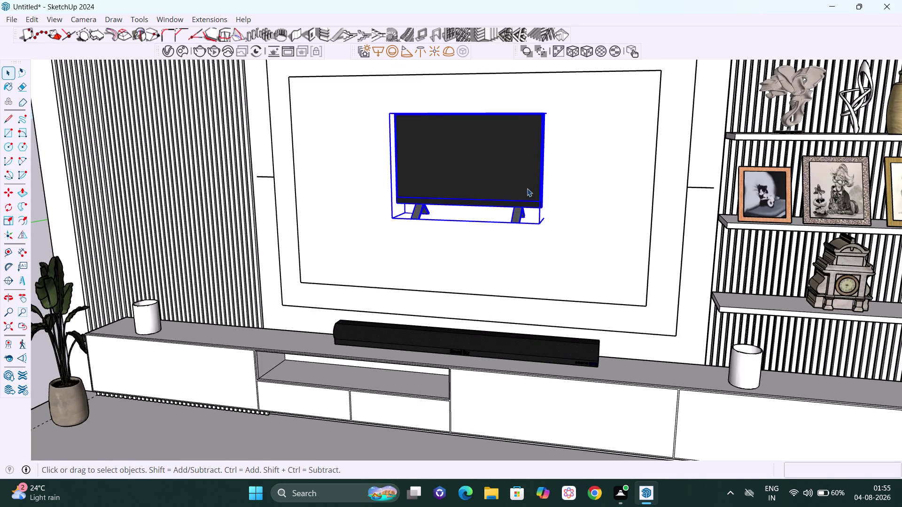
double_click(588, 182)
click(577, 183)
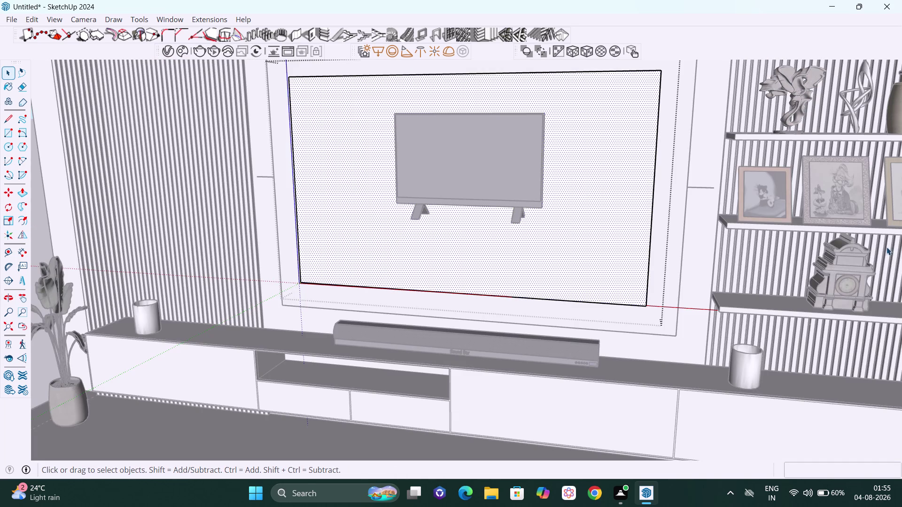
scroll(down, 3)
scroll(down, 3)
click(295, 168)
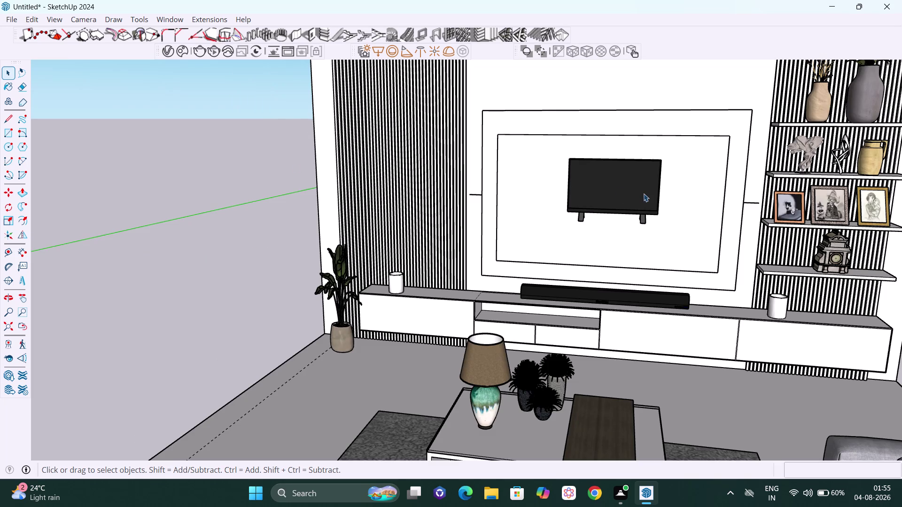
double_click(635, 194)
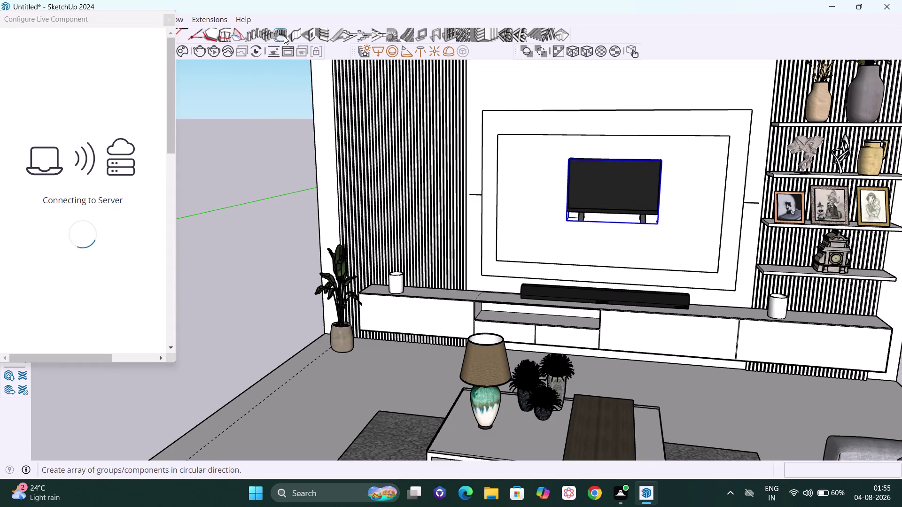
click(170, 21)
click(250, 186)
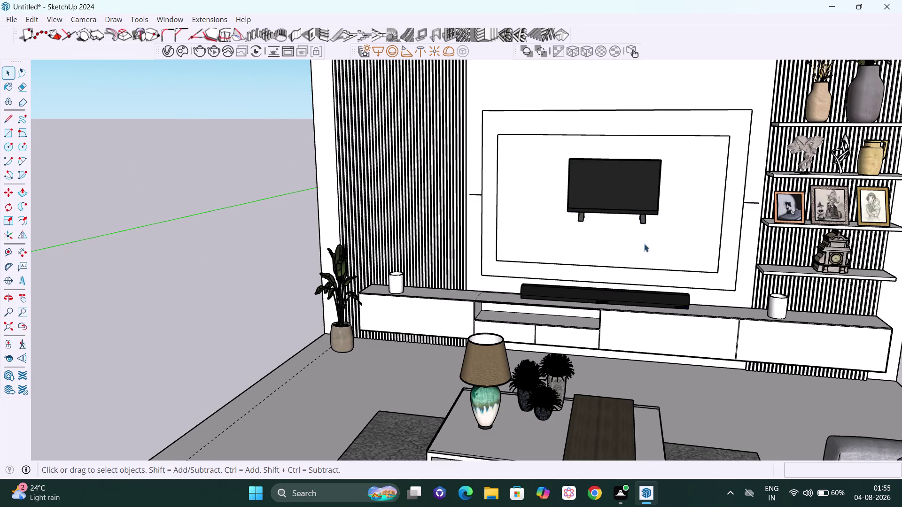
scroll(up, 3)
middle_drag(640, 219, 803, 237)
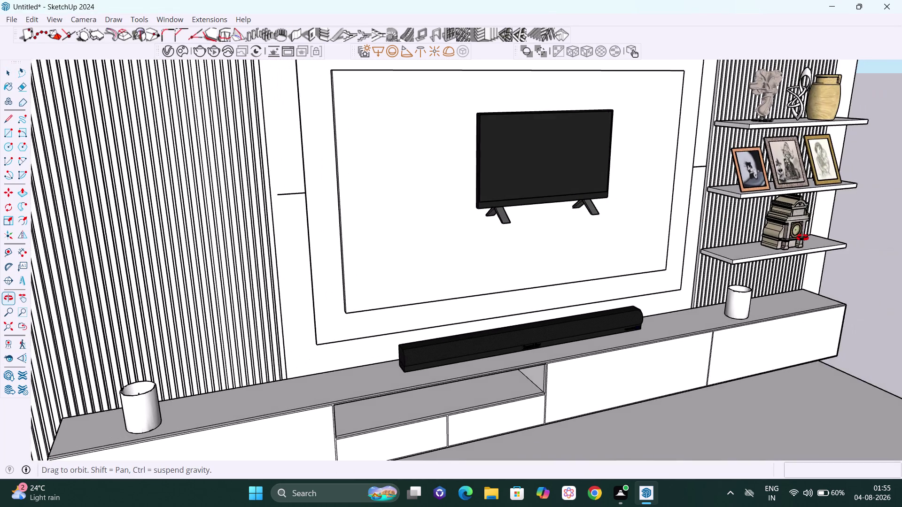
middle_drag(802, 237, 776, 234)
Open 3D Warehouse and browse the model listings.
click(166, 18)
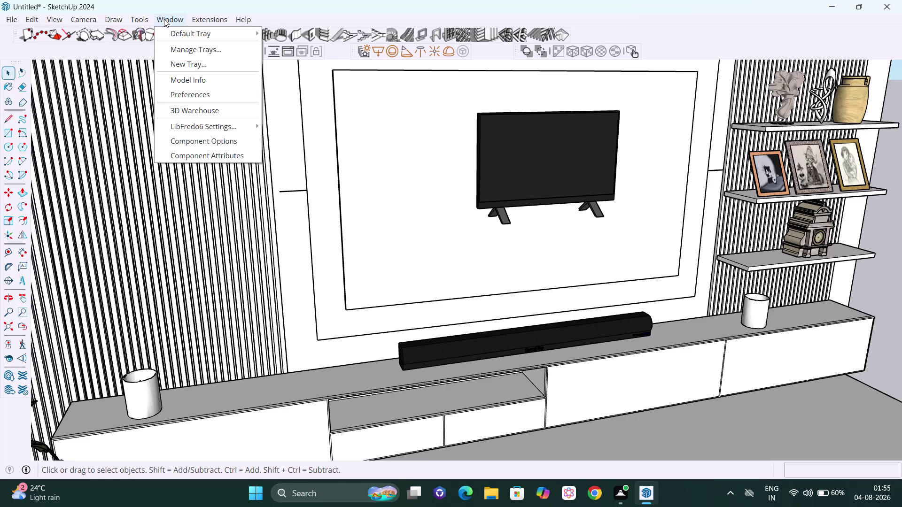
click(223, 111)
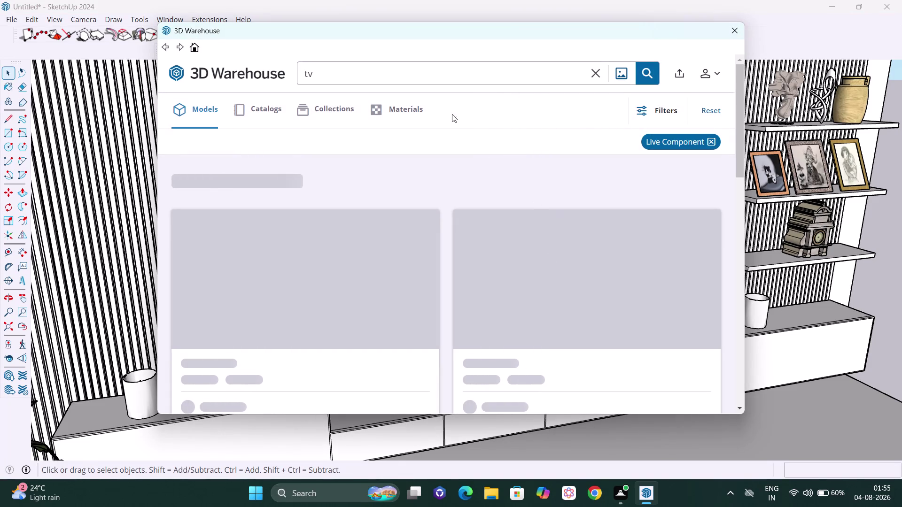
scroll(down, 3)
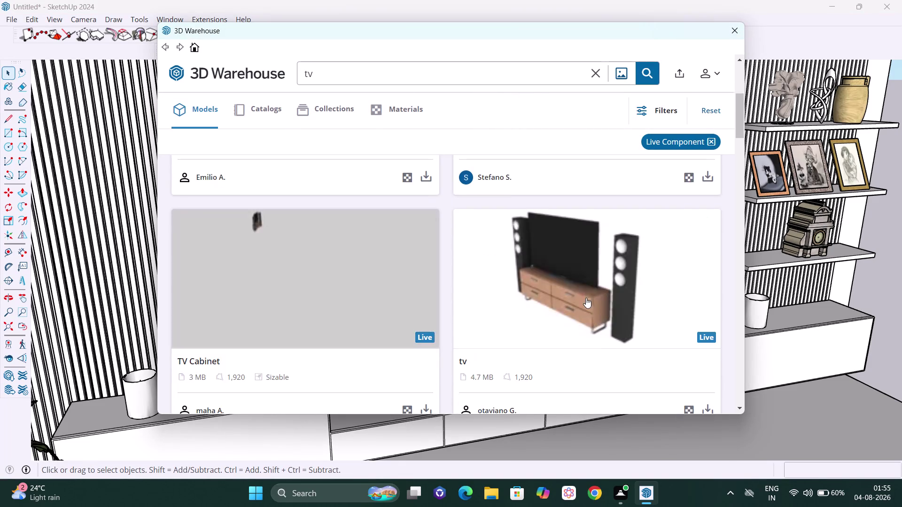
scroll(down, 3)
scroll(down, 3)
scroll(down, 3)
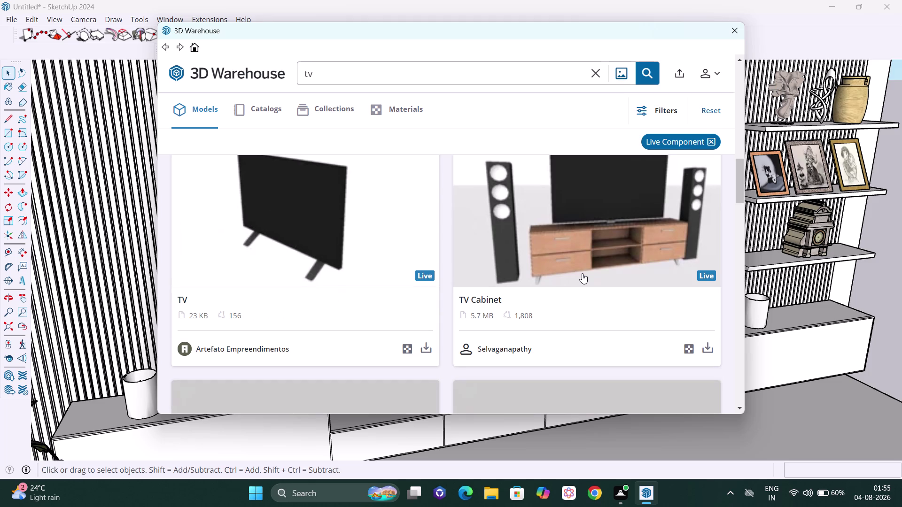
scroll(down, 3)
scroll(up, 3)
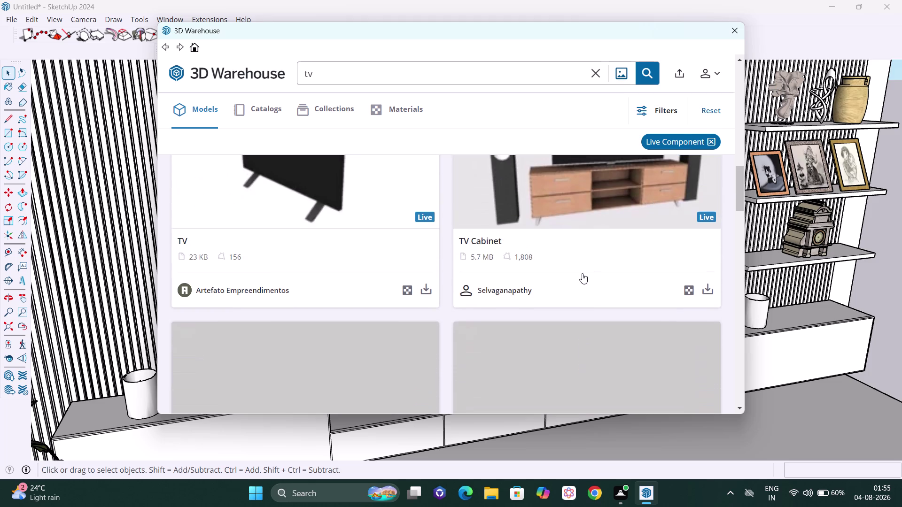
scroll(down, 3)
scroll(down, 3)
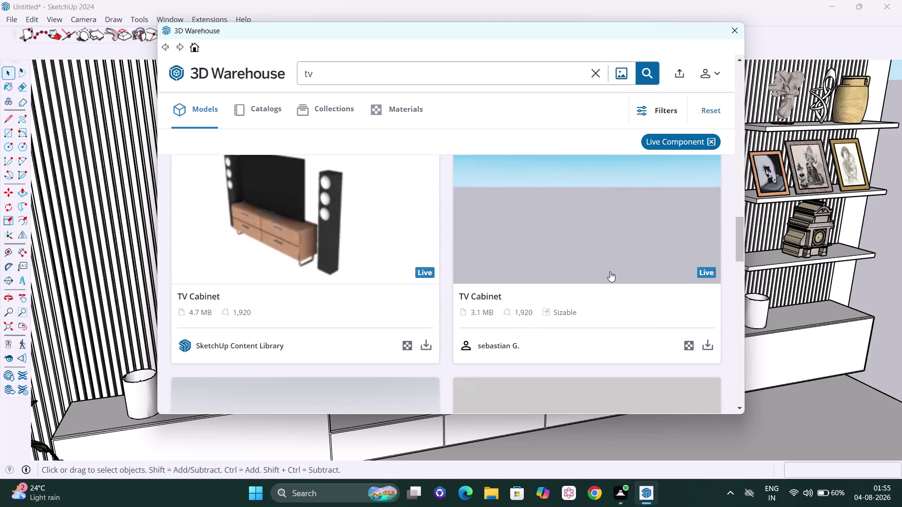
scroll(down, 3)
scroll(up, 3)
scroll(up, 3)
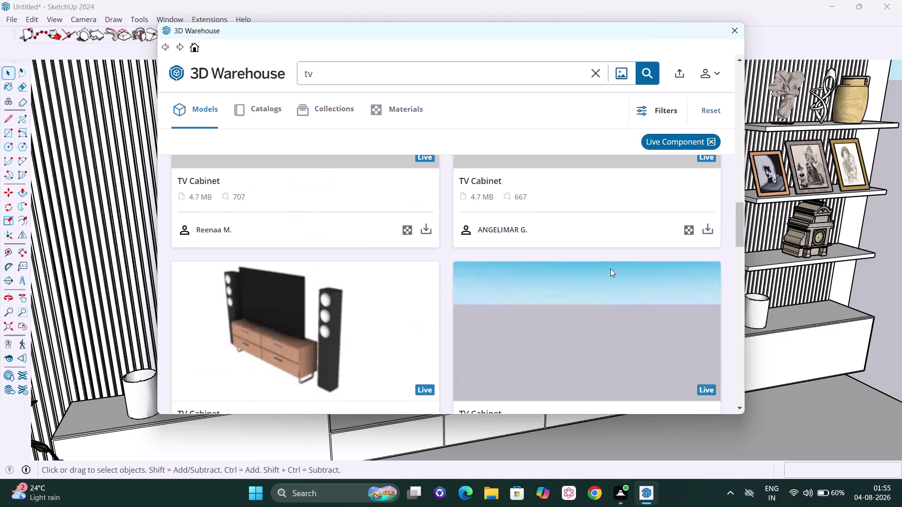
scroll(up, 3)
scroll(up, 3)
scroll(up, 3)
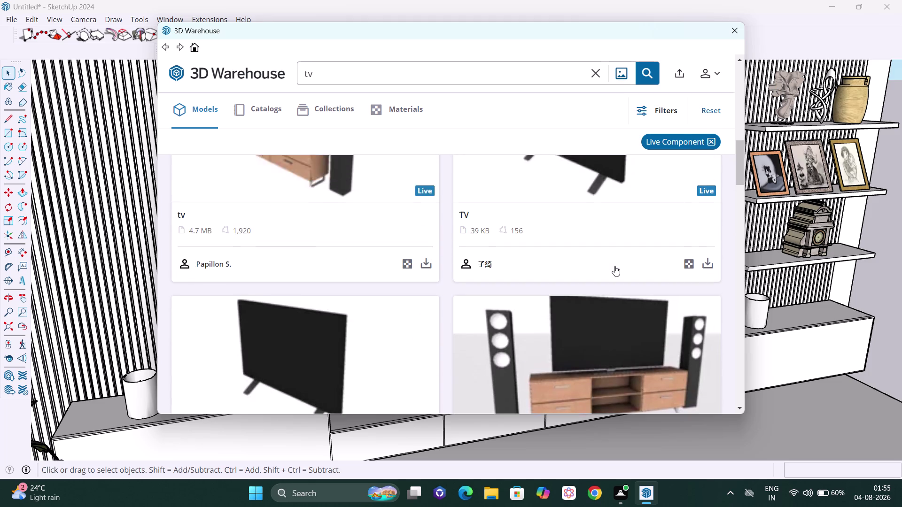
scroll(up, 3)
scroll(down, 3)
scroll(down, 3)
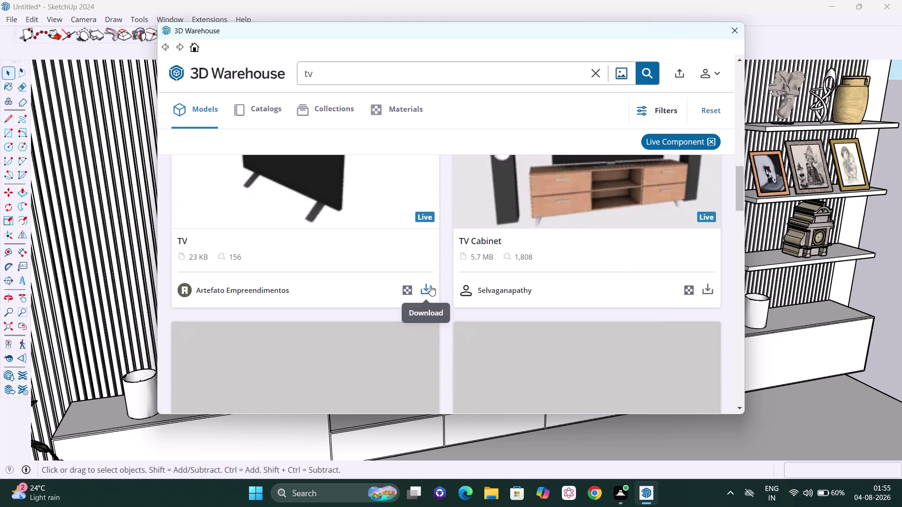
scroll(down, 3)
scroll(down, 3)
scroll(down, 3)
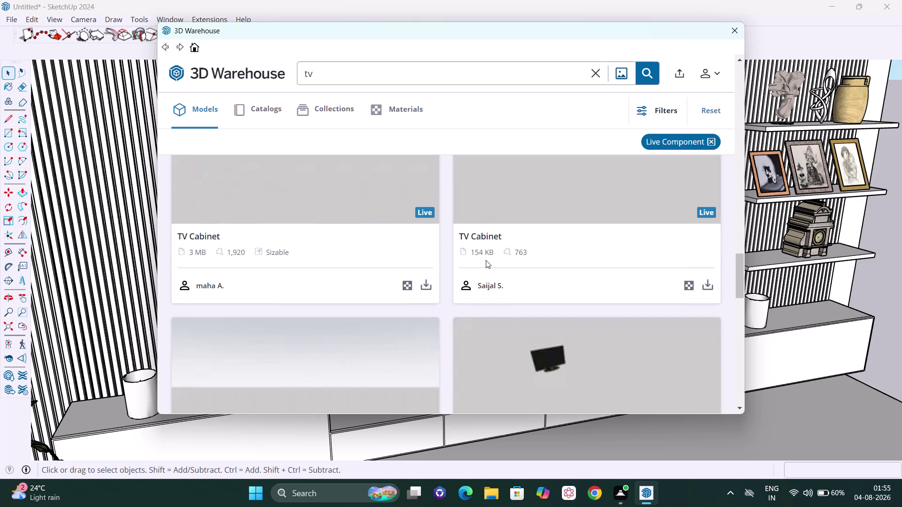
scroll(down, 3)
scroll(down, 3)
scroll(down, 3)
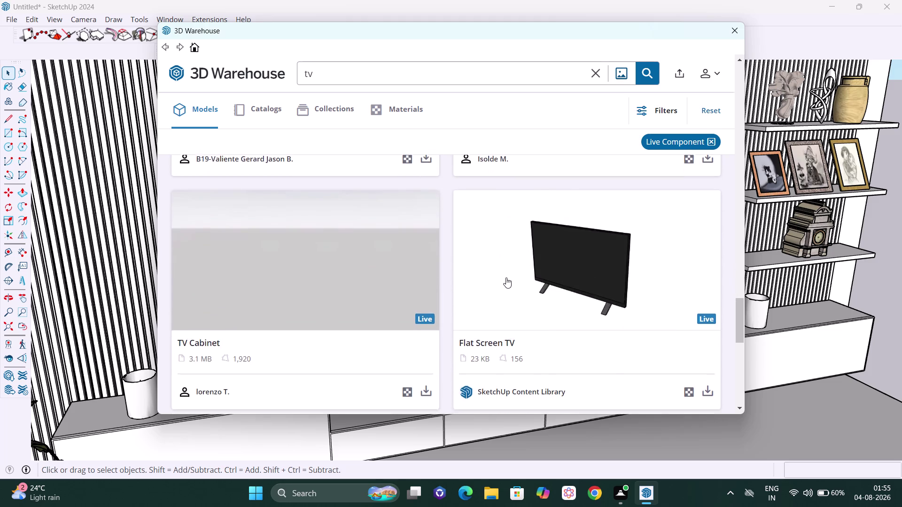
scroll(down, 3)
scroll(down, 3)
scroll(down, 3)
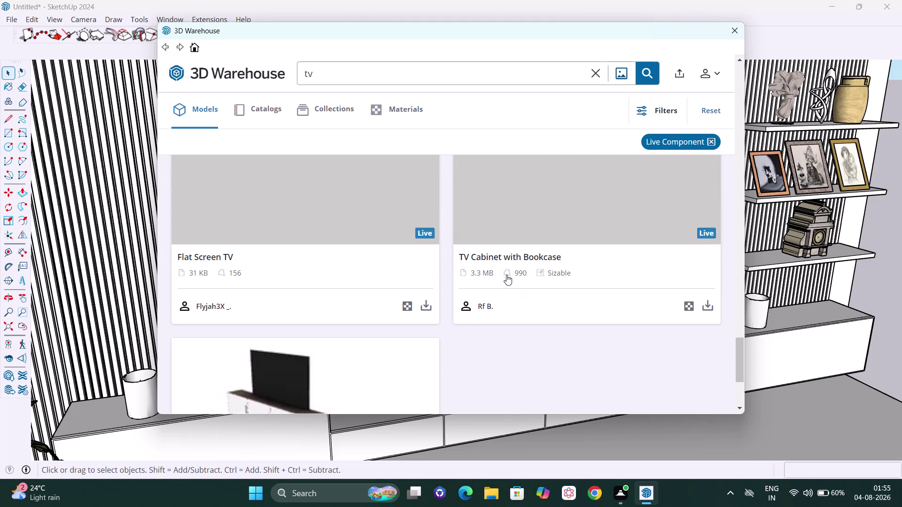
scroll(down, 3)
scroll(down, 3)
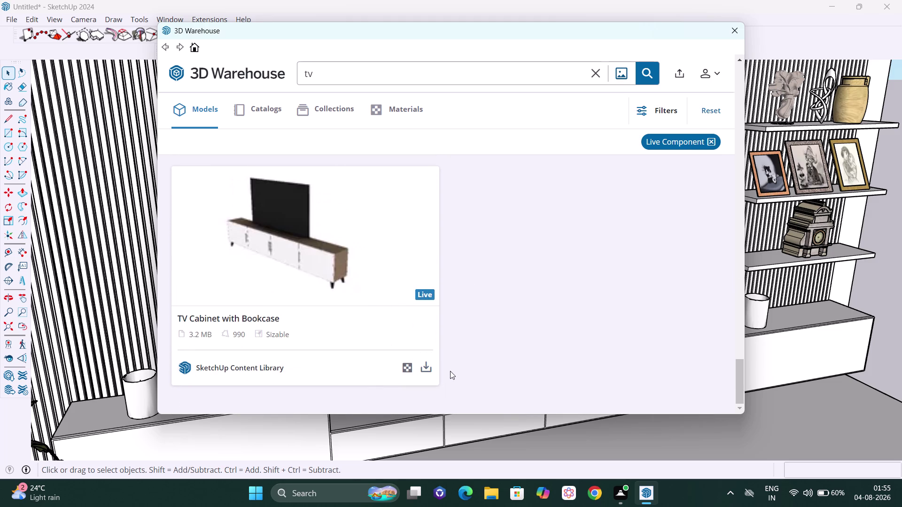
Load TV Cabinet with Bookcase into the model, accepting the file version warning.
click(422, 369)
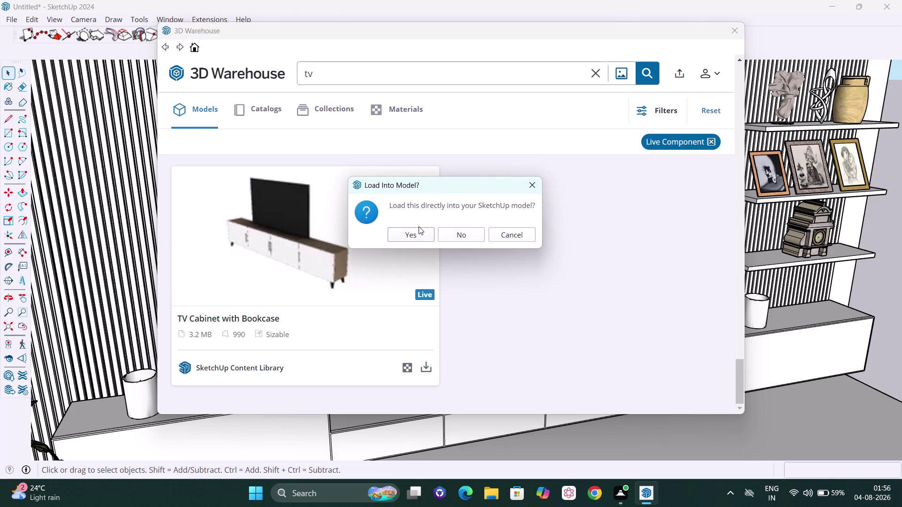
click(417, 228)
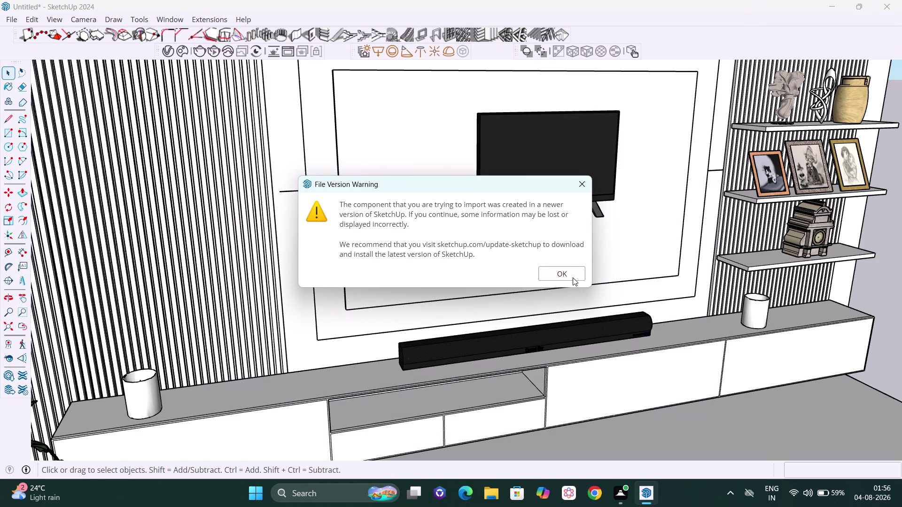
click(571, 277)
scroll(down, 3)
Place the TV Cabinet with Bookcase on the ground beside the living room platform.
scroll(down, 3)
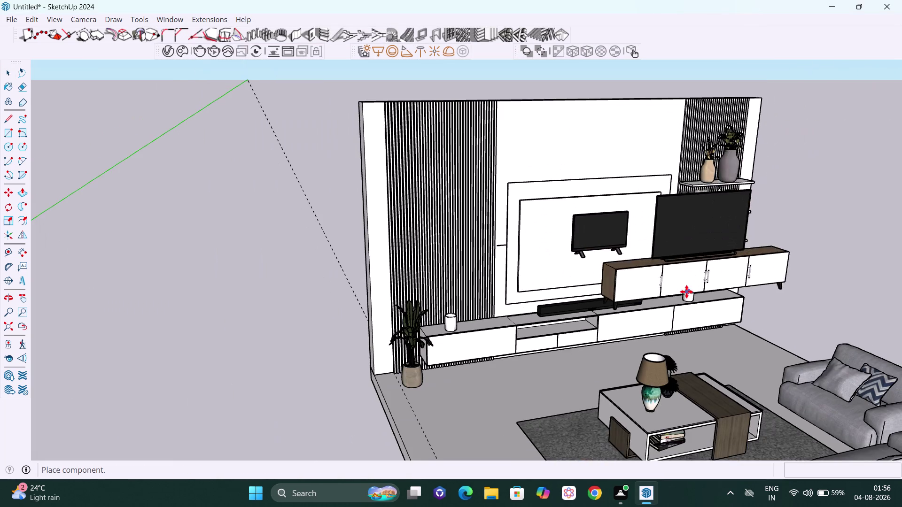
middle_drag(686, 291, 522, 232)
scroll(down, 3)
scroll(down, 3)
middle_drag(690, 297, 518, 314)
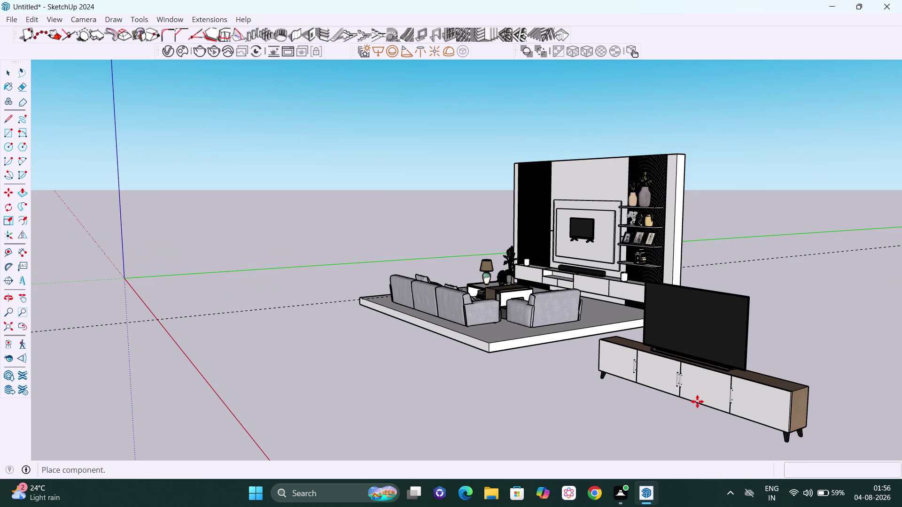
click(697, 402)
key(space)
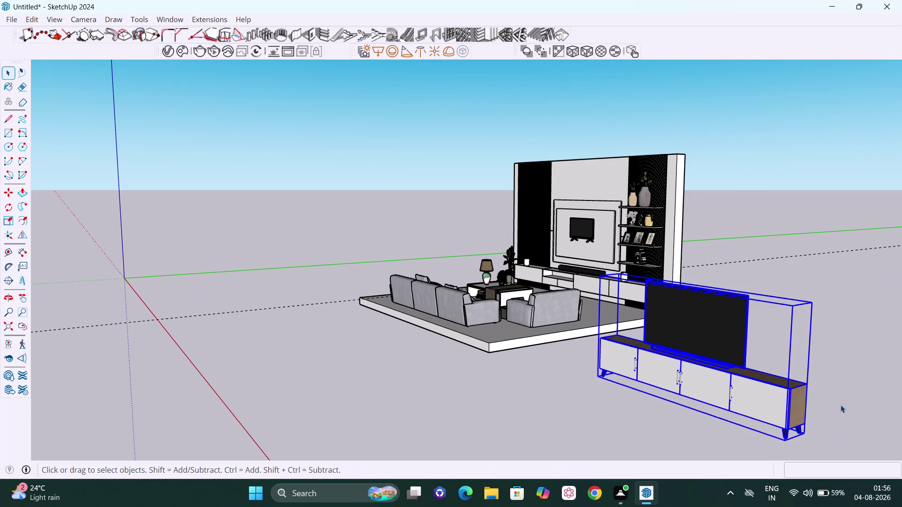
click(847, 408)
Open and close the cabinet's Configure Live Component settings twice.
middle_drag(843, 417, 884, 323)
scroll(down, 3)
middle_drag(882, 316, 804, 409)
click(710, 394)
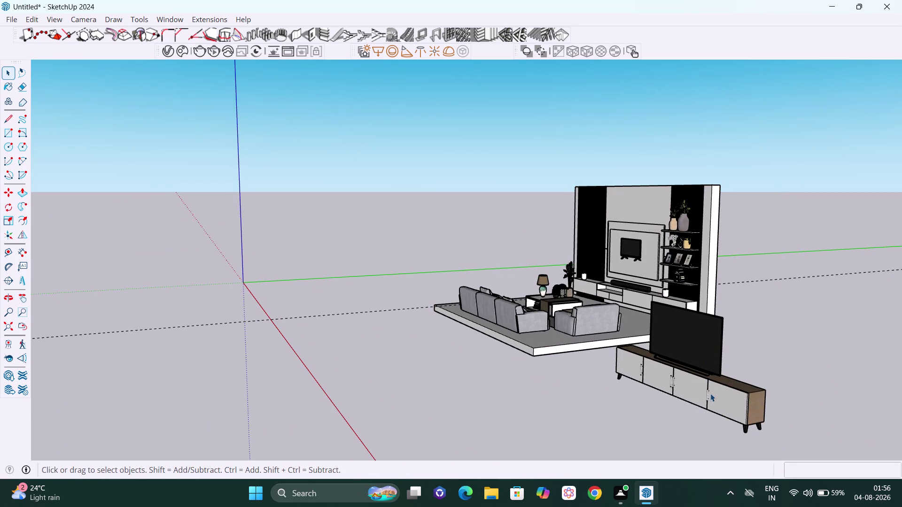
double_click(710, 394)
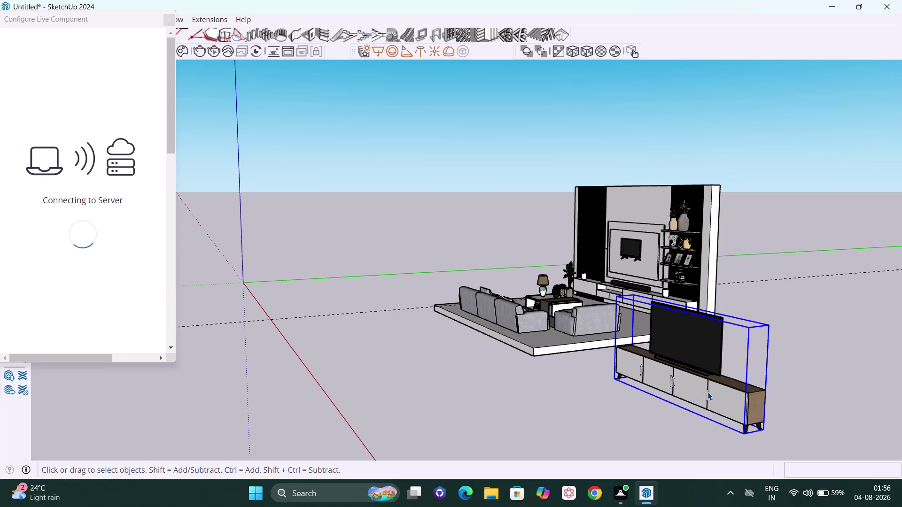
click(701, 389)
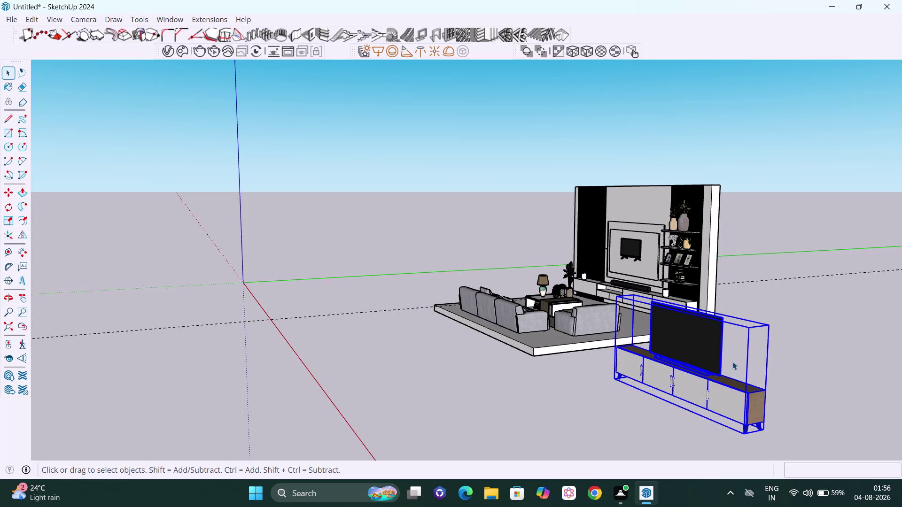
double_click(733, 362)
click(739, 395)
triple_click(739, 395)
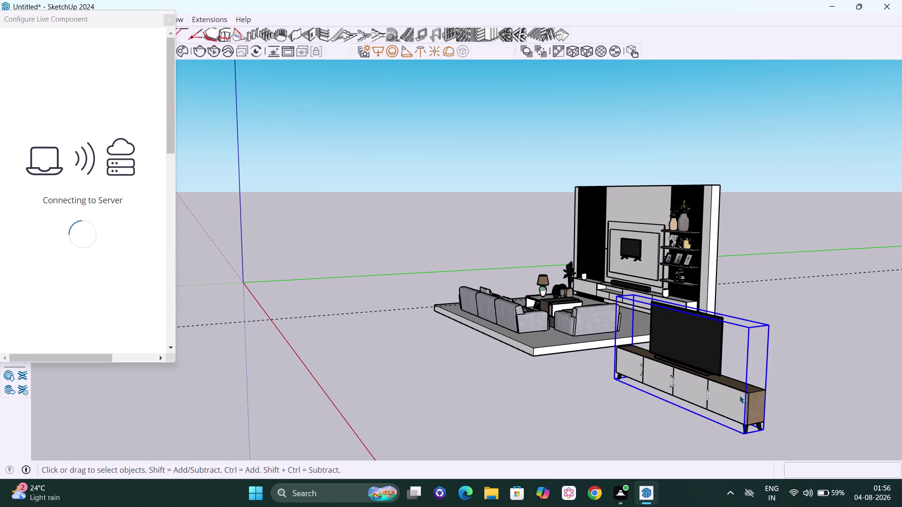
click(771, 402)
click(766, 403)
double_click(751, 403)
scroll(down, 3)
drag(816, 384, 812, 382)
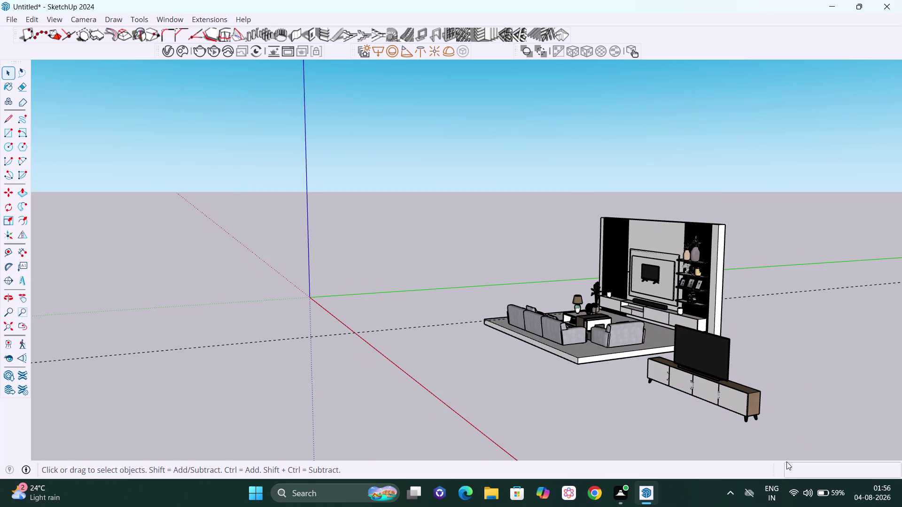
Select the TV cabinet and orbit to view it from the front.
click(729, 400)
click(729, 400)
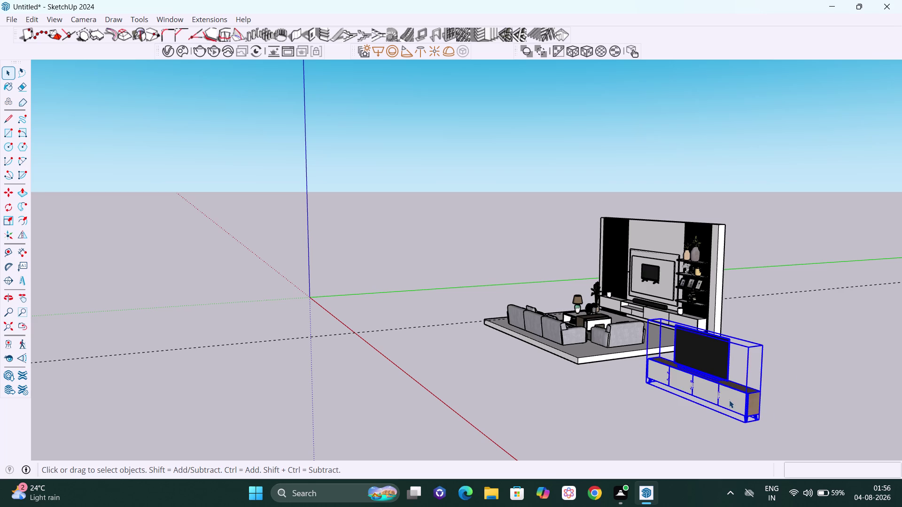
scroll(up, 3)
scroll(up, 3)
middle_drag(756, 390, 531, 386)
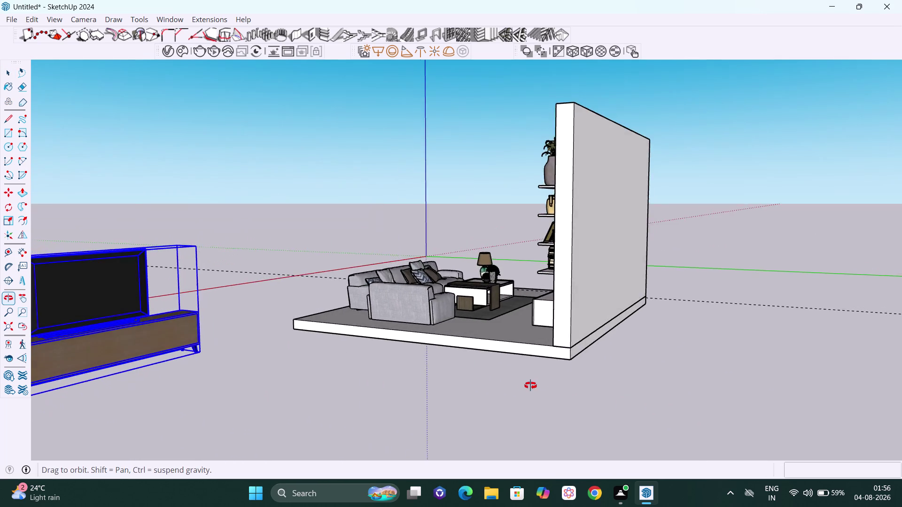
middle_drag(530, 386, 768, 376)
scroll(up, 3)
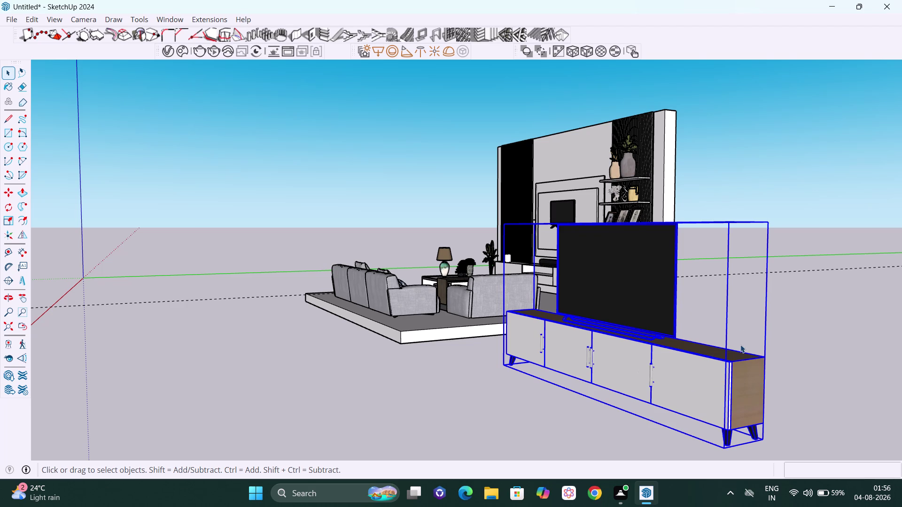
double_click(736, 379)
right_click(697, 380)
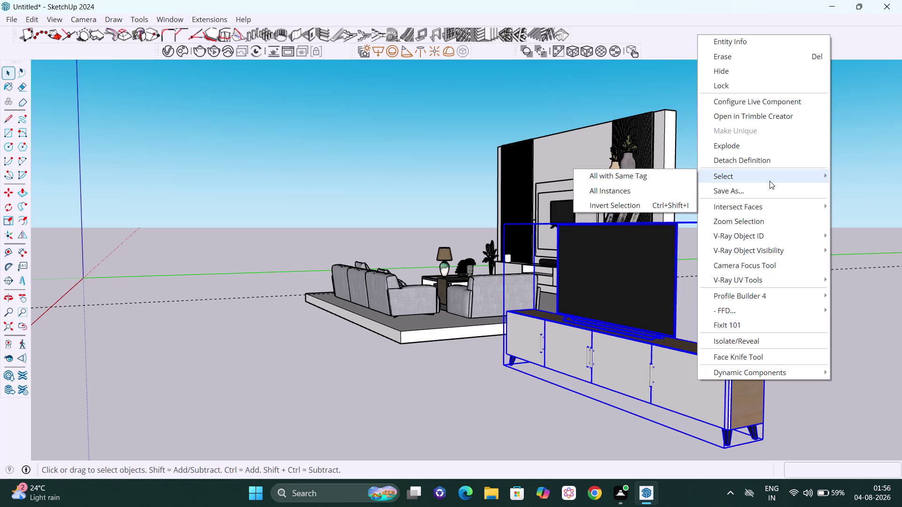
click(759, 141)
click(829, 301)
click(690, 365)
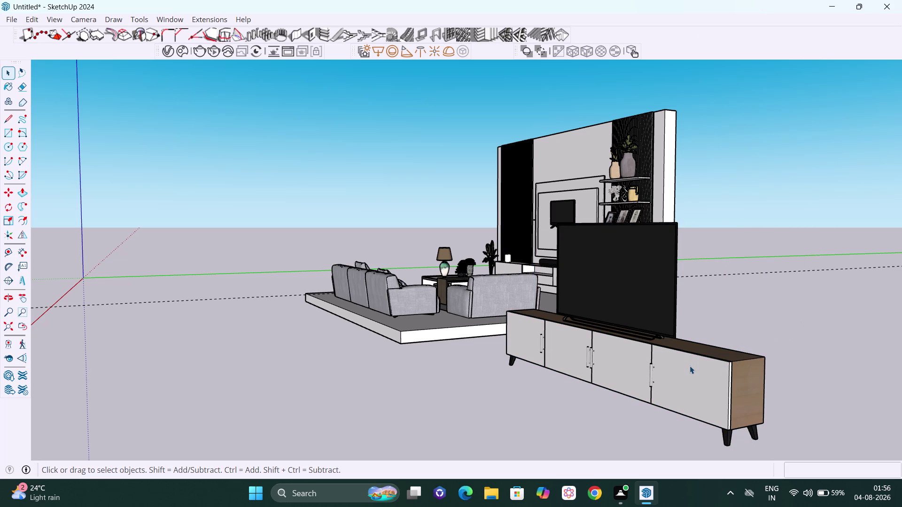
middle_drag(704, 367, 732, 410)
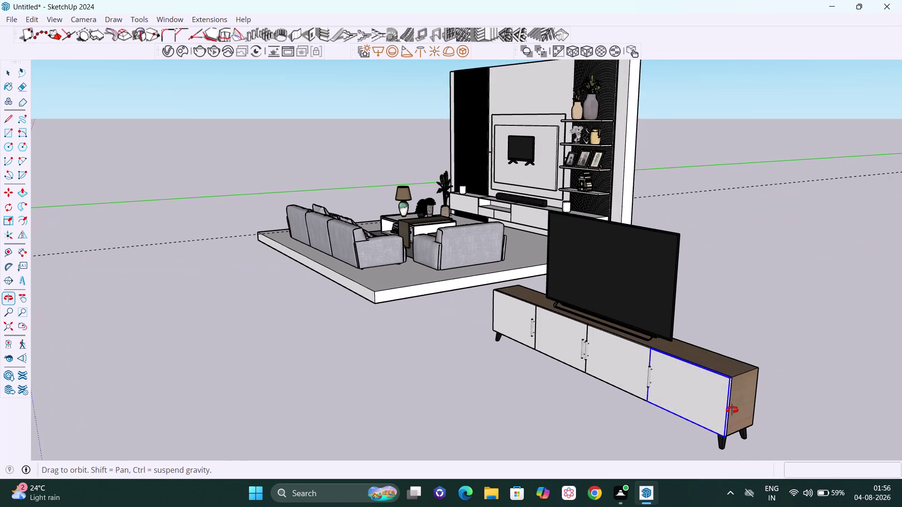
middle_drag(731, 410, 722, 410)
triple_click(709, 397)
triple_click(708, 397)
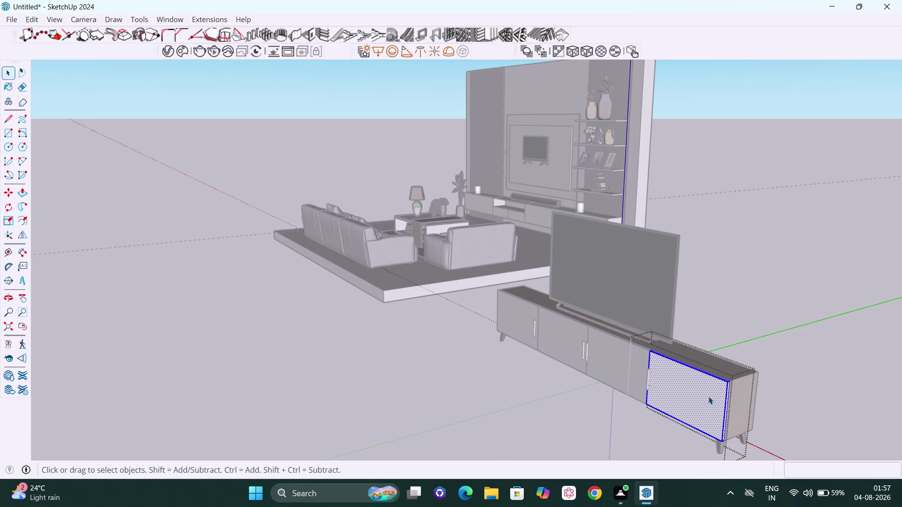
click(817, 333)
click(702, 384)
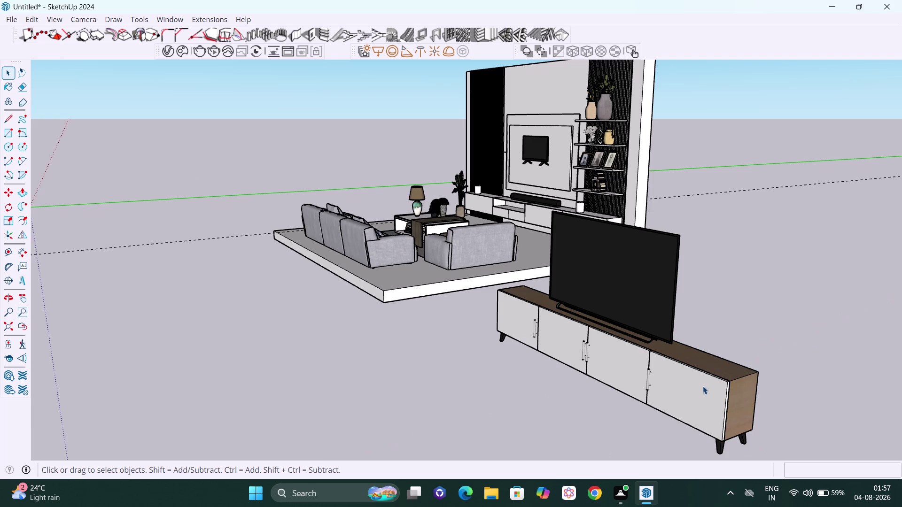
click(738, 289)
scroll(down, 3)
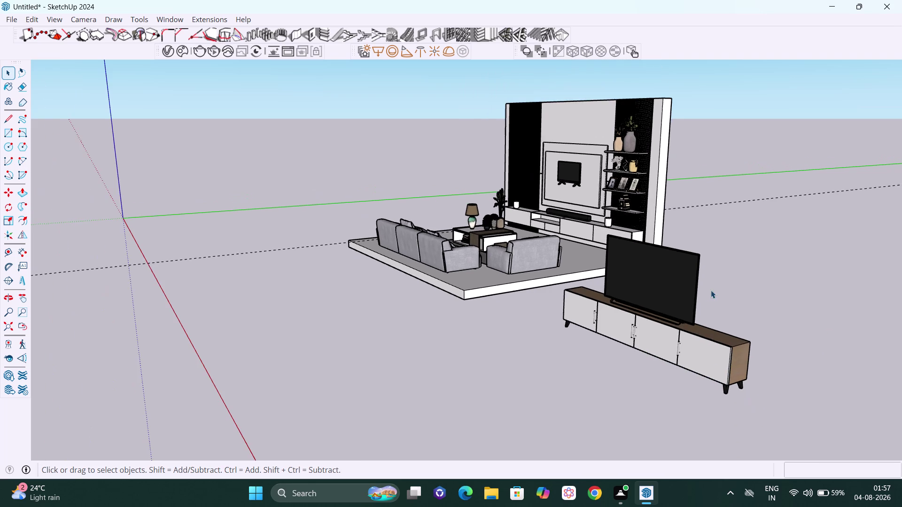
middle_drag(698, 289, 901, 296)
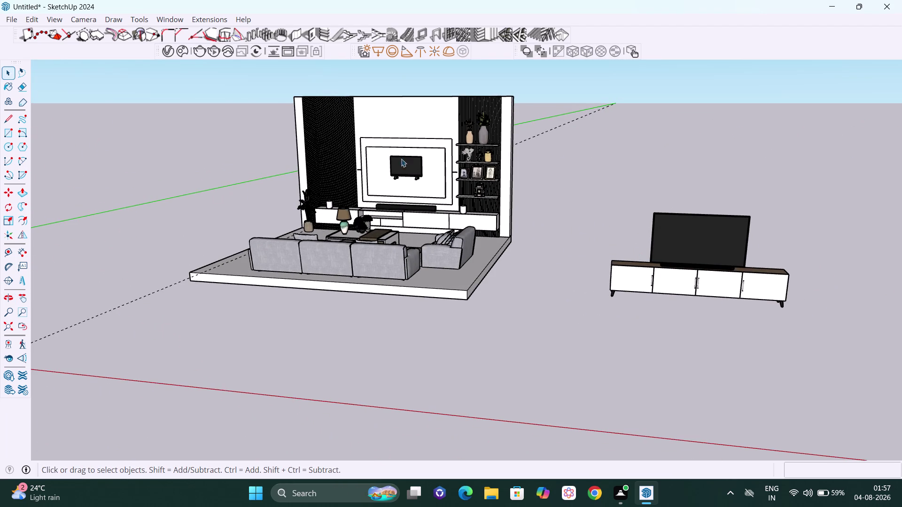
key(h)
drag(307, 147, 489, 218)
scroll(up, 3)
scroll(up, 3)
scroll(up, 3)
scroll(up, 3)
middle_drag(622, 229, 720, 244)
scroll(up, 3)
middle_drag(586, 210, 723, 225)
scroll(up, 3)
middle_drag(520, 207, 571, 212)
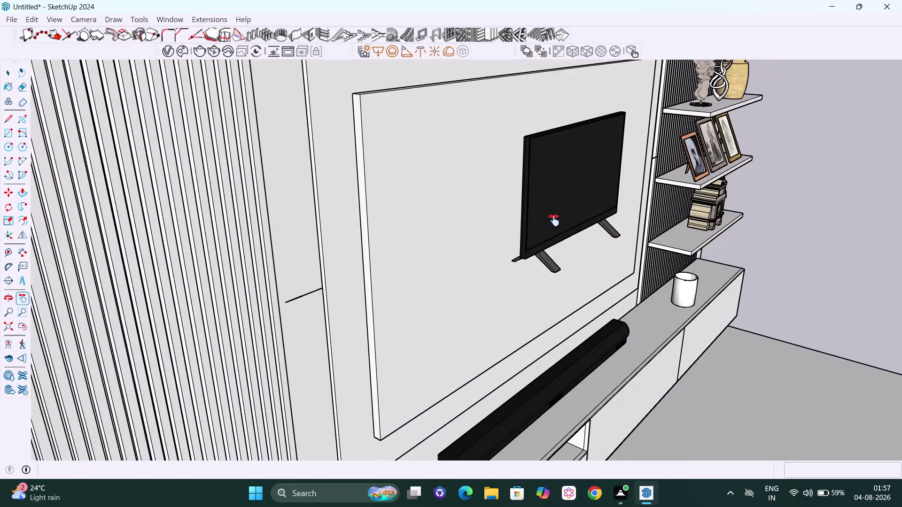
Explode the wall-mounted TV into separate pieces.
scroll(up, 3)
middle_drag(546, 232, 565, 242)
key(space)
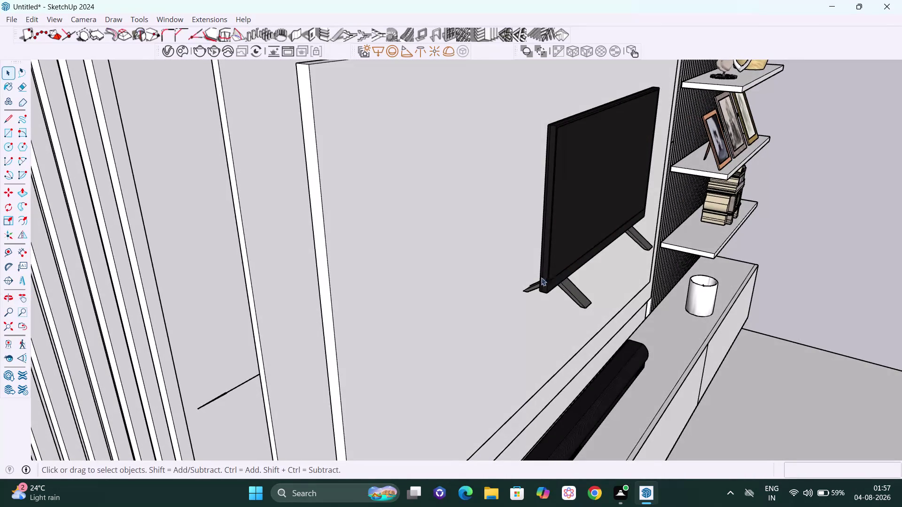
click(545, 275)
right_click(545, 275)
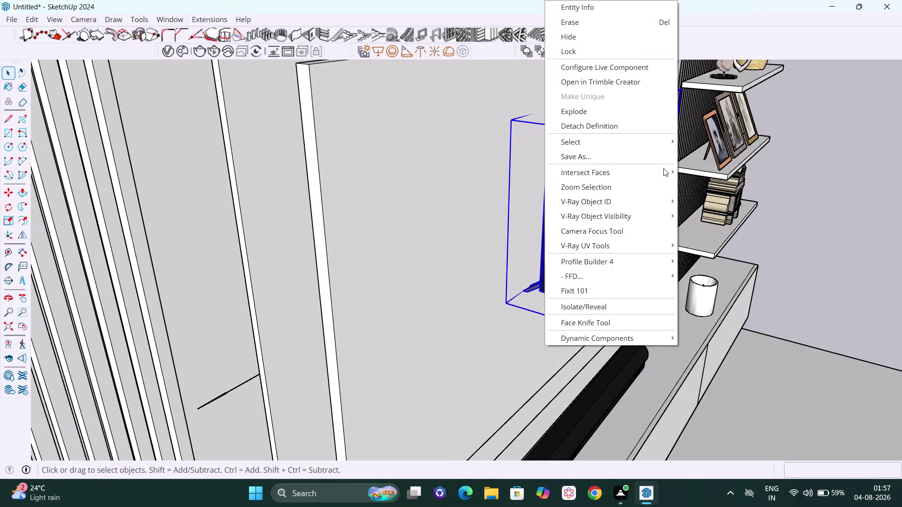
click(628, 112)
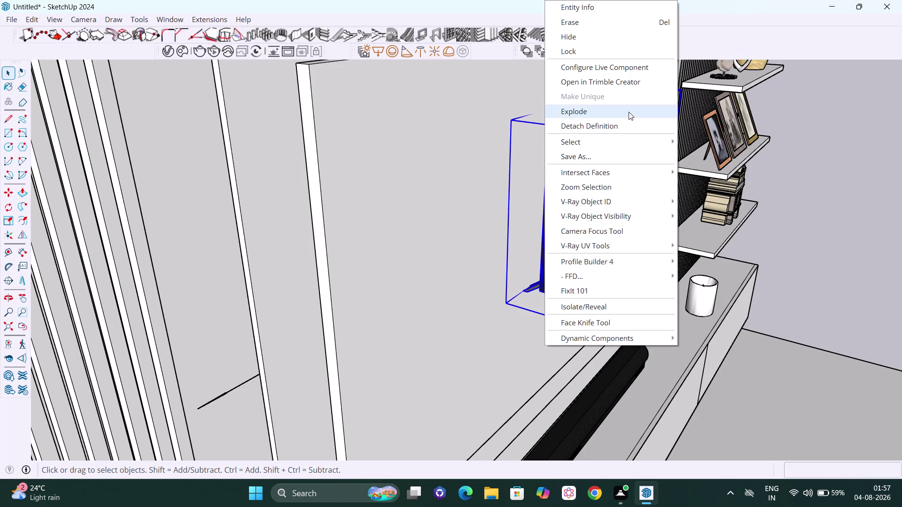
key(space)
click(829, 246)
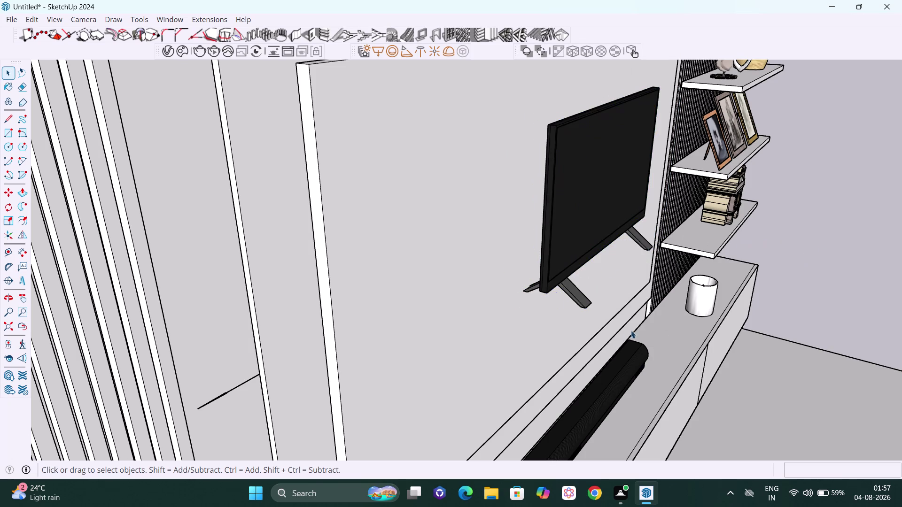
Delete the TV's left and right stand legs.
middle_drag(602, 336, 556, 288)
scroll(up, 3)
click(500, 225)
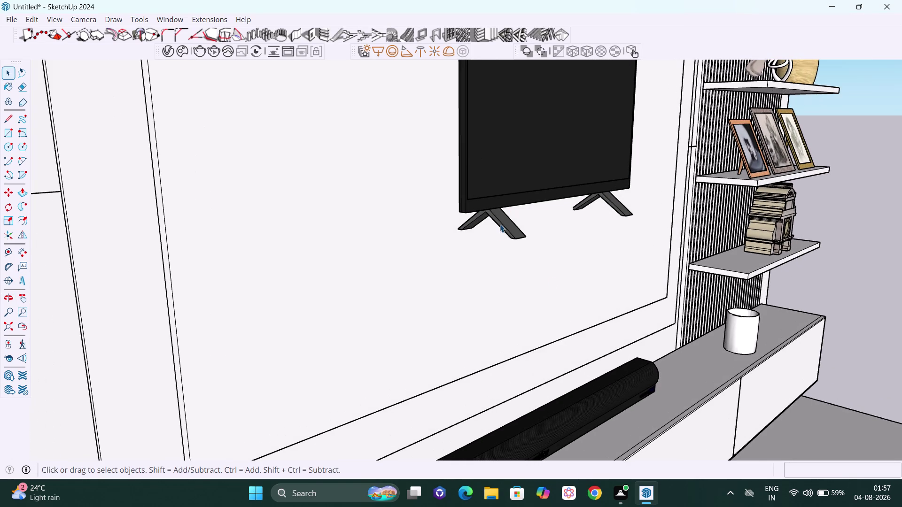
key(Delete)
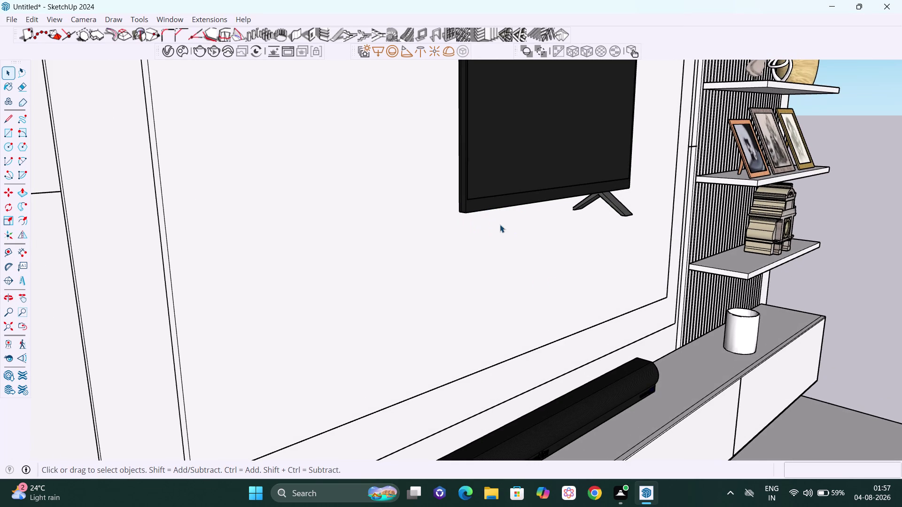
click(614, 206)
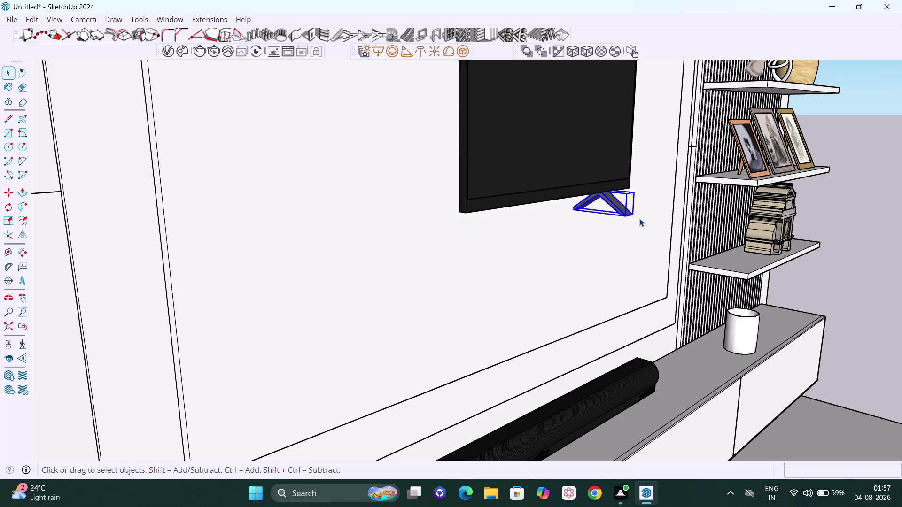
key(Delete)
scroll(down, 3)
middle_drag(705, 231, 551, 214)
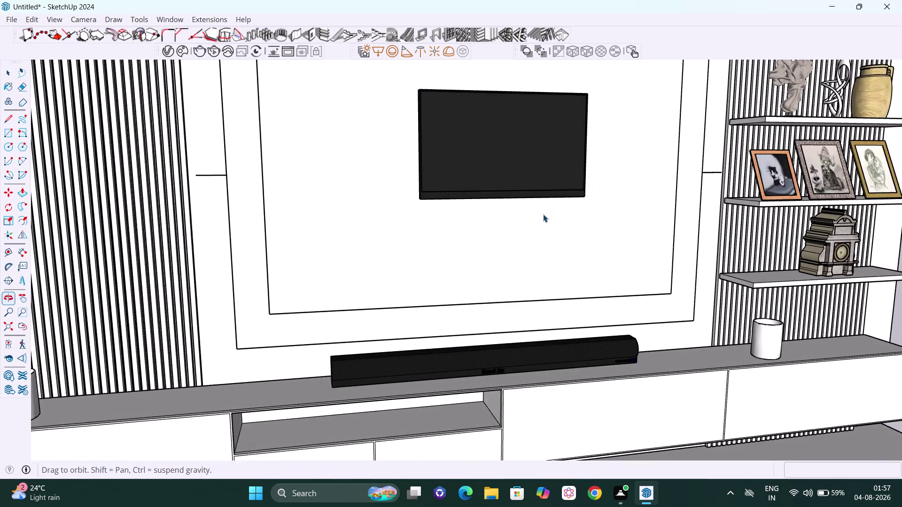
scroll(down, 3)
middle_drag(627, 220, 579, 218)
scroll(down, 3)
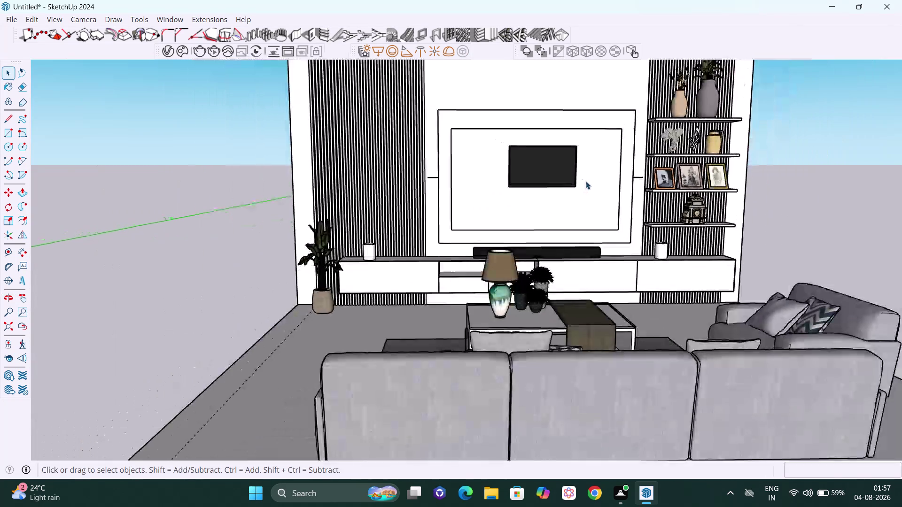
middle_drag(583, 180, 505, 192)
scroll(up, 3)
scroll(up, 3)
scroll(up, 3)
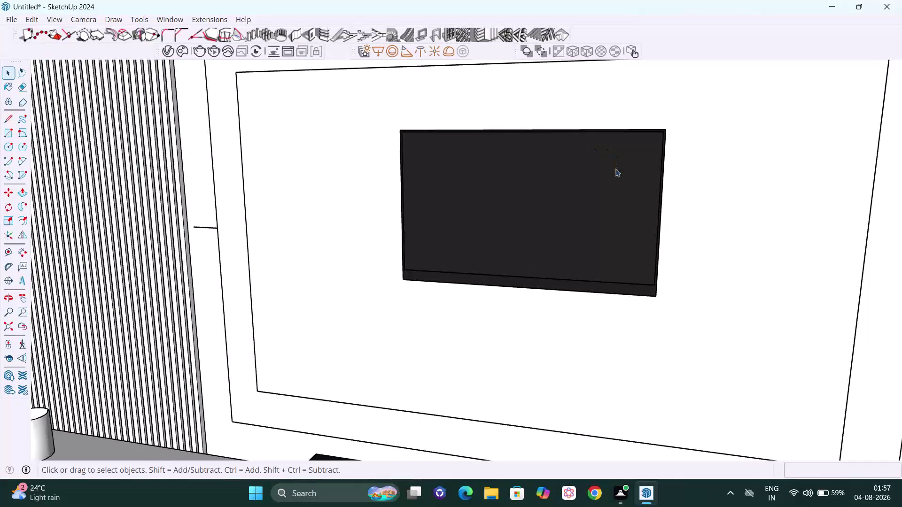
middle_drag(615, 169, 541, 173)
scroll(up, 3)
scroll(up, 3)
scroll(up, 3)
middle_drag(619, 226, 576, 219)
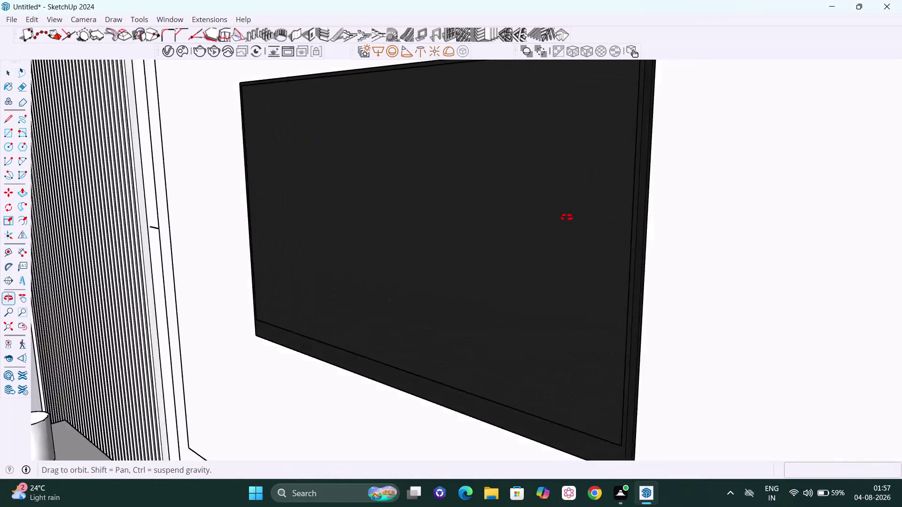
middle_drag(575, 219, 390, 215)
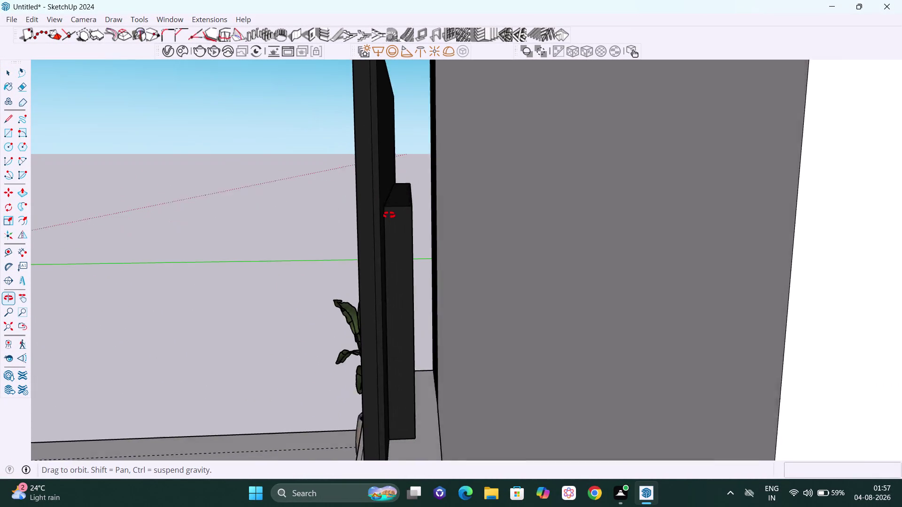
middle_drag(389, 215, 391, 216)
scroll(up, 3)
scroll(down, 3)
middle_drag(392, 202, 450, 206)
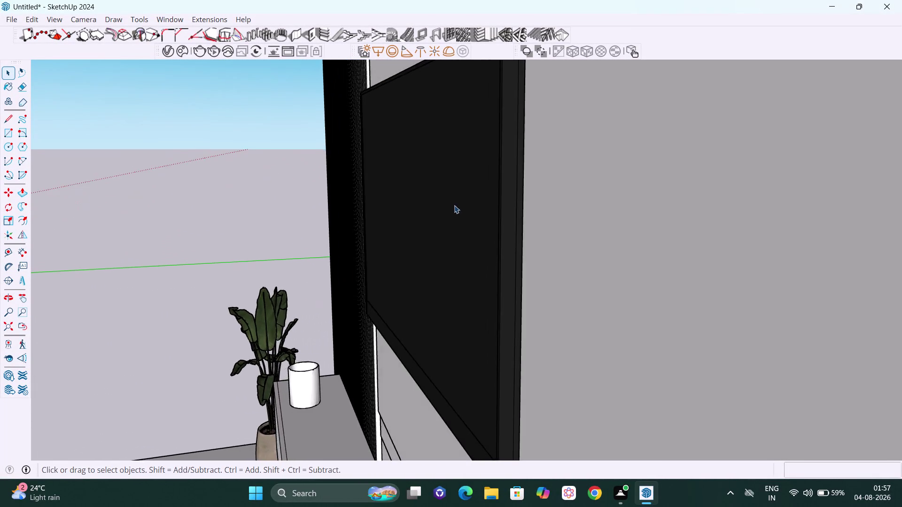
scroll(down, 3)
scroll(down, 3)
scroll(down, 3)
scroll(down, 3)
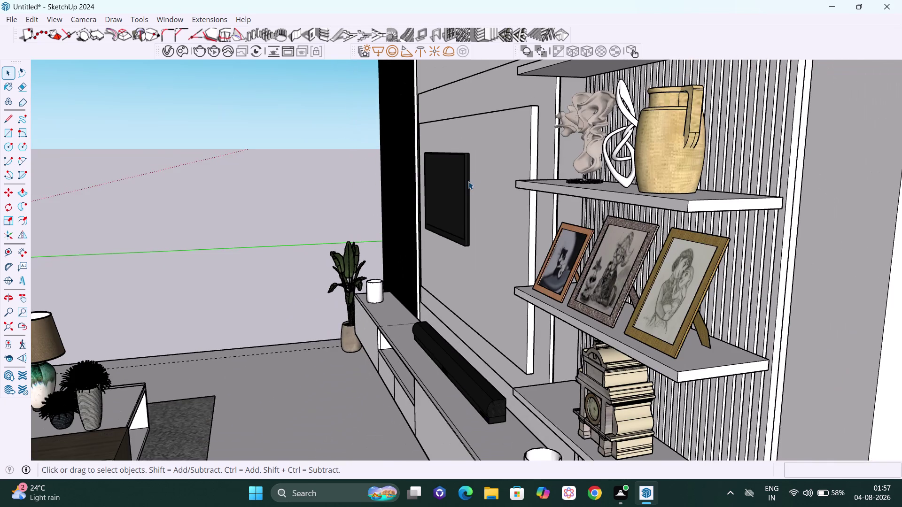
middle_drag(469, 182, 552, 171)
scroll(down, 3)
scroll(down, 3)
middle_drag(478, 186, 594, 175)
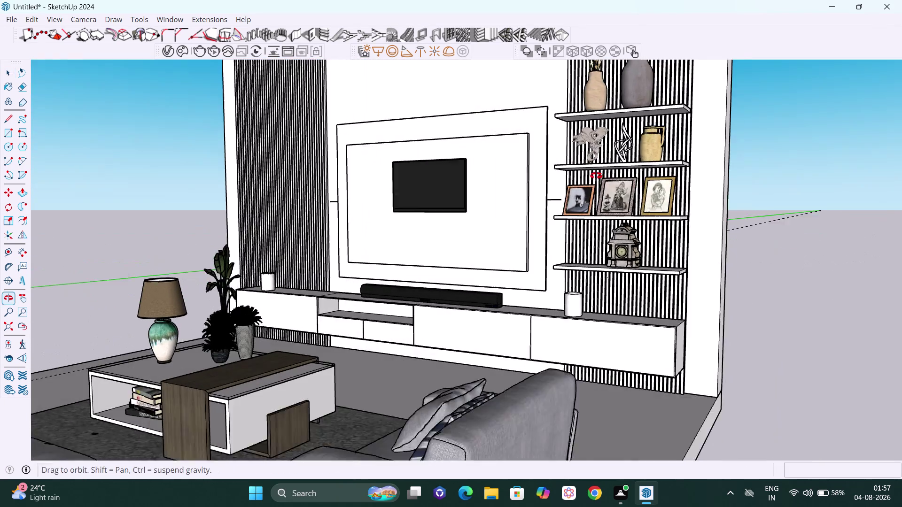
middle_drag(594, 175, 596, 175)
scroll(down, 3)
middle_drag(482, 143, 627, 213)
scroll(down, 3)
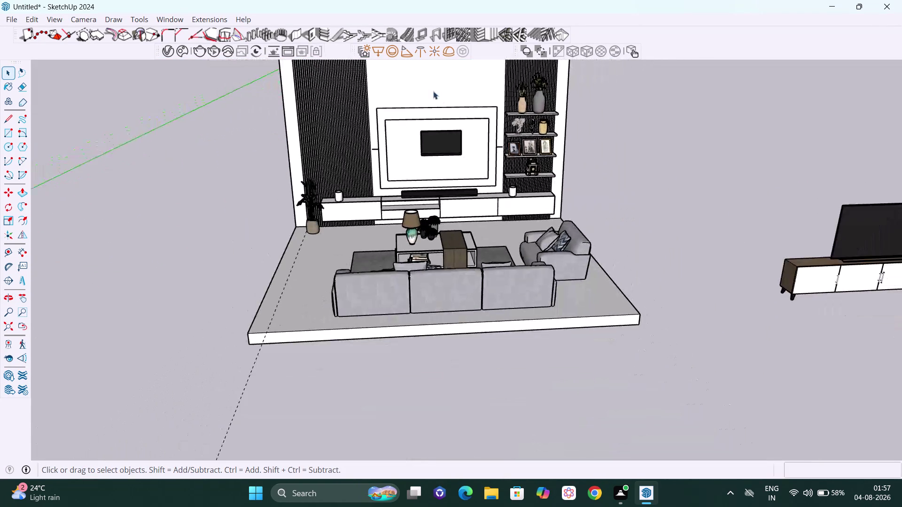
key(h)
drag(443, 116, 546, 224)
scroll(up, 3)
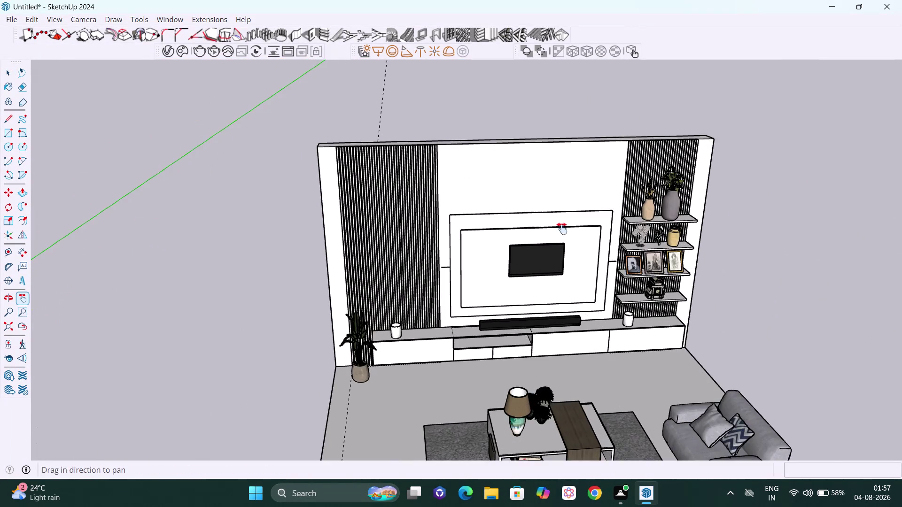
scroll(up, 3)
middle_drag(557, 310, 584, 316)
scroll(up, 3)
middle_drag(537, 251, 546, 259)
scroll(up, 3)
middle_click(535, 250)
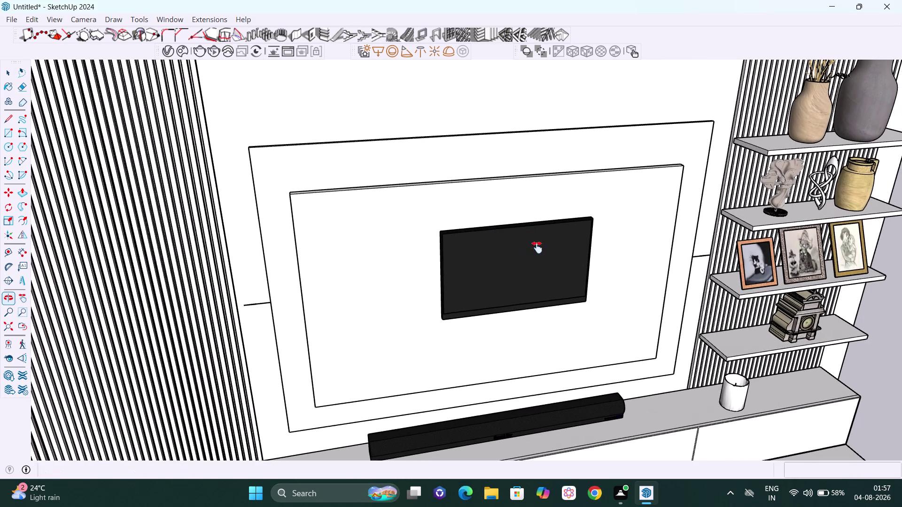
key(space)
click(509, 259)
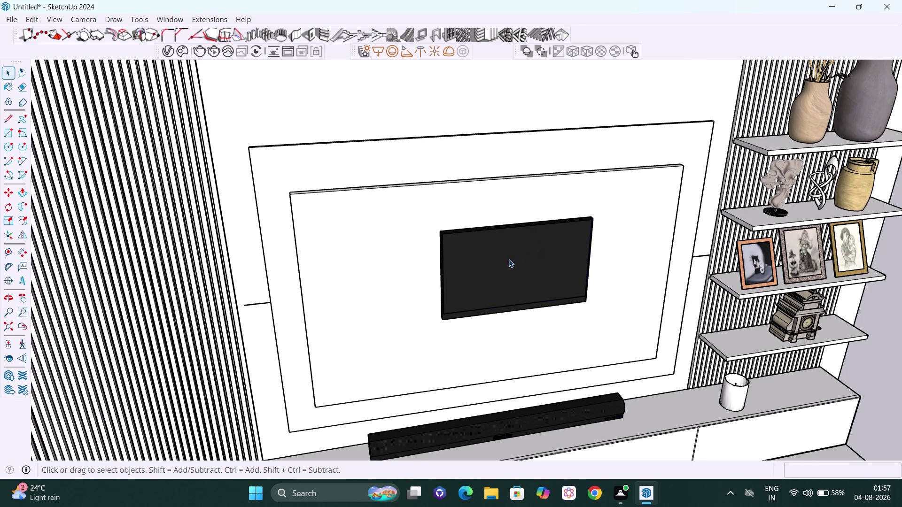
middle_drag(446, 261, 610, 282)
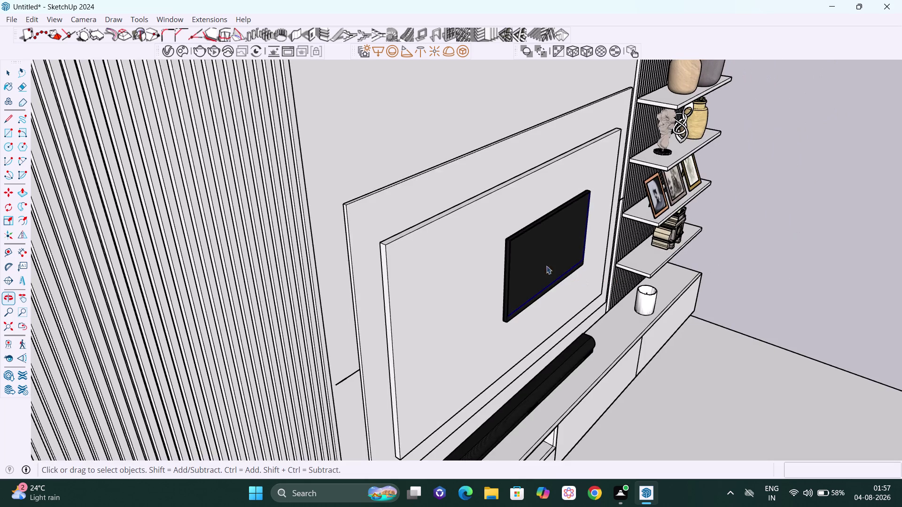
scroll(up, 3)
middle_drag(522, 275, 444, 244)
Window-select the flat-screen TV on the wall panel.
scroll(down, 3)
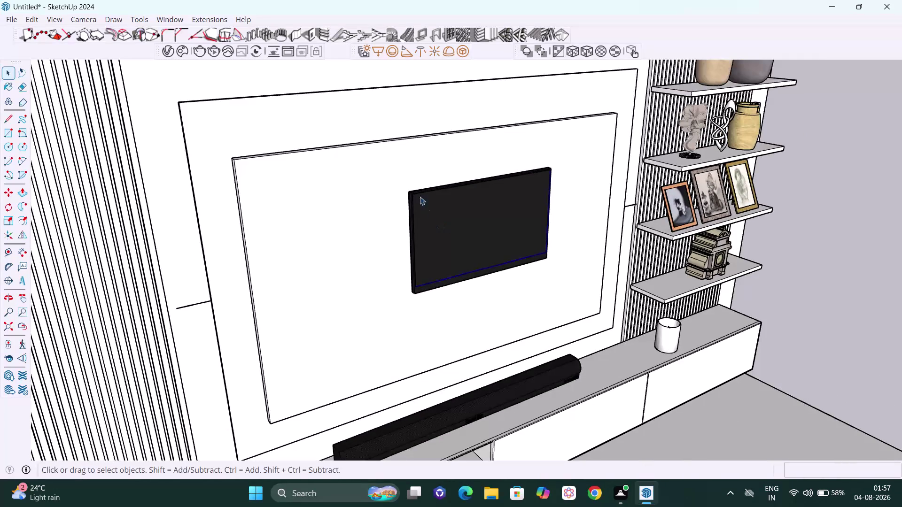
drag(384, 182, 614, 182)
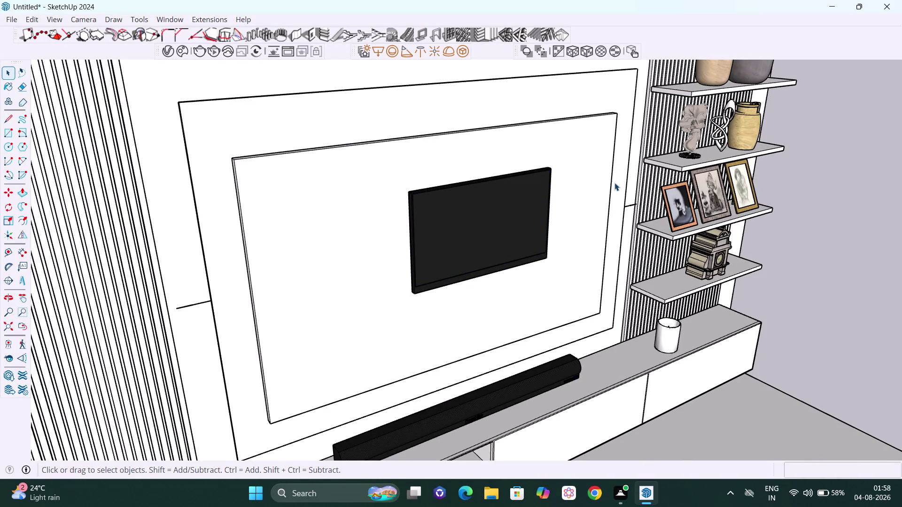
middle_drag(546, 232, 409, 188)
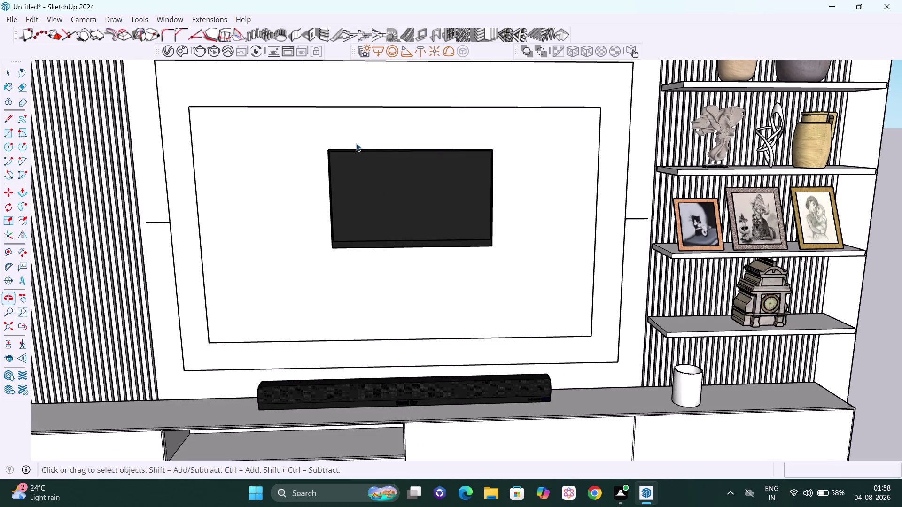
drag(305, 137, 568, 275)
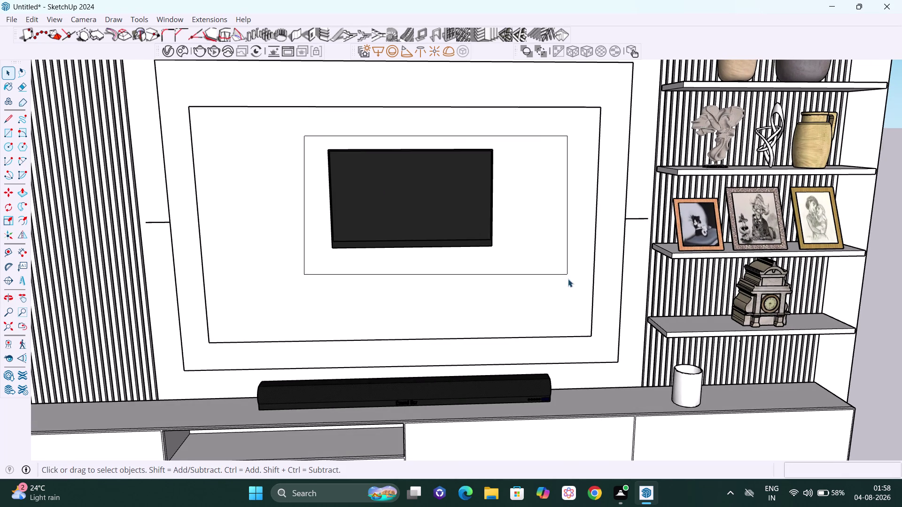
drag(568, 275, 569, 291)
middle_drag(469, 238, 775, 297)
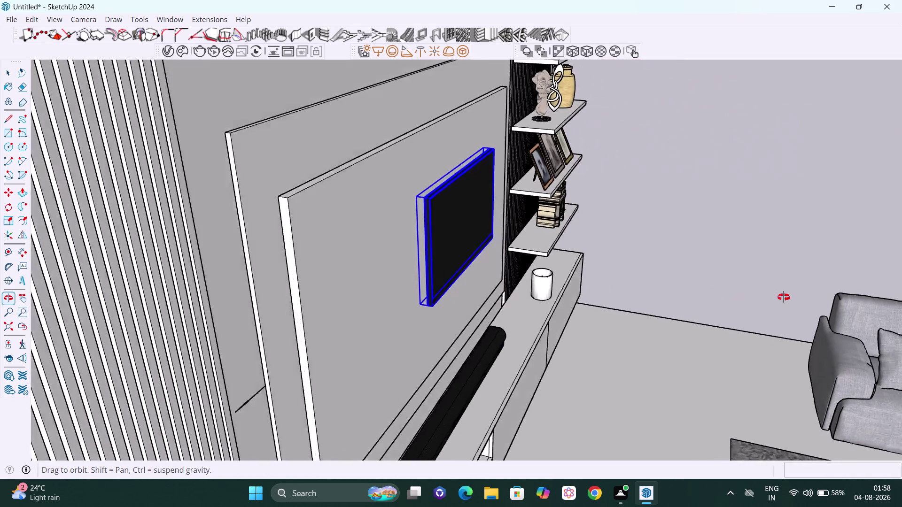
middle_drag(776, 298, 520, 241)
scroll(down, 3)
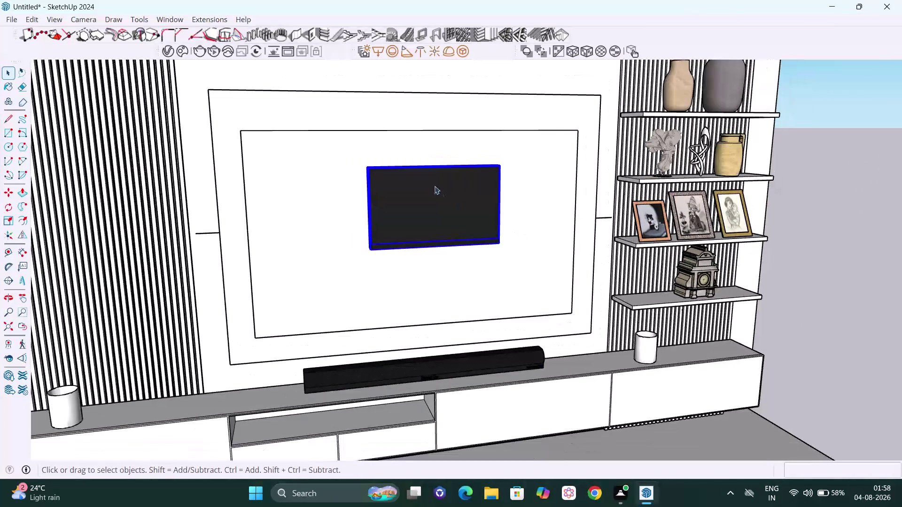
Use the TV's right-click menu, then view it slightly from above.
right_click(434, 185)
drag(497, 121, 490, 121)
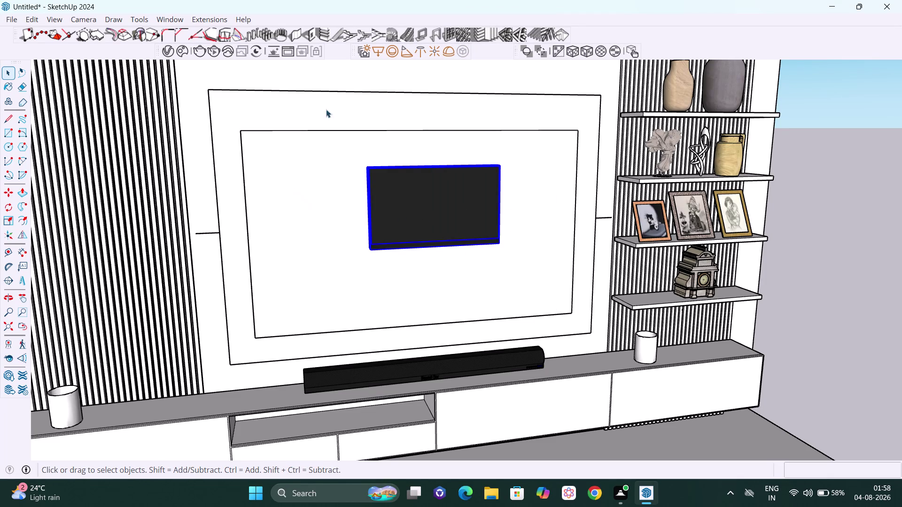
click(337, 92)
click(448, 219)
scroll(down, 3)
middle_drag(395, 204, 443, 252)
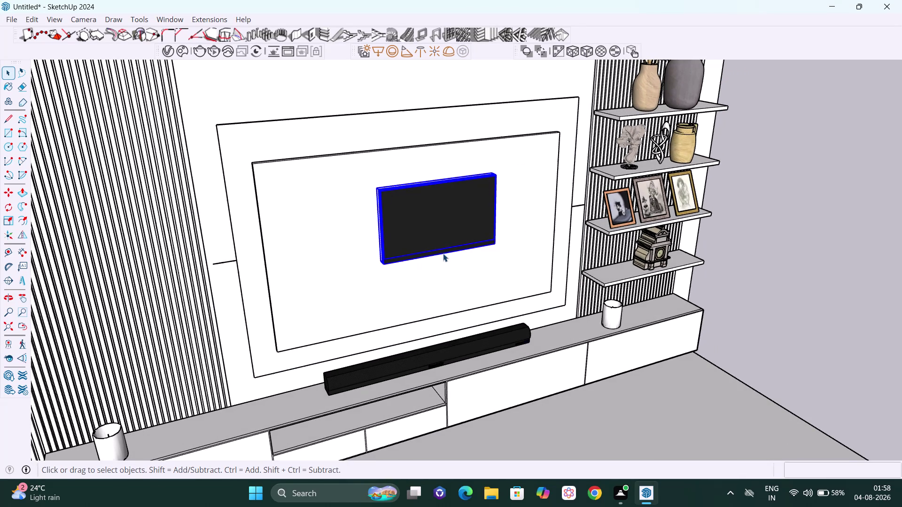
Scale the TV from a corner grip, about 1.81 wider and 1.42 taller.
key(s)
middle_drag(381, 186, 509, 248)
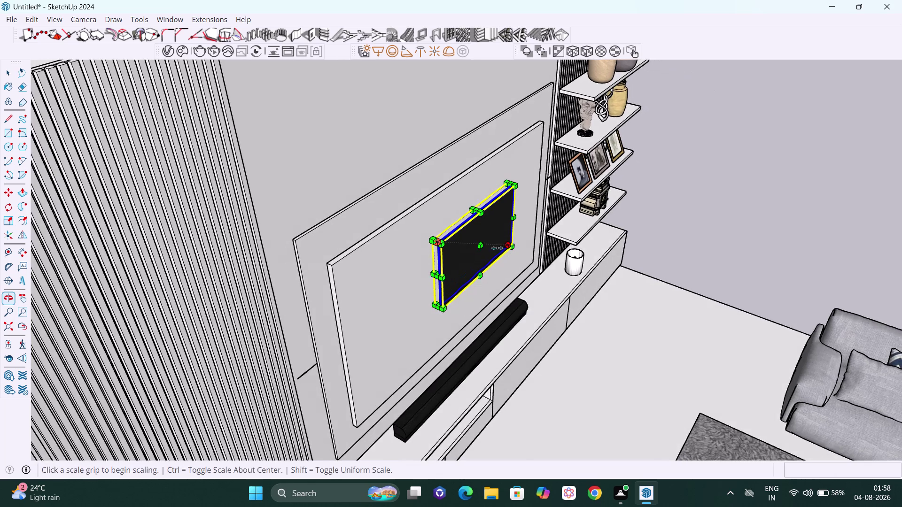
middle_drag(437, 249, 461, 217)
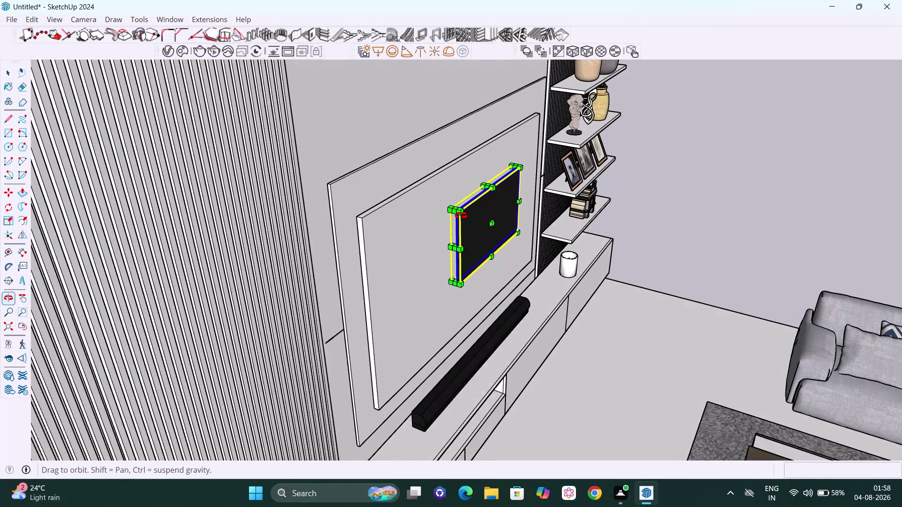
middle_drag(461, 217, 453, 209)
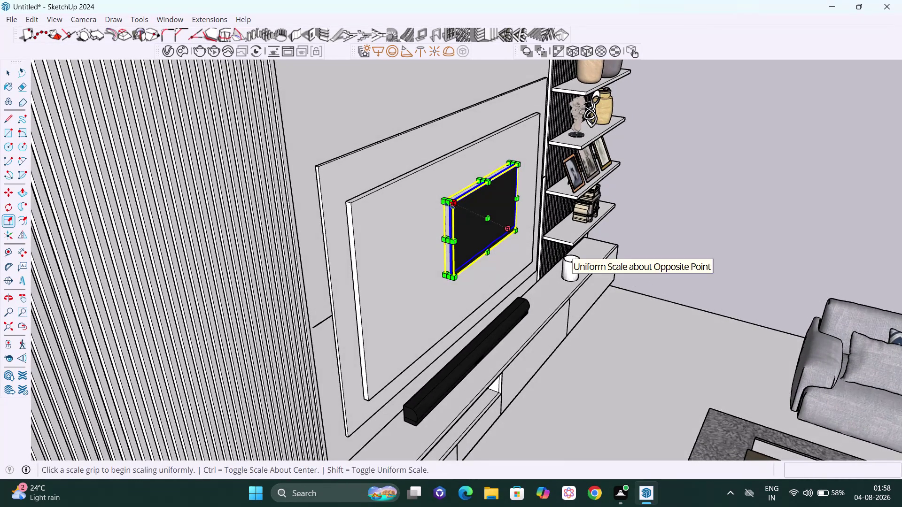
drag(446, 204, 378, 212)
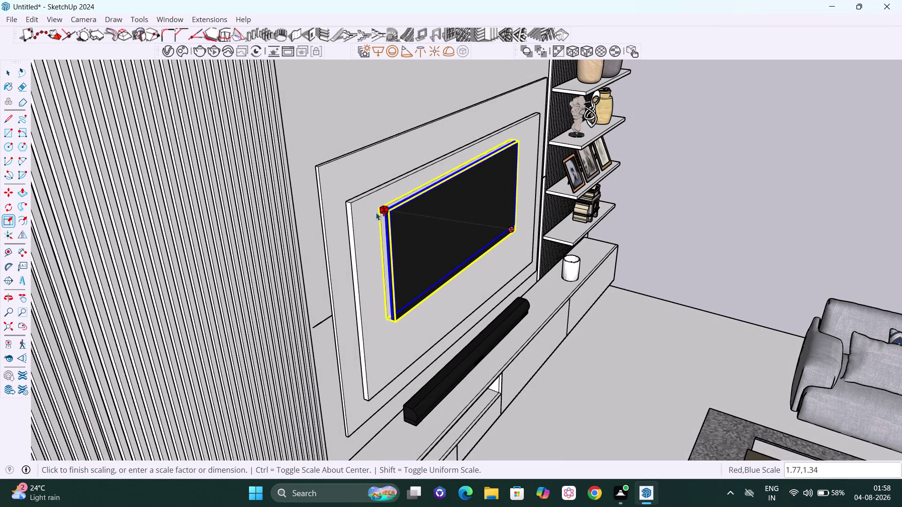
drag(378, 212, 375, 206)
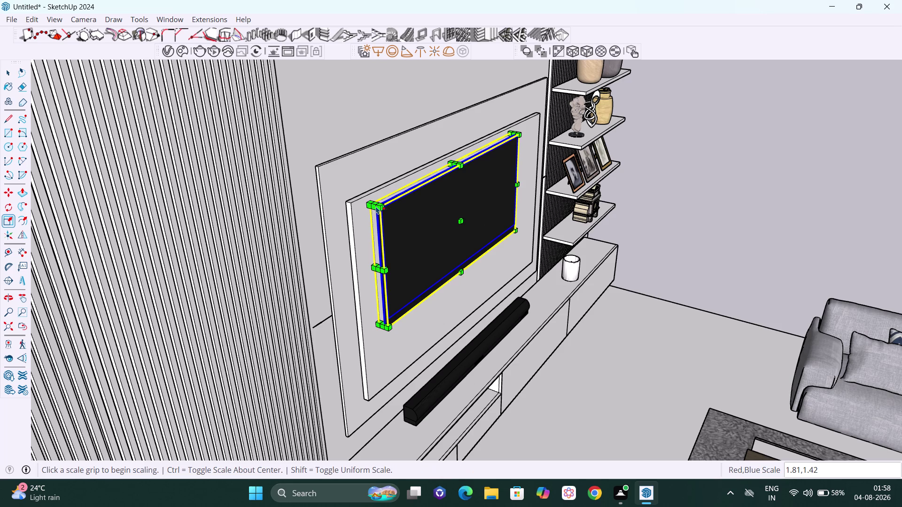
Orbit and zoom to inspect the enlarged TV head-on and its bottom edge.
scroll(down, 3)
middle_drag(537, 252, 387, 180)
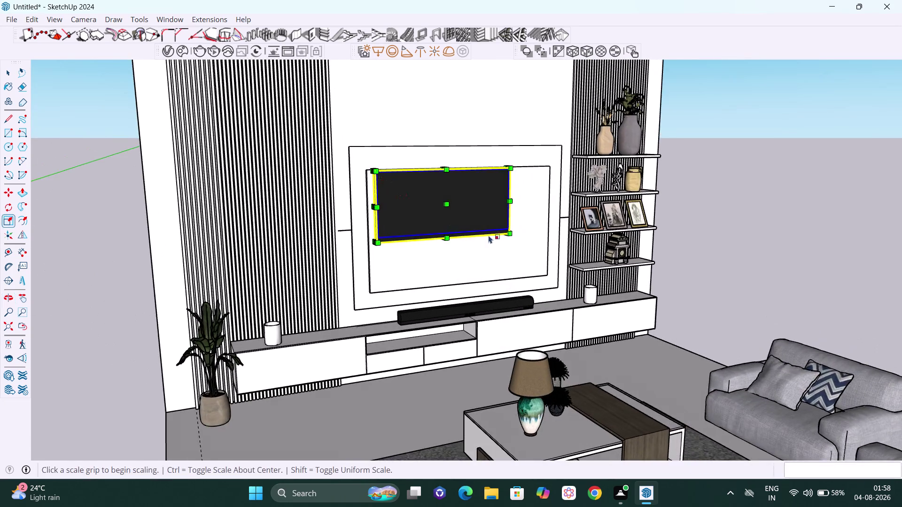
scroll(up, 3)
middle_drag(435, 258, 341, 264)
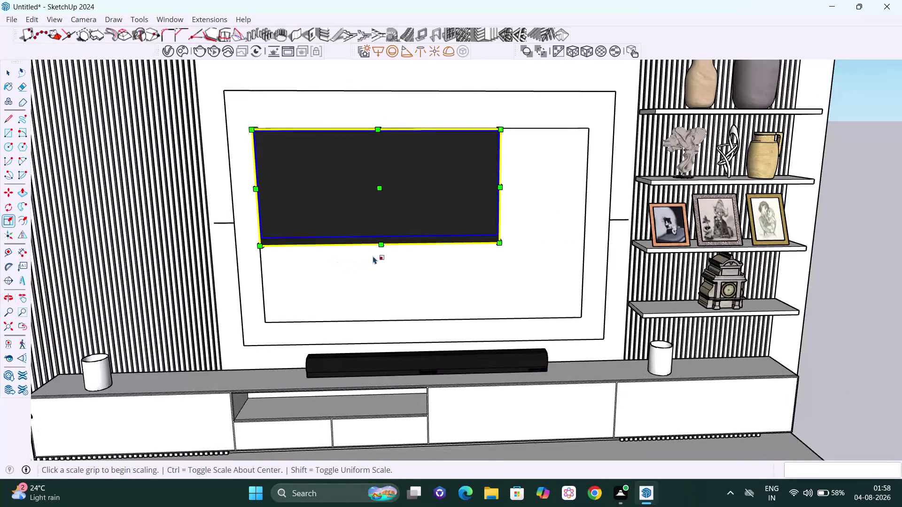
middle_drag(434, 242, 448, 203)
scroll(up, 3)
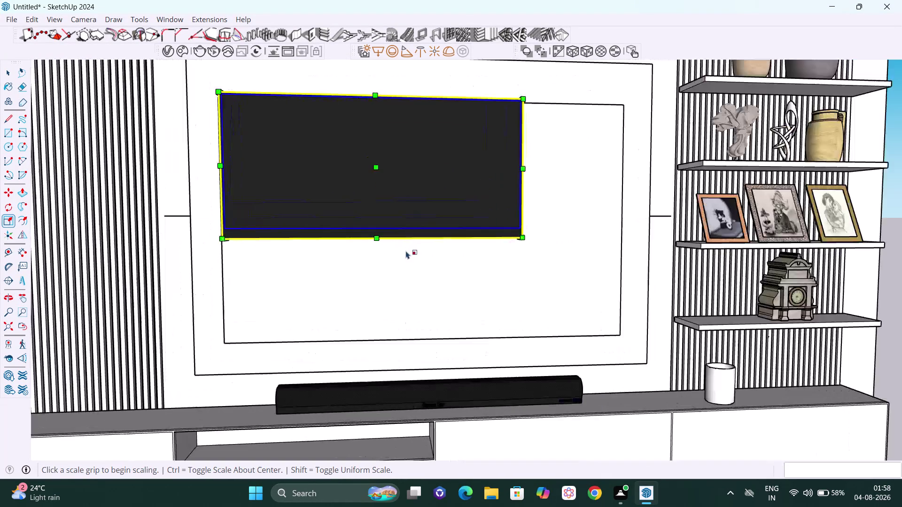
middle_drag(490, 227, 455, 156)
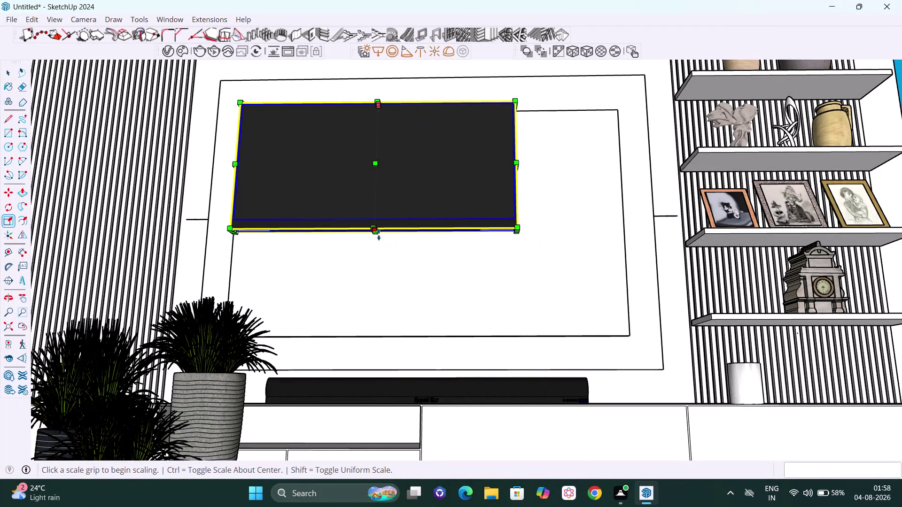
scroll(up, 3)
middle_drag(374, 235, 378, 219)
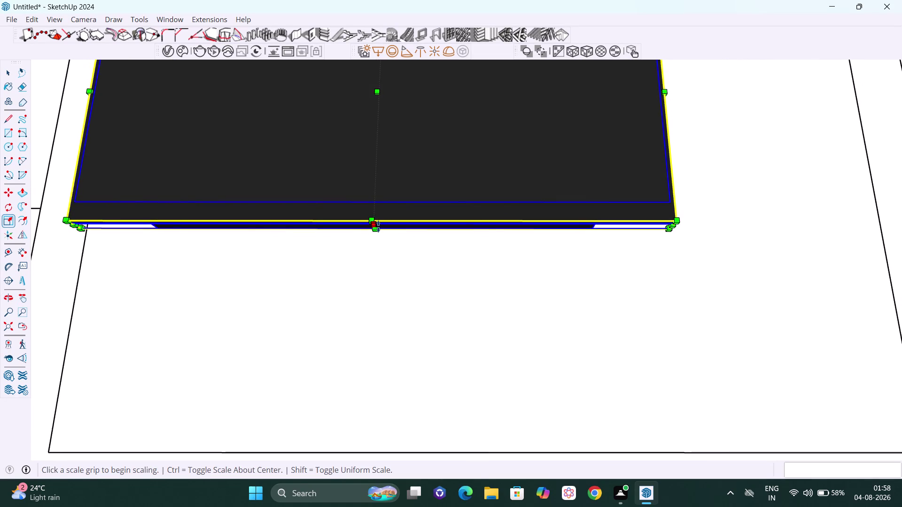
Stretch the TV 1.14 times taller using its bottom-middle grip.
scroll(up, 3)
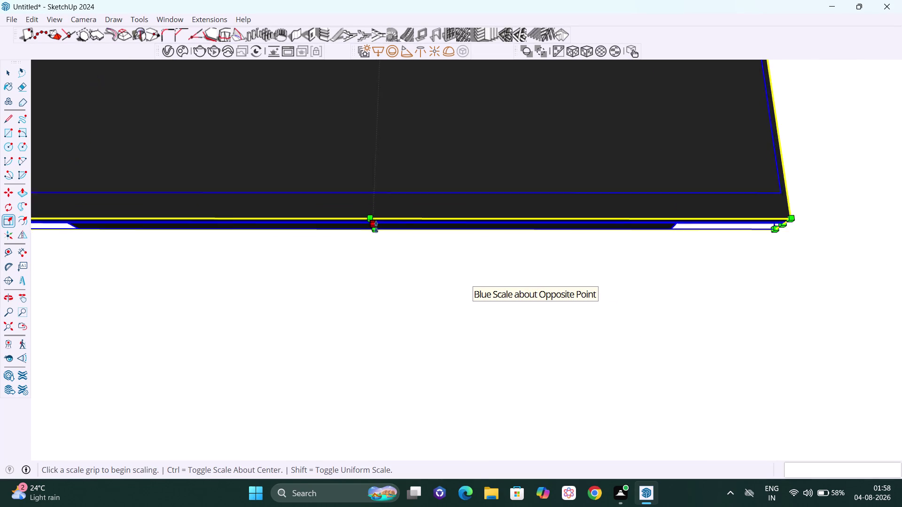
scroll(up, 3)
scroll(up, 3)
scroll(up, 3)
click(373, 224)
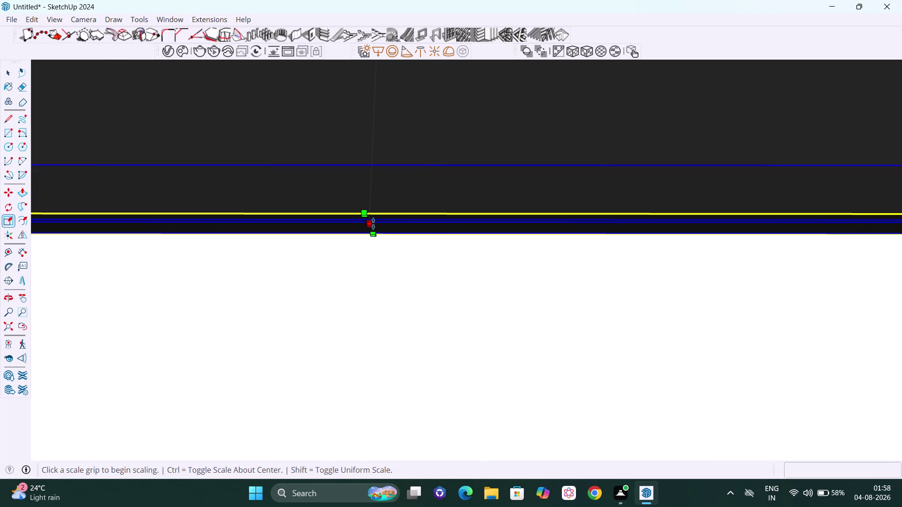
scroll(down, 3)
scroll(down, 3)
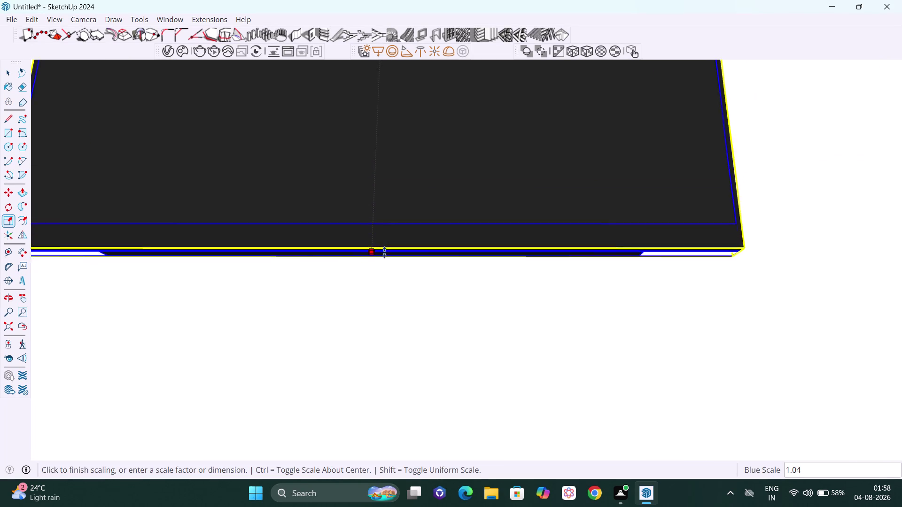
scroll(down, 3)
scroll(down, 3)
middle_drag(384, 250, 380, 331)
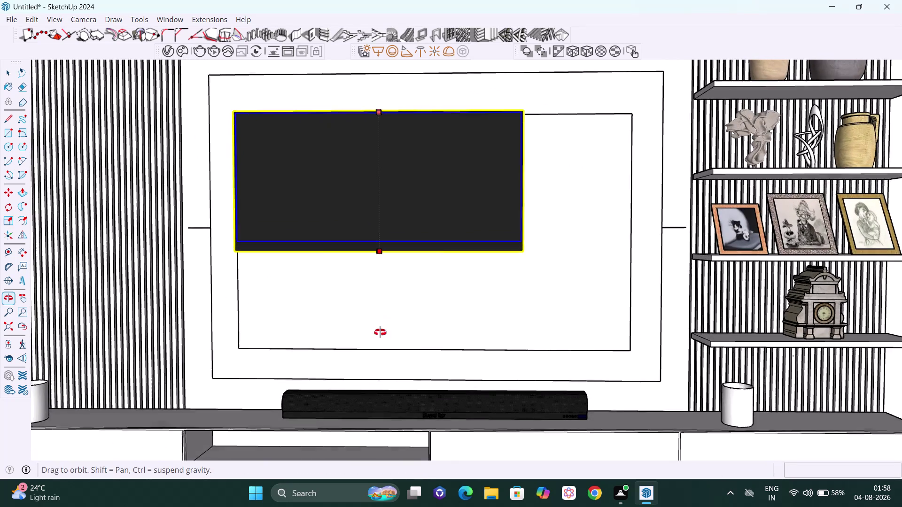
middle_drag(380, 332, 382, 342)
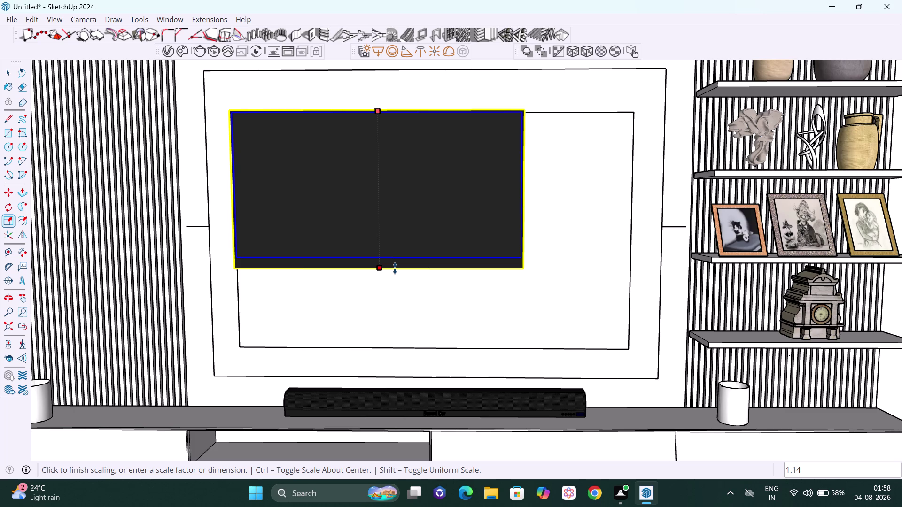
click(395, 268)
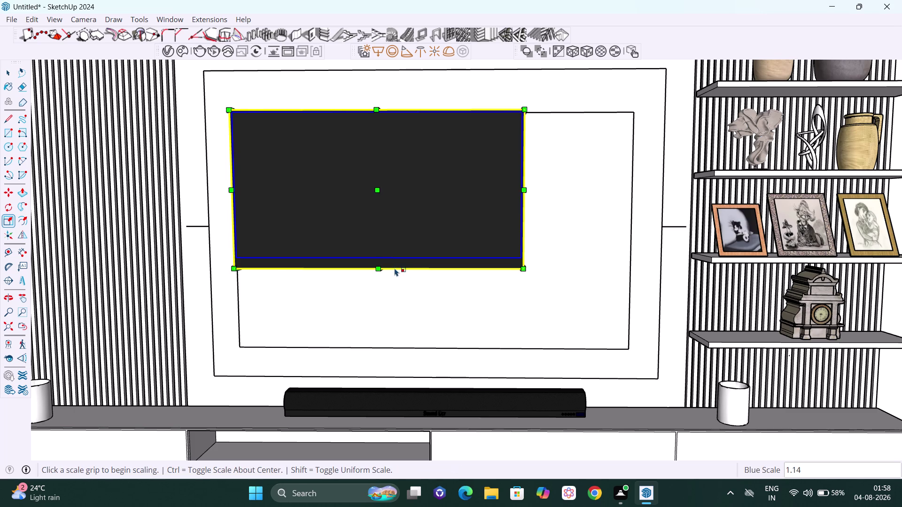
Orbit to view the taller TV from an angle.
scroll(down, 3)
middle_drag(537, 256, 293, 358)
scroll(up, 3)
middle_drag(493, 263, 483, 265)
scroll(up, 3)
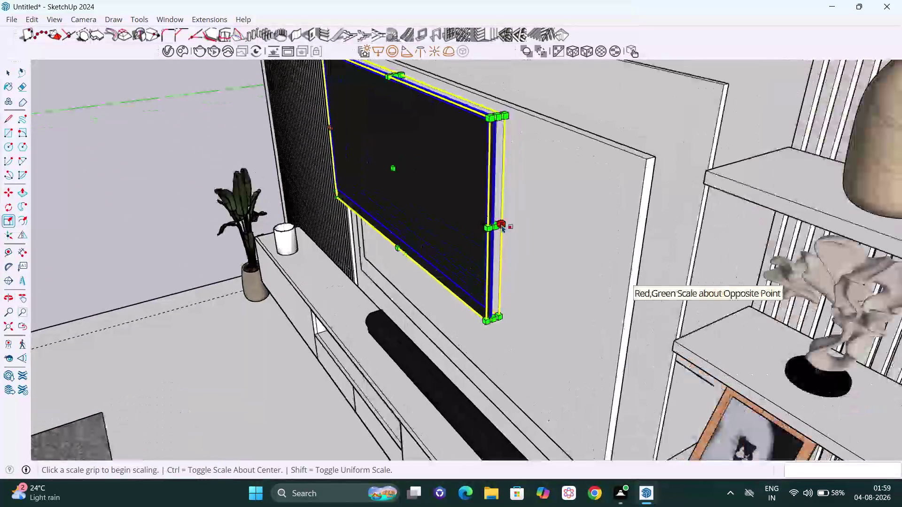
Widen the TV 1.42 times along the red axis using its side grip.
click(497, 230)
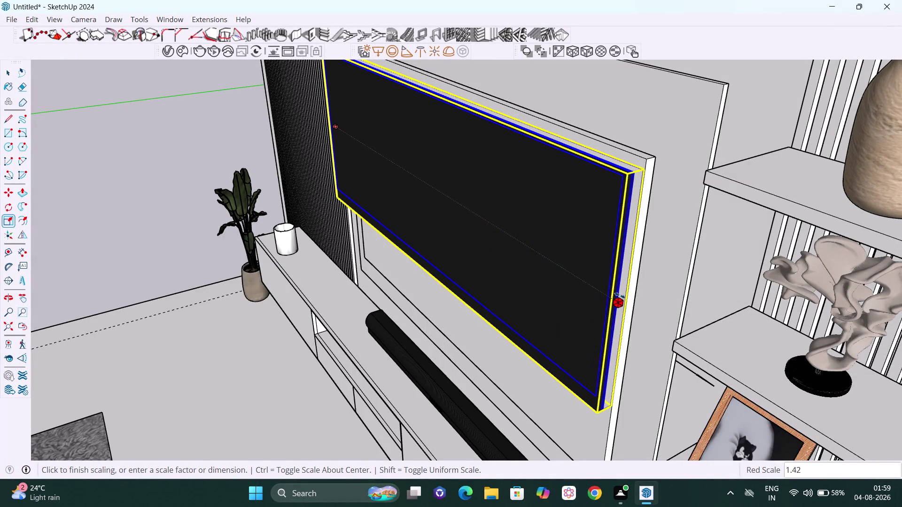
click(619, 296)
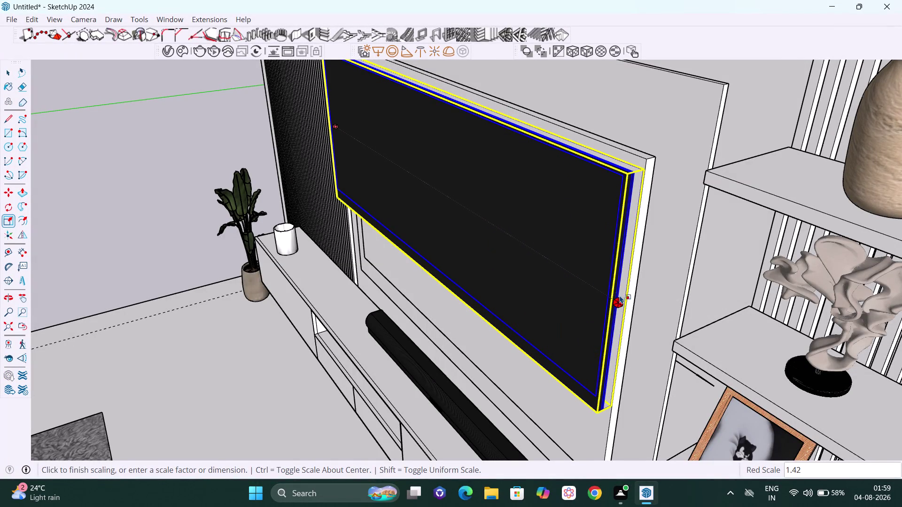
scroll(down, 3)
middle_drag(559, 271, 654, 253)
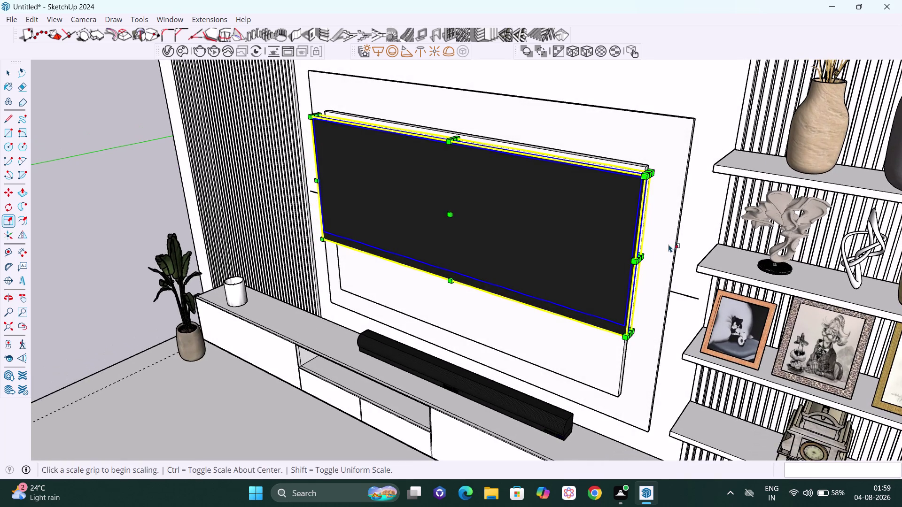
middle_drag(669, 244, 660, 258)
key(space)
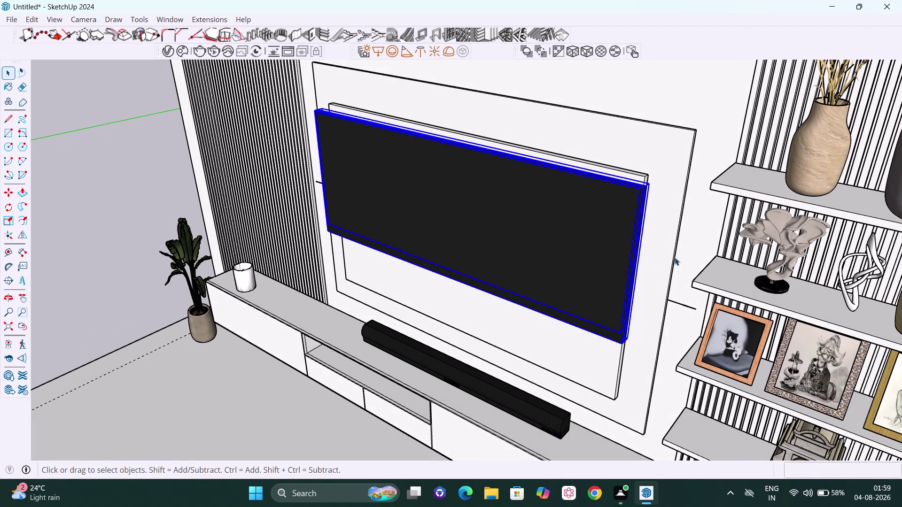
middle_drag(675, 257, 648, 267)
key(m)
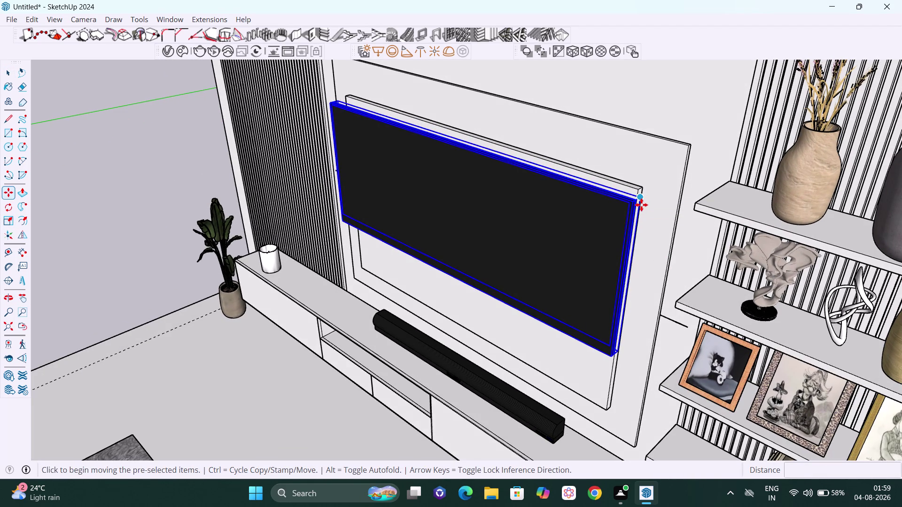
Move the TV about 7 inches straight down along the blue axis.
click(642, 203)
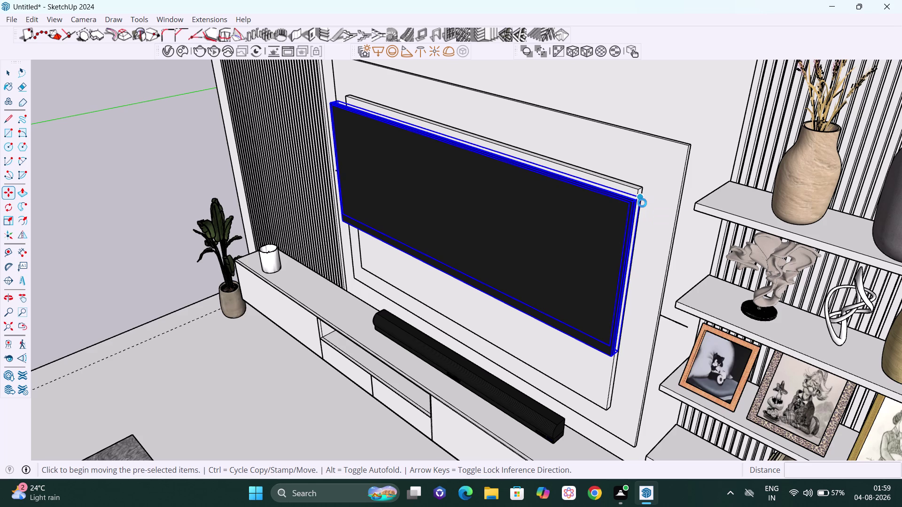
key(Up)
scroll(down, 3)
middle_drag(650, 207, 660, 221)
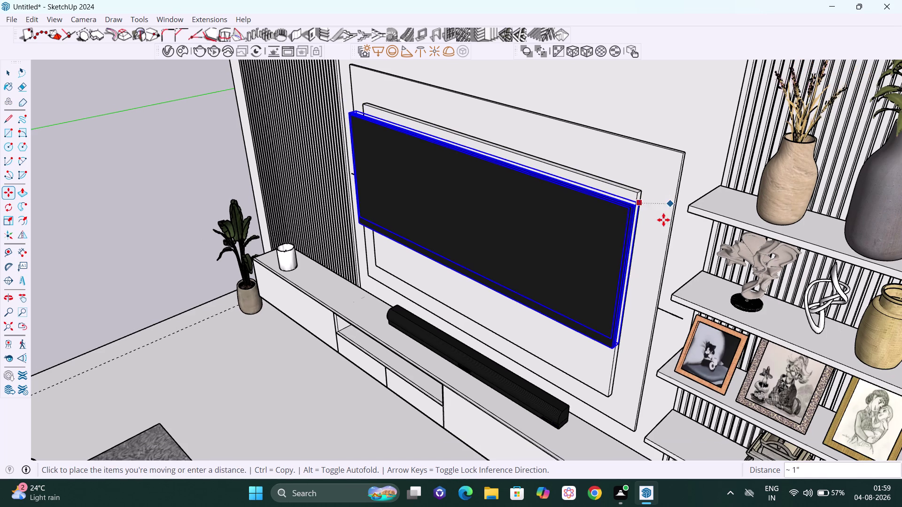
scroll(up, 3)
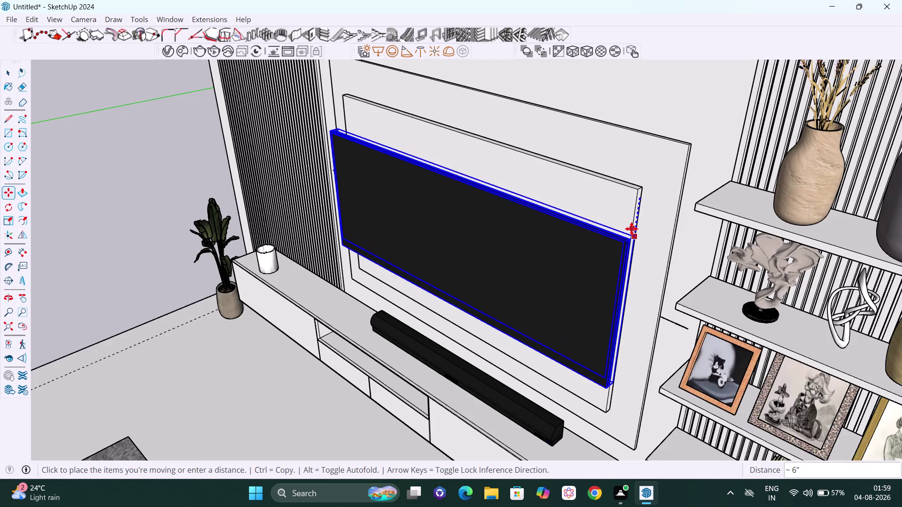
middle_drag(635, 225, 705, 125)
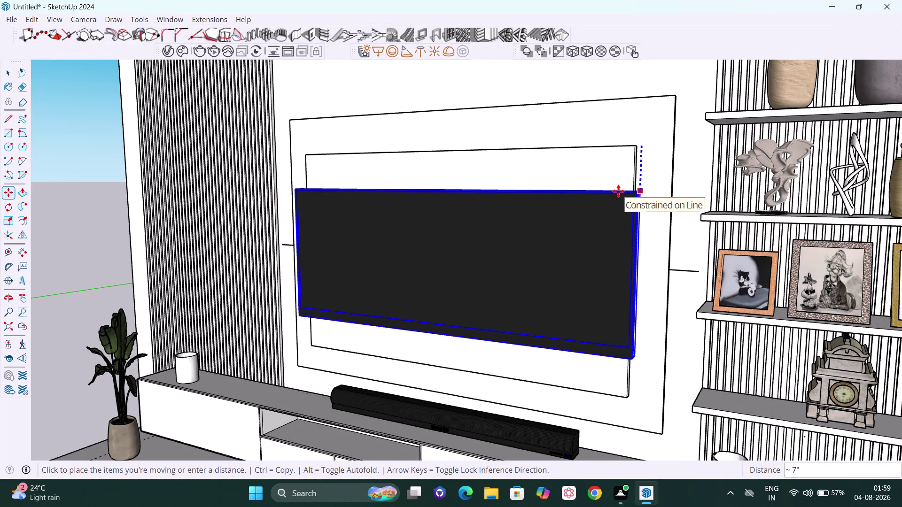
click(619, 192)
key(space)
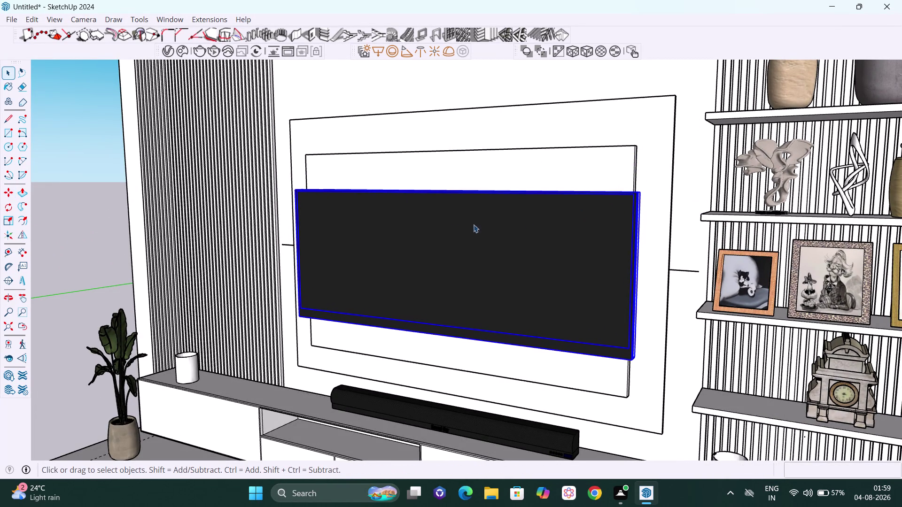
scroll(down, 3)
middle_drag(460, 237, 727, 239)
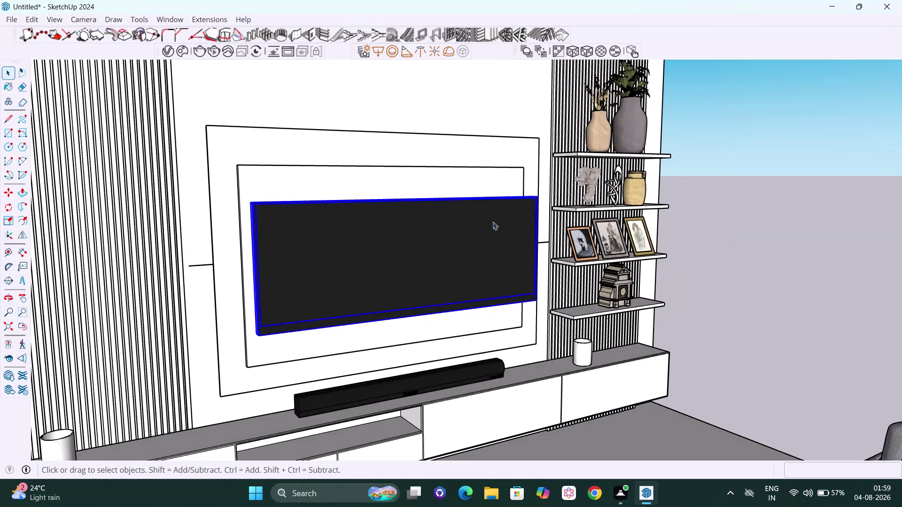
scroll(up, 3)
middle_drag(405, 248, 608, 229)
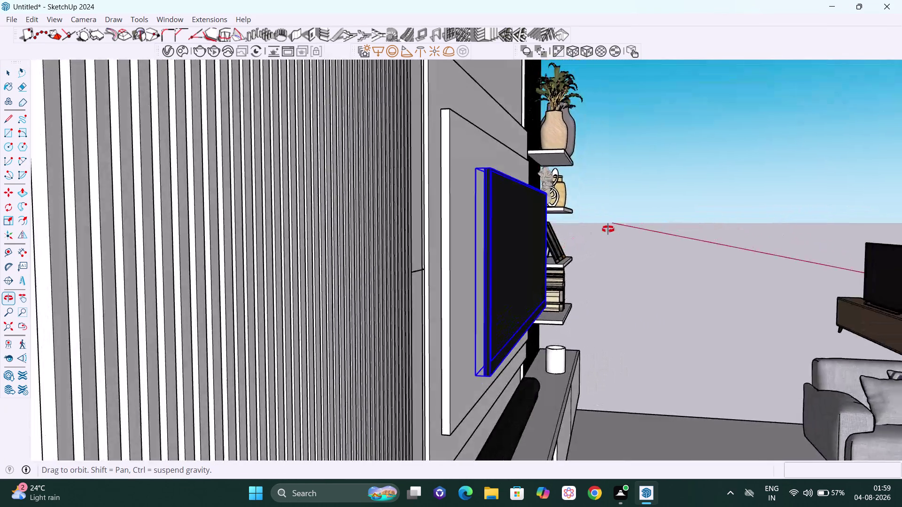
middle_drag(608, 229, 616, 238)
scroll(up, 3)
scroll(down, 3)
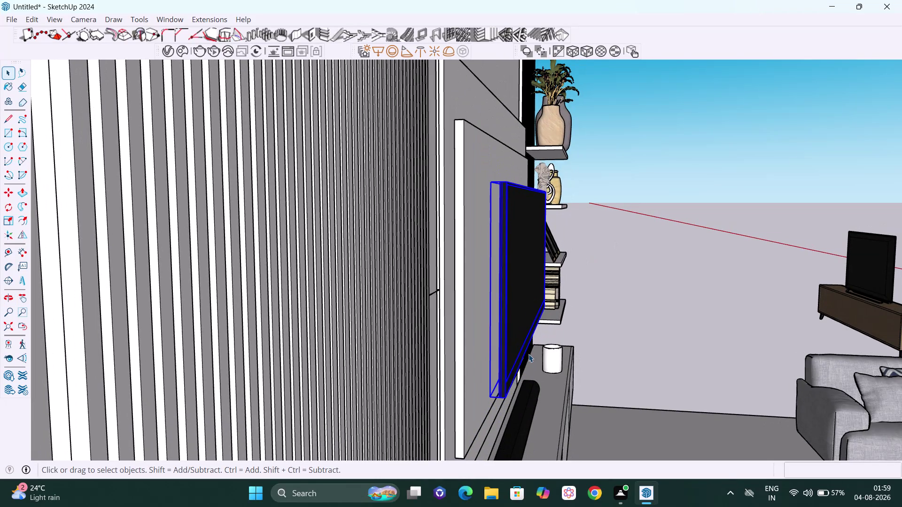
scroll(up, 3)
scroll(up, 3)
scroll(up, 3)
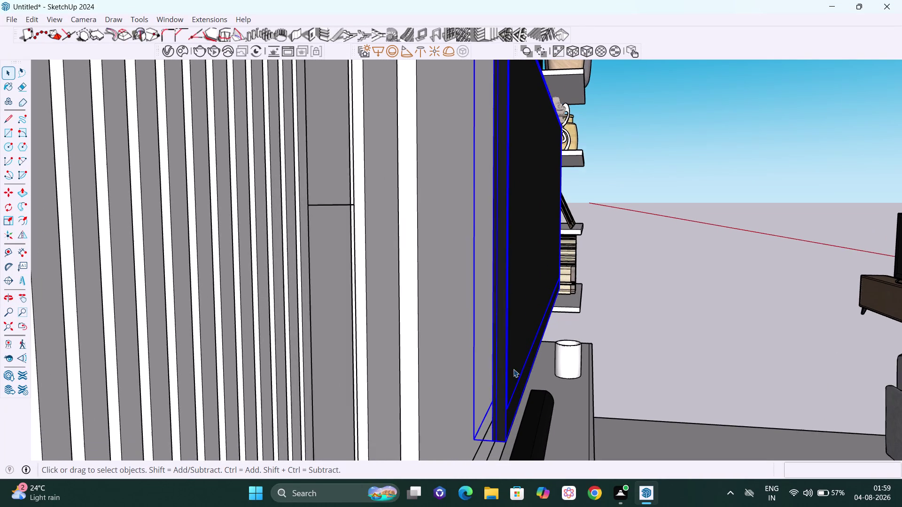
middle_drag(522, 368, 551, 335)
scroll(up, 3)
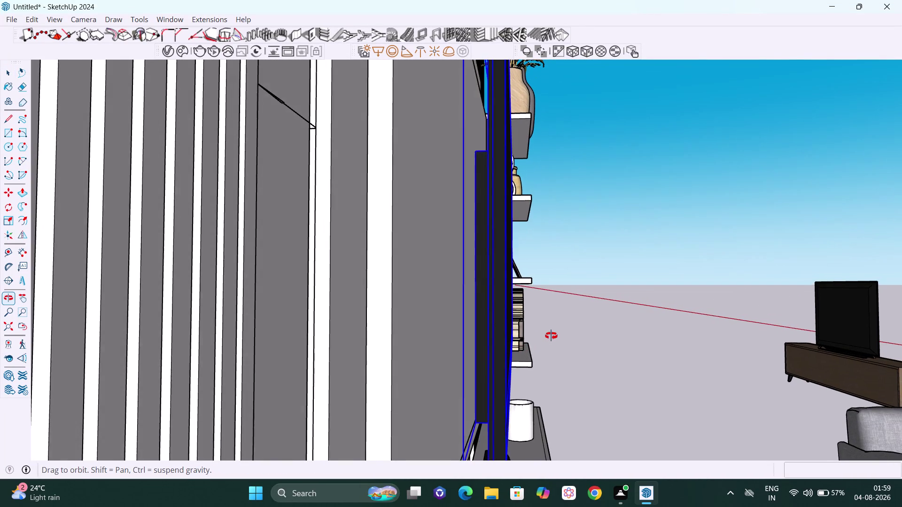
middle_drag(551, 336, 556, 334)
scroll(up, 3)
scroll(up, 3)
middle_drag(469, 263, 477, 265)
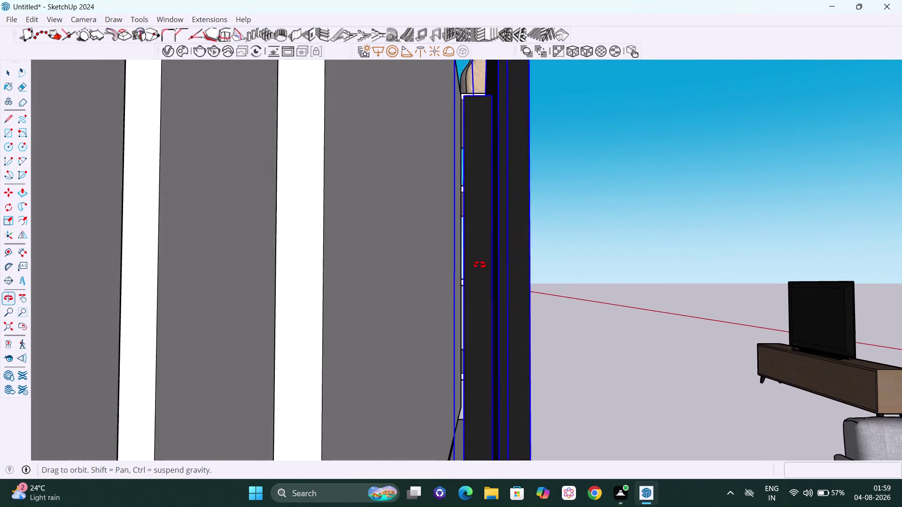
middle_drag(477, 265, 483, 269)
scroll(up, 3)
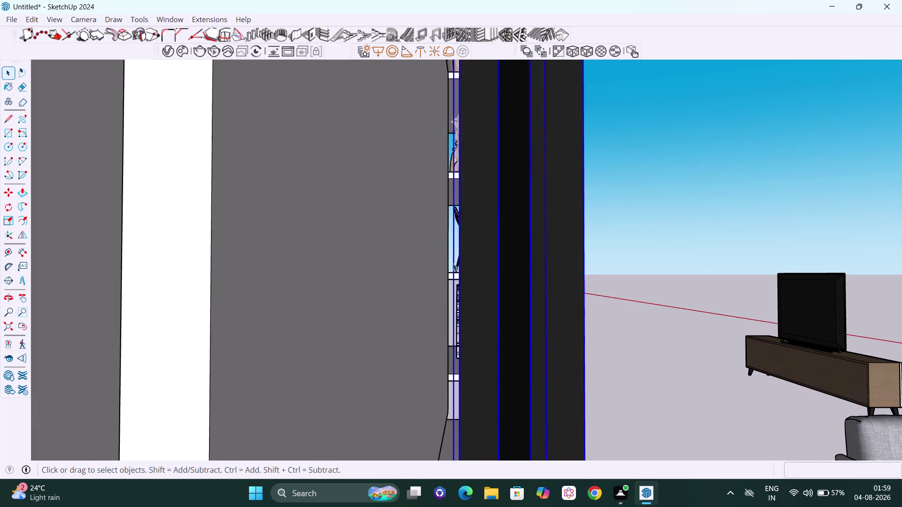
middle_drag(451, 263, 481, 273)
scroll(up, 3)
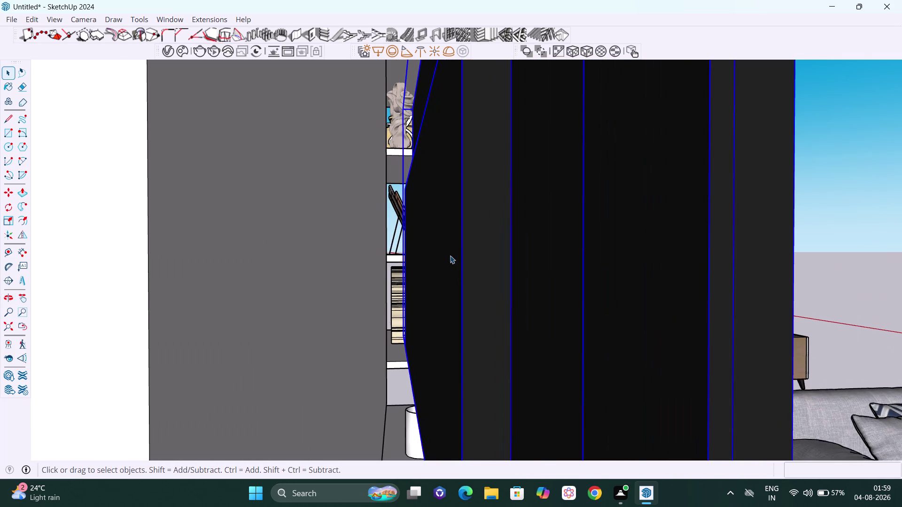
middle_drag(450, 257, 442, 256)
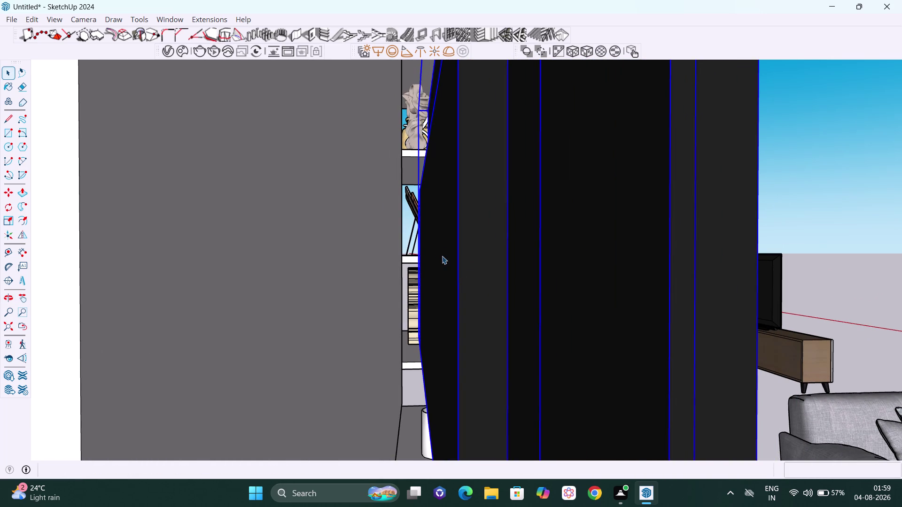
key(m)
Move the TV about 3 inches along the green axis toward the wall panel, then deselect it.
key(Left)
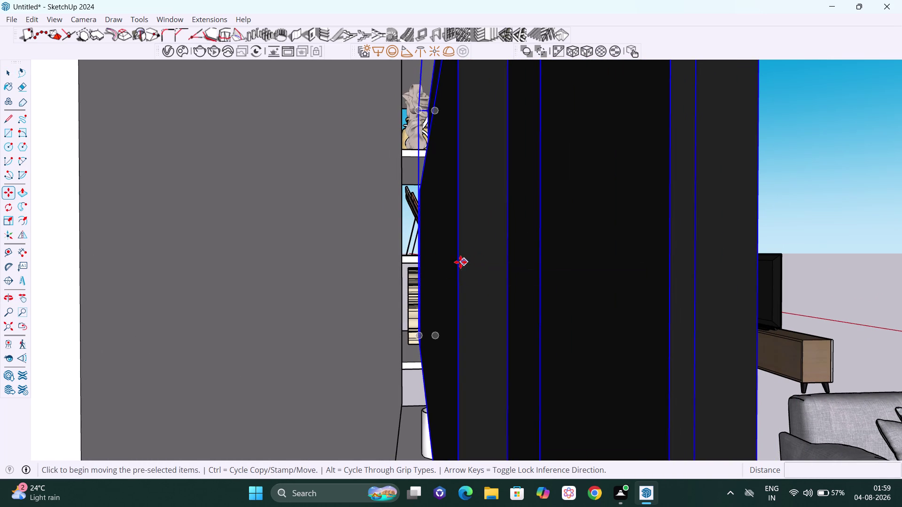
click(459, 262)
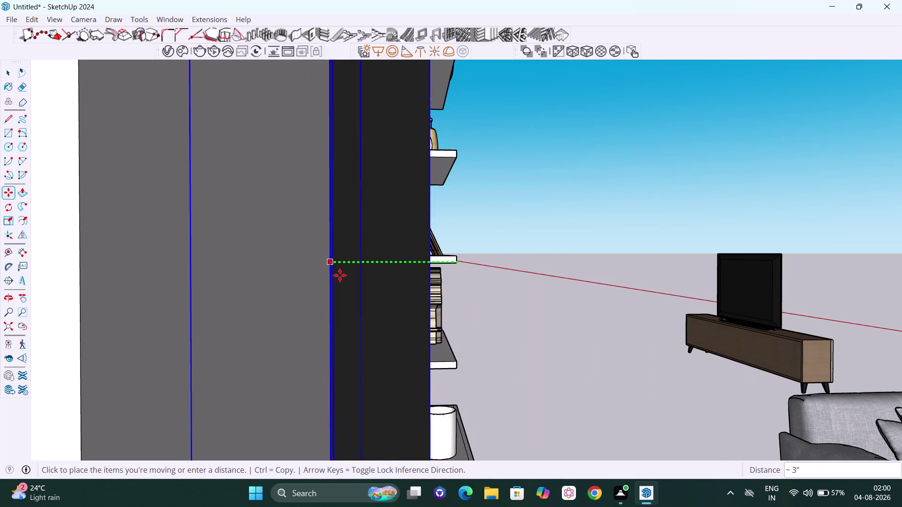
click(319, 276)
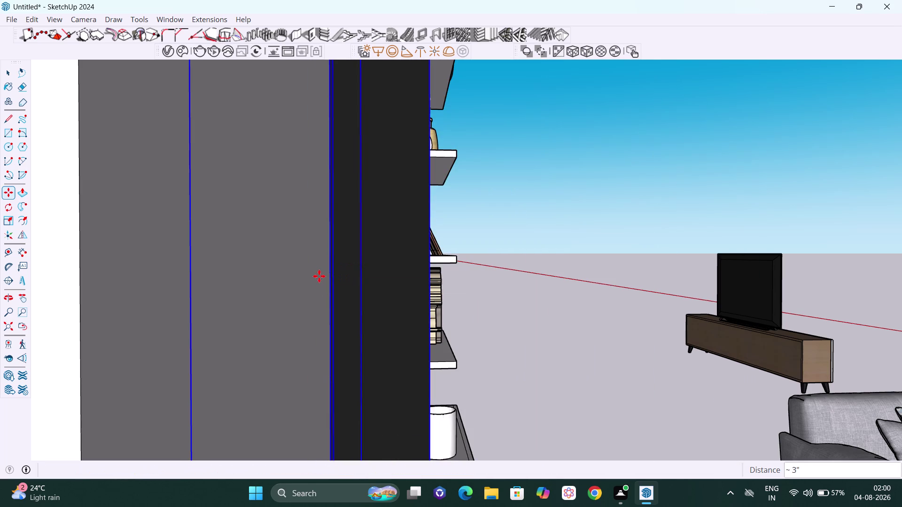
scroll(down, 3)
key(space)
click(586, 301)
scroll(down, 3)
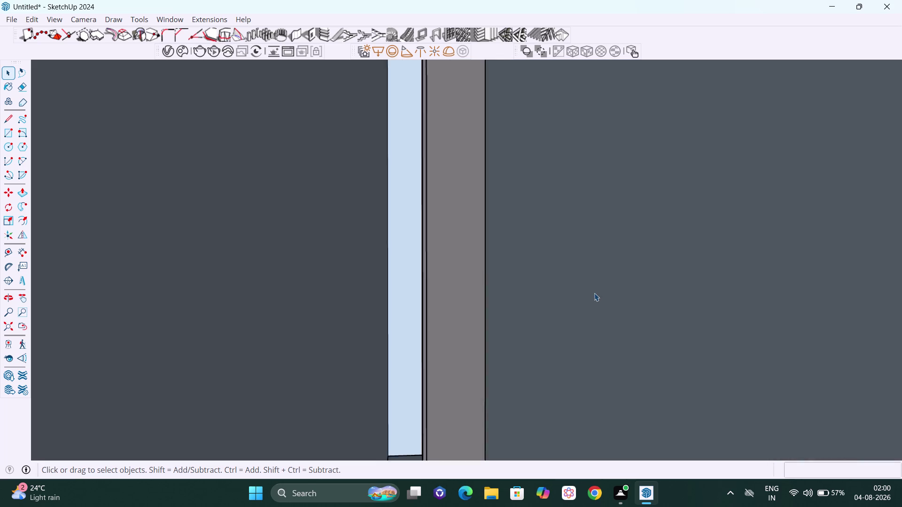
scroll(down, 3)
scroll(down, 3)
middle_drag(605, 318, 385, 296)
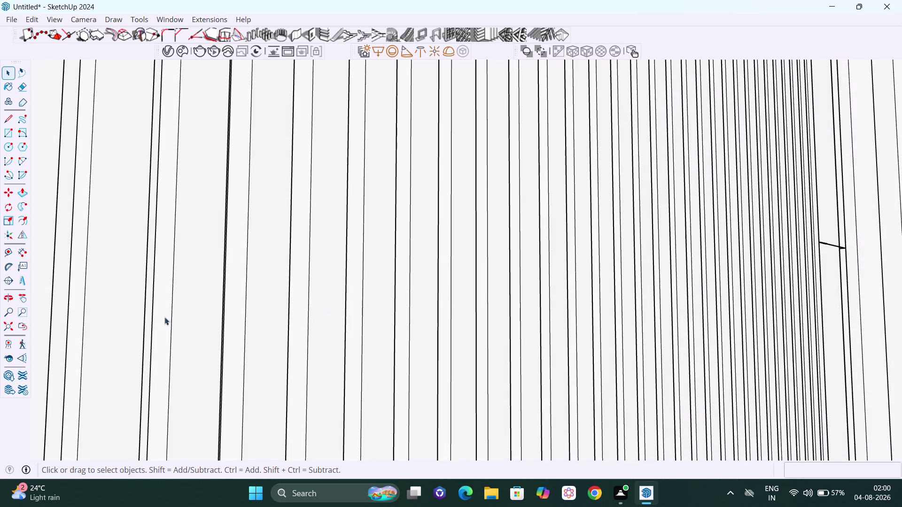
click(9, 326)
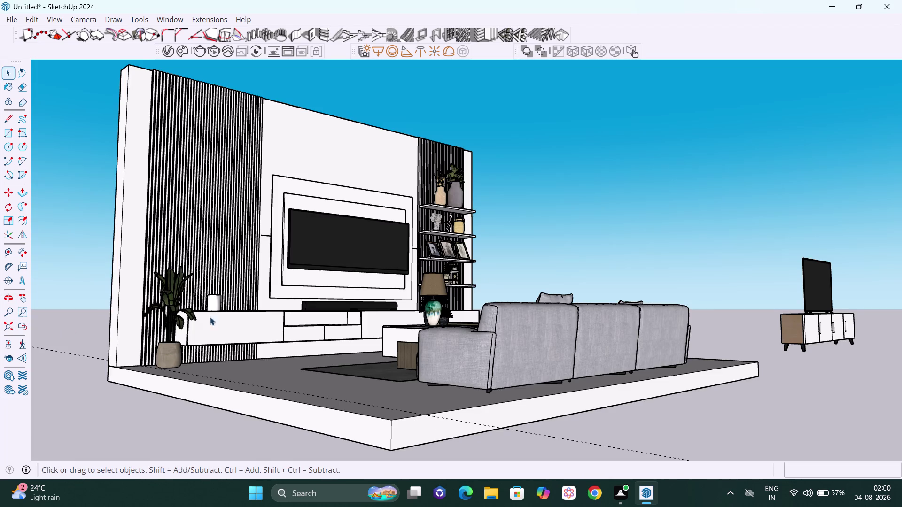
Select the wall-mounted TV from a close view of the TV wall.
scroll(up, 3)
scroll(up, 3)
middle_drag(387, 278, 312, 349)
scroll(up, 3)
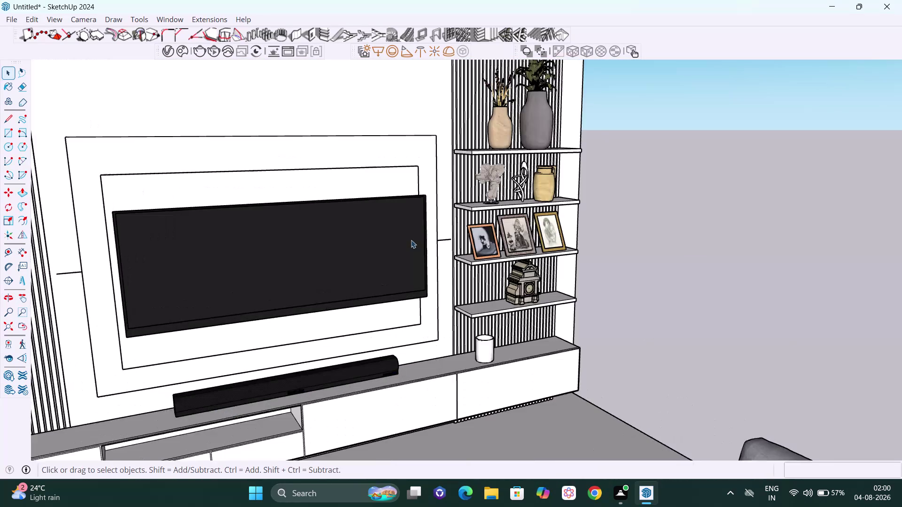
middle_drag(415, 268, 300, 295)
scroll(up, 3)
middle_drag(421, 286, 345, 282)
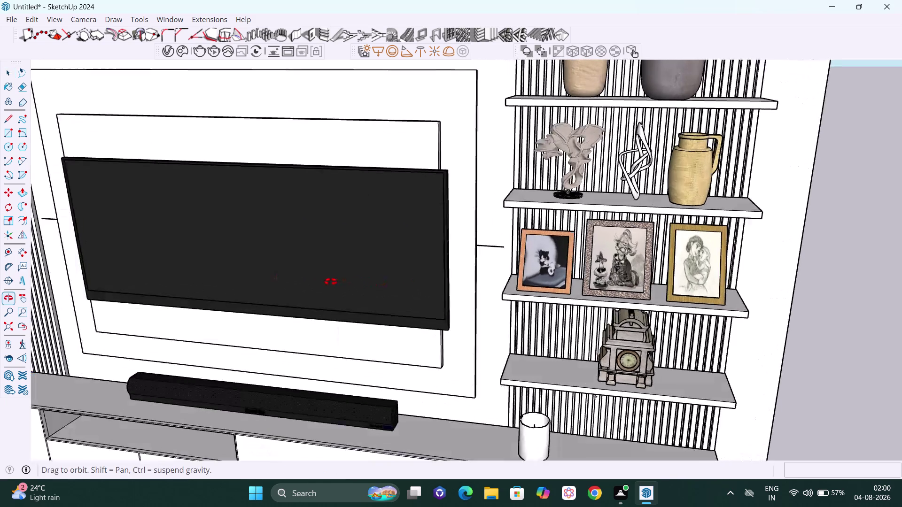
middle_drag(345, 282, 330, 282)
click(371, 251)
middle_drag(423, 253, 399, 261)
scroll(up, 3)
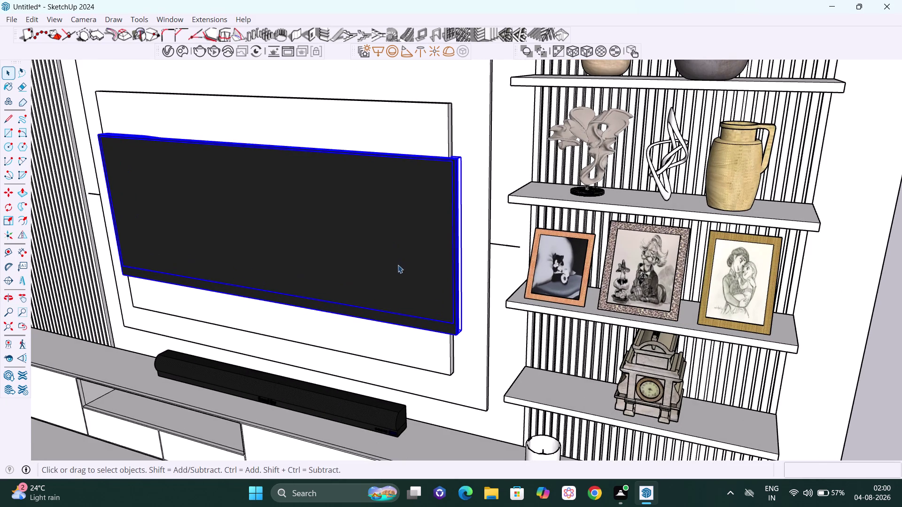
Scale the TV's right side inward to about 0.89 of its width.
key(s)
scroll(up, 3)
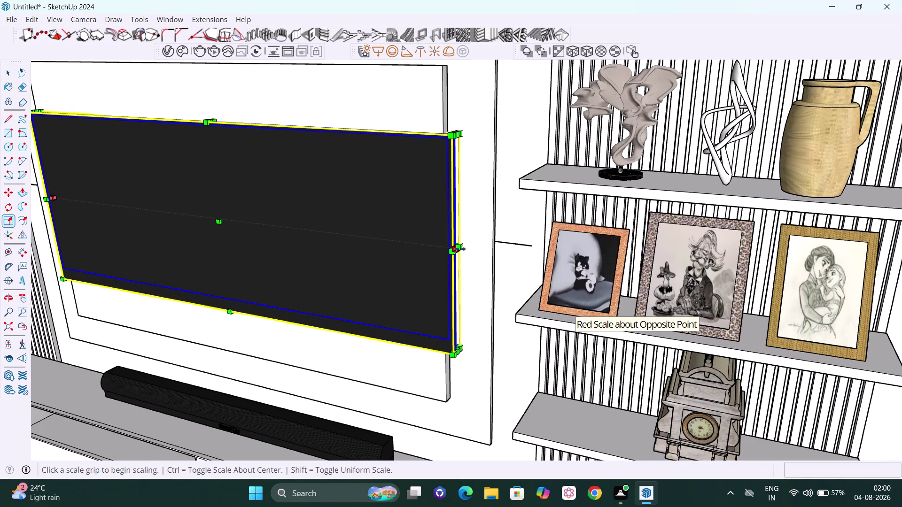
scroll(up, 3)
scroll(up, 3)
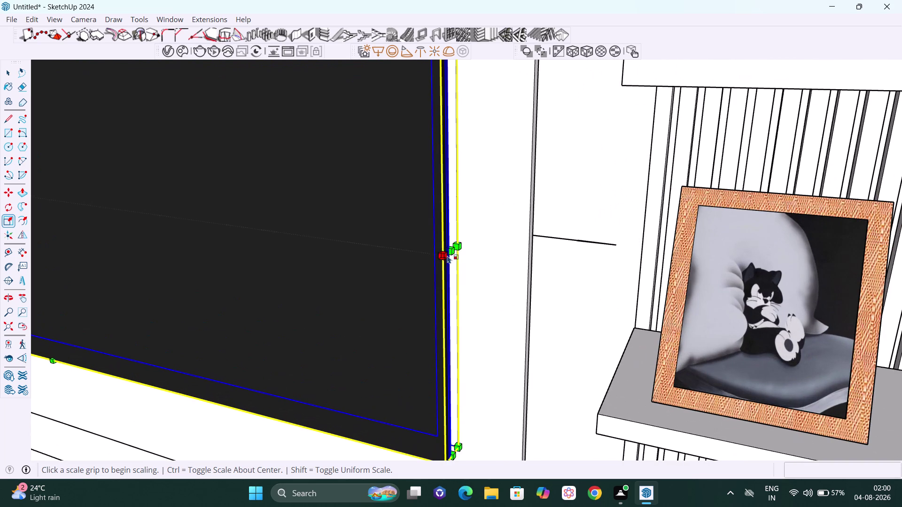
click(455, 252)
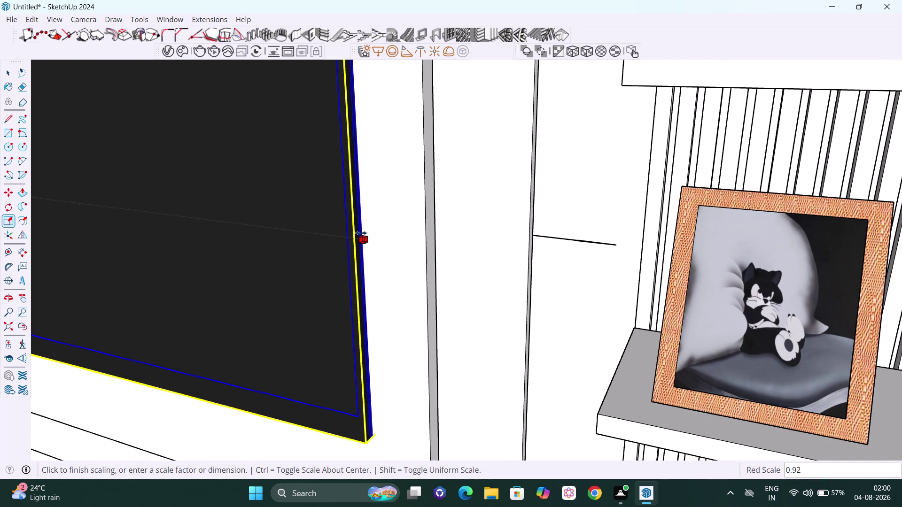
click(335, 227)
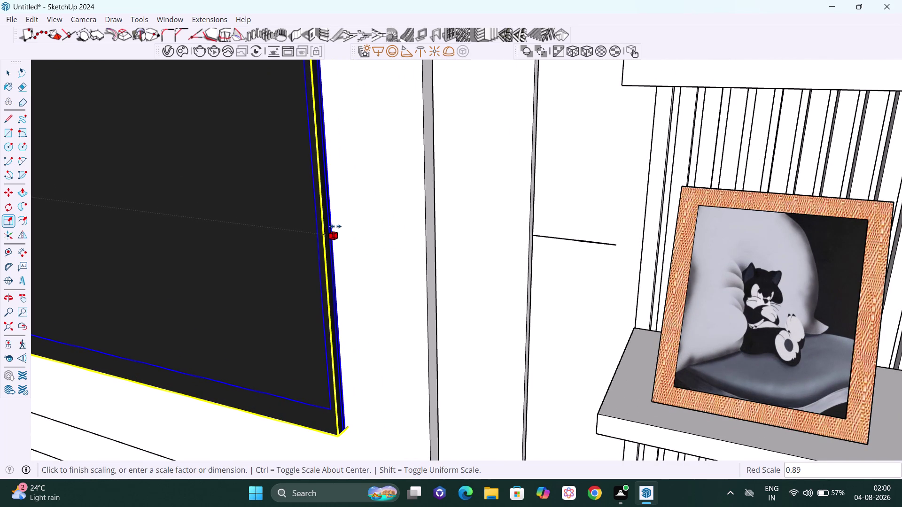
scroll(down, 3)
scroll(down, 3)
scroll(down, 3)
middle_drag(262, 276, 339, 223)
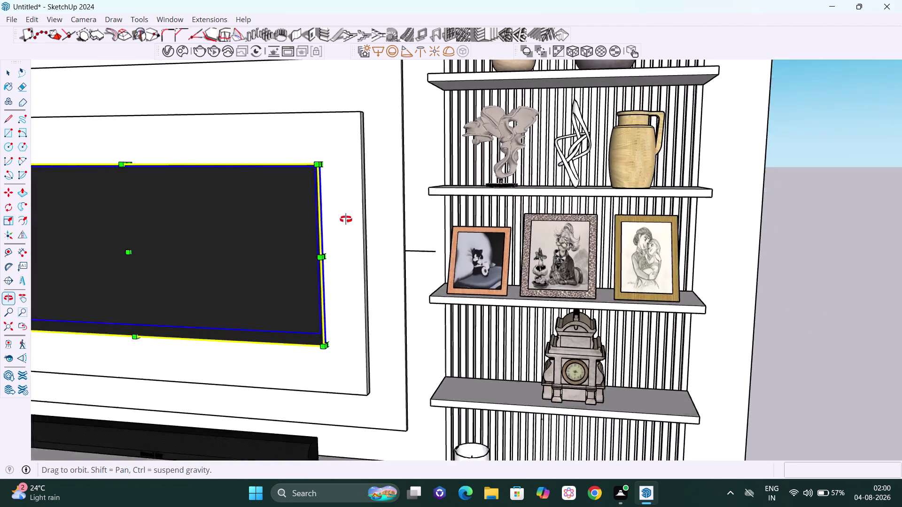
middle_drag(339, 223, 386, 202)
scroll(down, 3)
Pan and orbit the view around to the TV's left side.
key(h)
drag(275, 253, 321, 246)
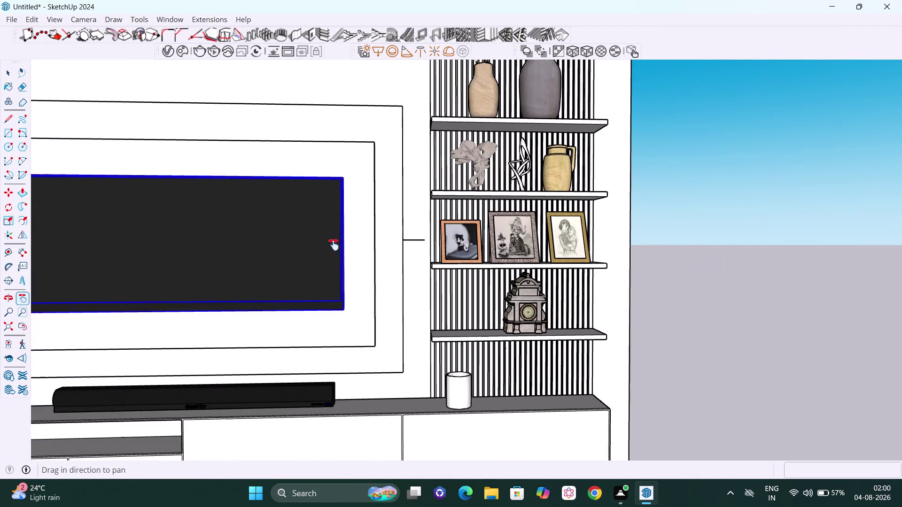
drag(321, 246, 502, 237)
middle_drag(444, 231, 640, 252)
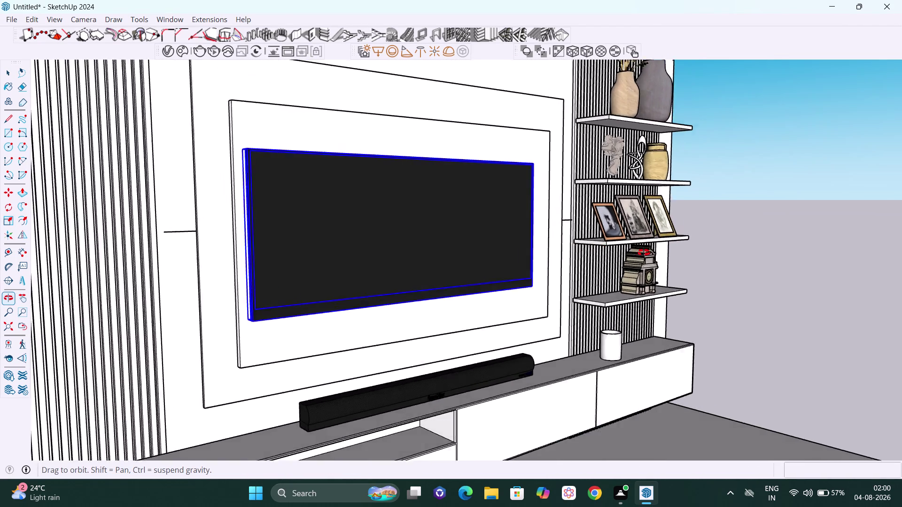
middle_drag(639, 252, 687, 256)
scroll(up, 3)
middle_drag(341, 296, 440, 292)
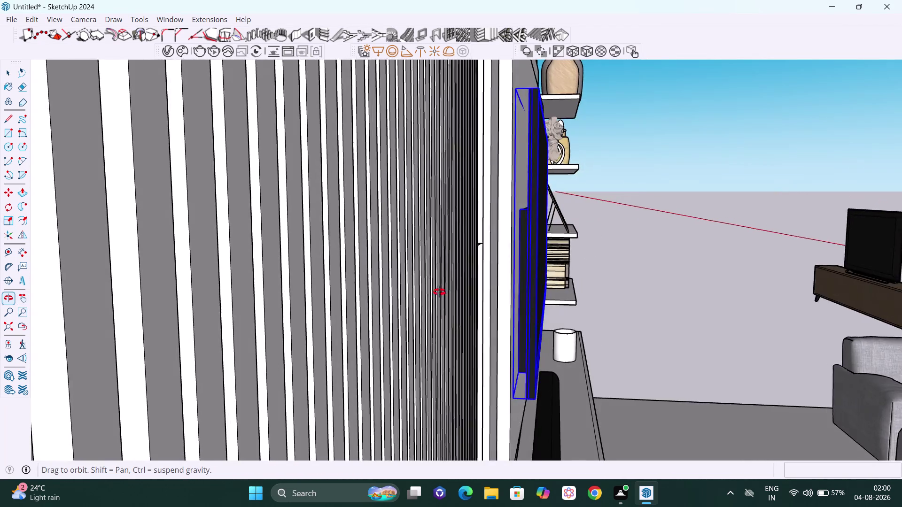
middle_drag(440, 292, 430, 292)
middle_click(430, 292)
middle_drag(429, 292, 424, 291)
Begin scaling the TV inward from its left-middle grip, leaving it unconfirmed.
key(s)
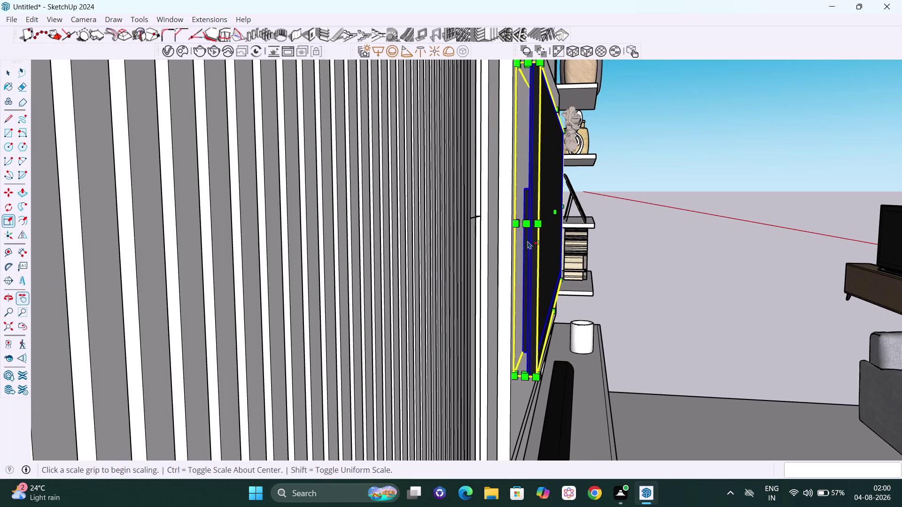
scroll(up, 3)
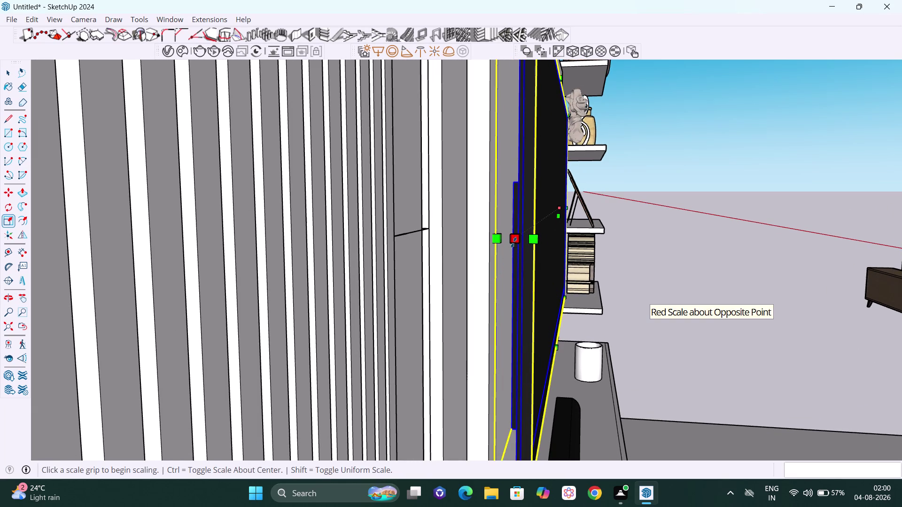
click(513, 243)
middle_drag(524, 235, 519, 235)
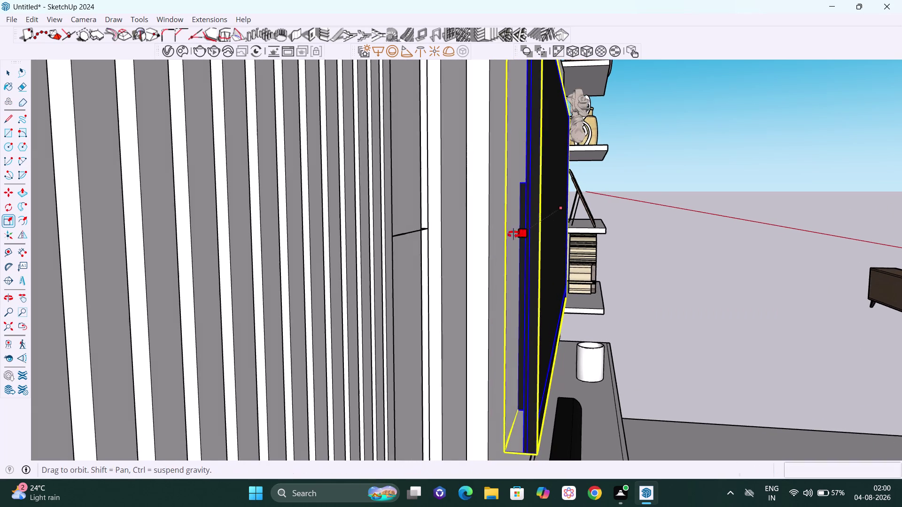
middle_drag(520, 235, 442, 229)
scroll(down, 3)
middle_drag(482, 220, 304, 206)
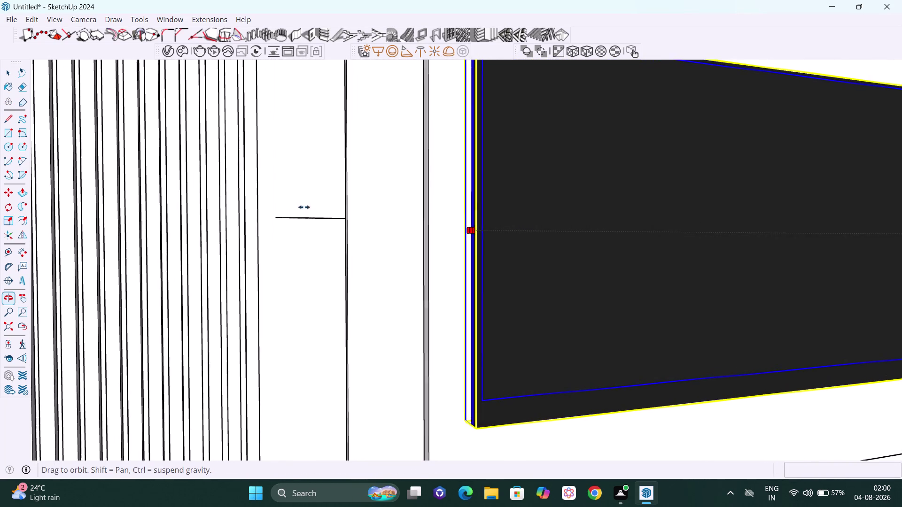
scroll(down, 3)
scroll(down, 3)
middle_drag(521, 204, 446, 199)
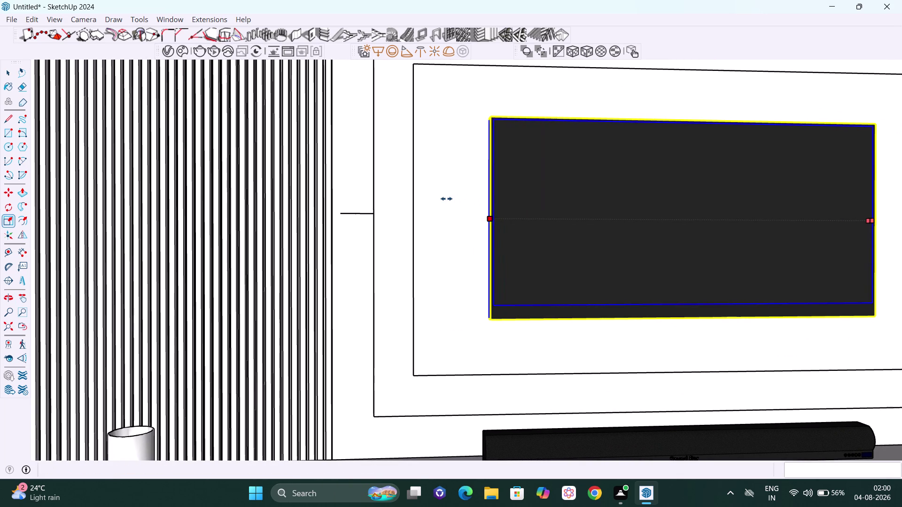
scroll(down, 3)
scroll(down, 3)
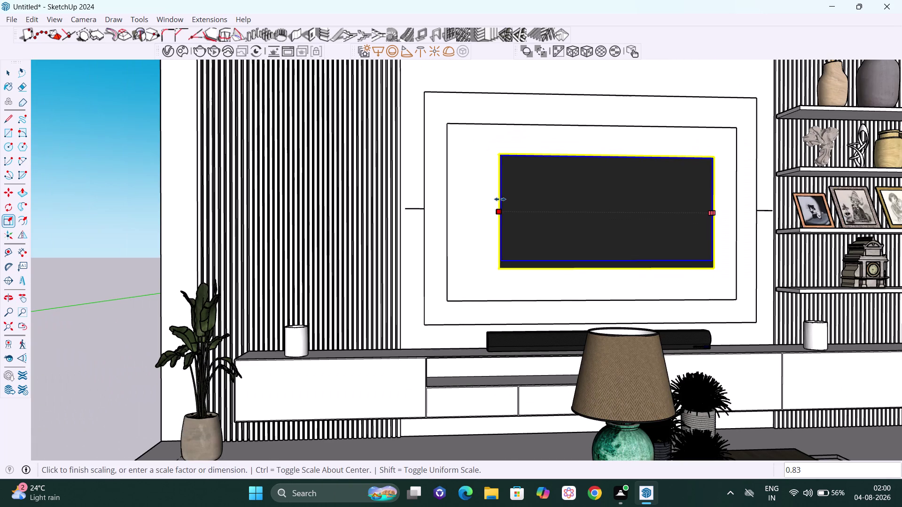
scroll(up, 3)
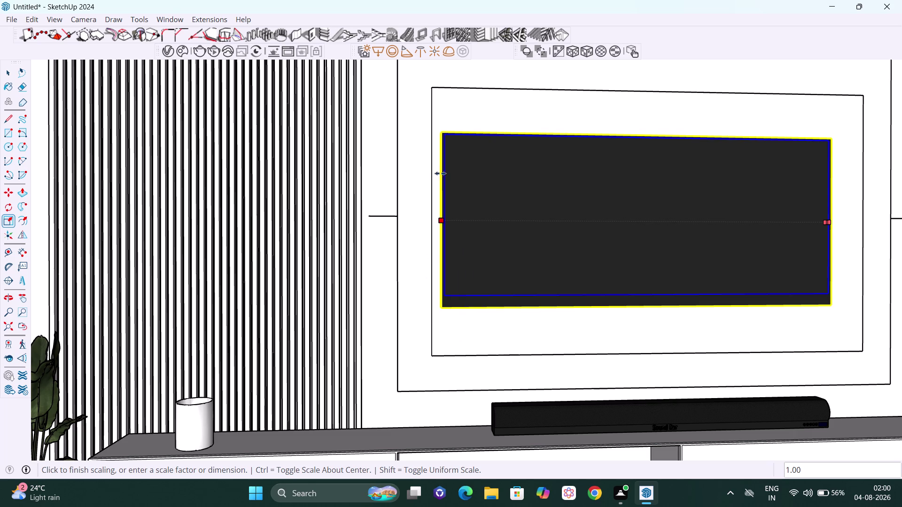
Confirm the left-side narrowing, then trim the TV's left side to about 0.97.
click(468, 171)
middle_drag(470, 175, 459, 239)
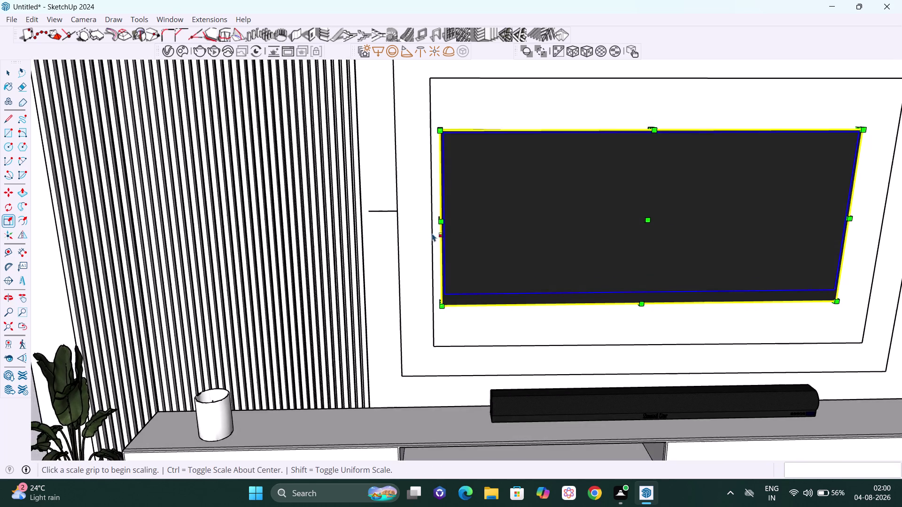
scroll(up, 3)
middle_drag(437, 242, 525, 232)
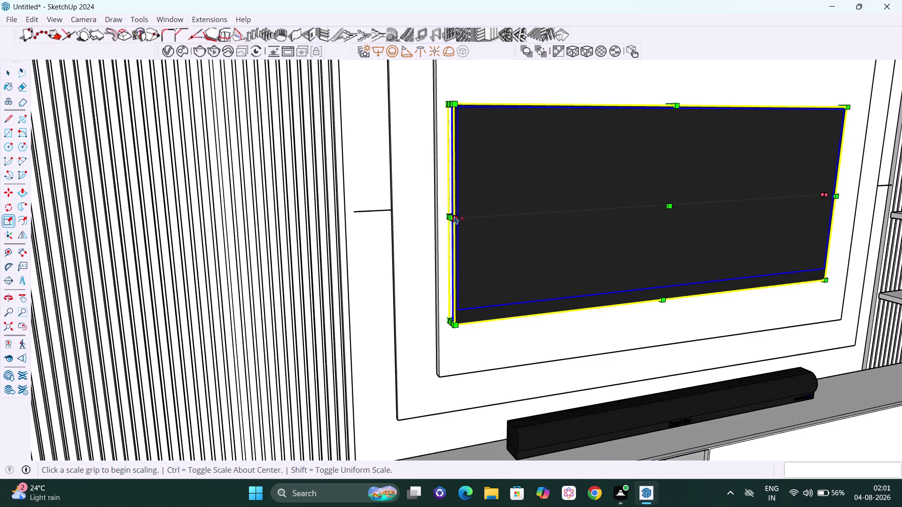
scroll(up, 3)
scroll(up, 3)
scroll(up, 3)
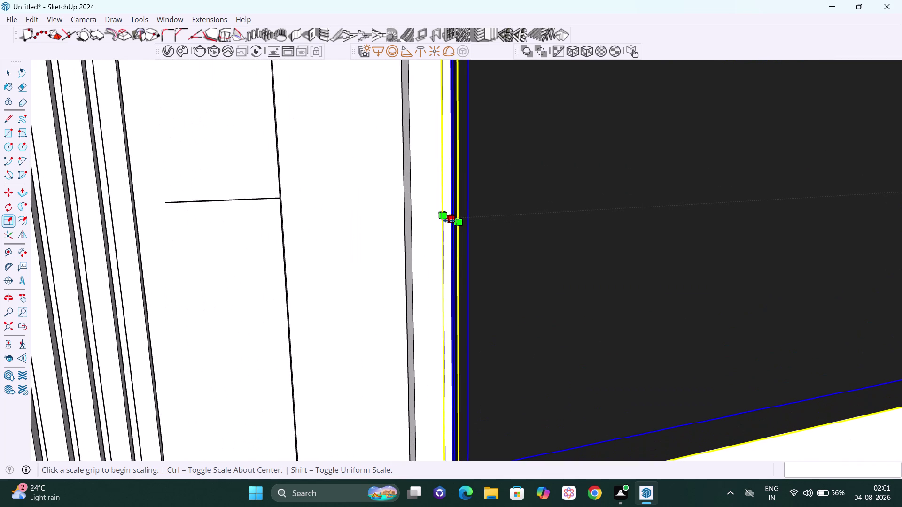
click(448, 220)
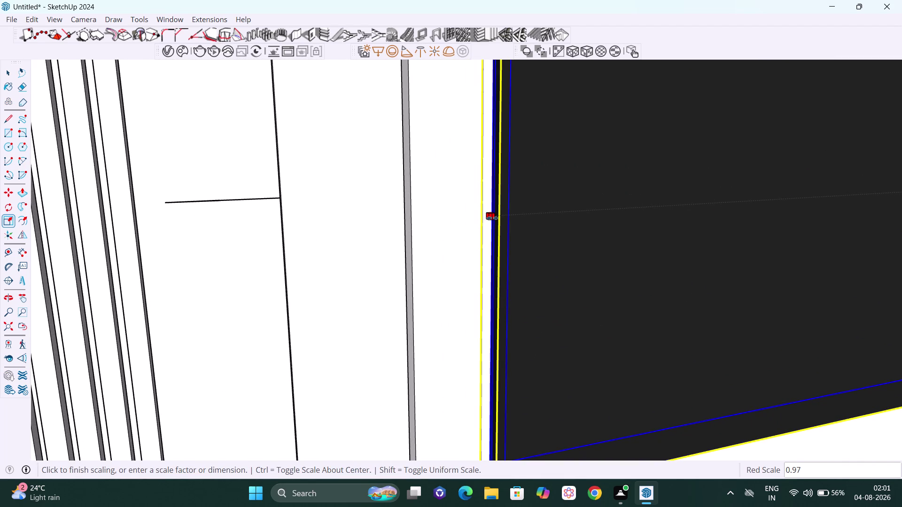
click(499, 218)
Trim the TV's left side further to about 0.95.
scroll(down, 3)
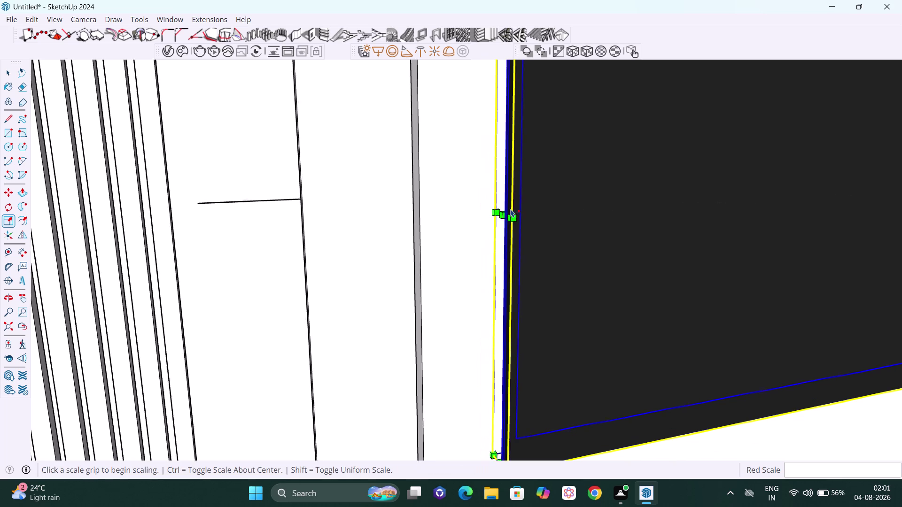
scroll(down, 3)
scroll(down, 3)
scroll(down, 3)
middle_drag(671, 273, 614, 257)
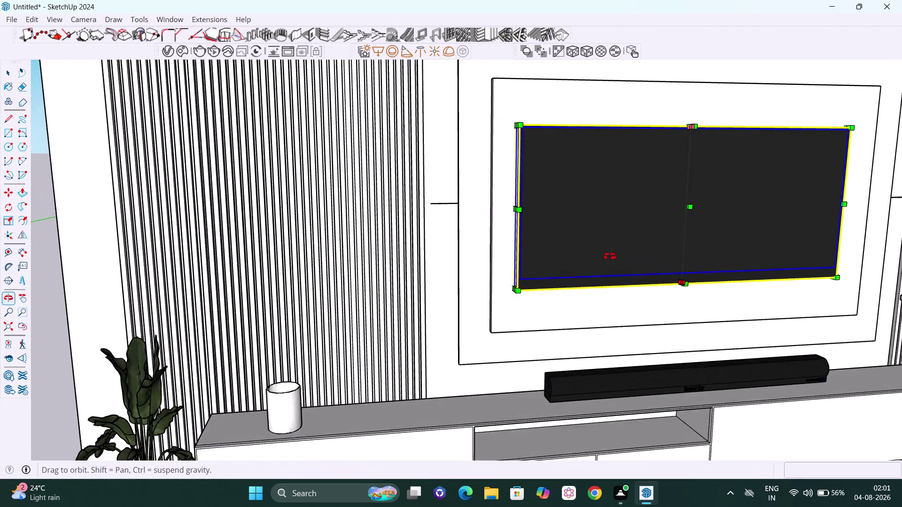
middle_drag(614, 257, 566, 249)
scroll(down, 3)
middle_drag(749, 240, 590, 218)
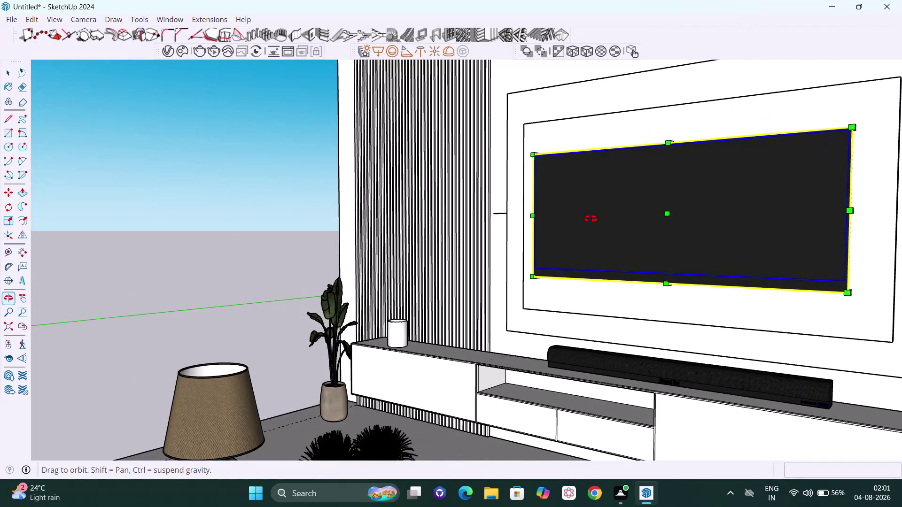
middle_drag(590, 219, 899, 256)
scroll(up, 3)
scroll(up, 3)
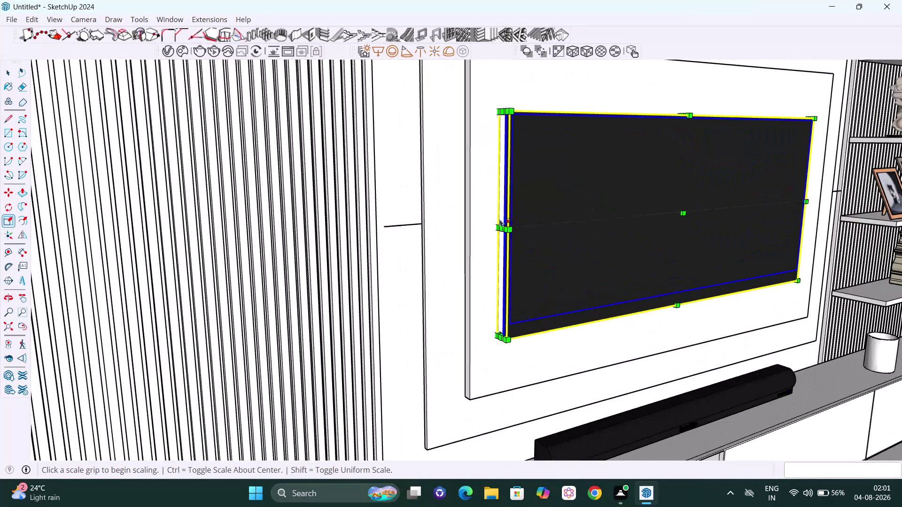
scroll(up, 3)
click(501, 230)
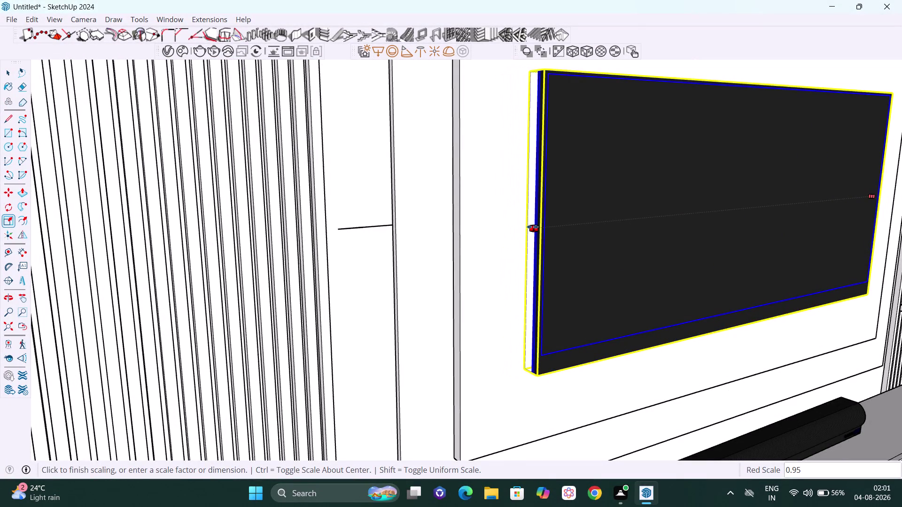
click(532, 227)
Orbit back to check the TV is centred in the inner wall panel.
scroll(down, 3)
scroll(down, 3)
middle_drag(819, 299, 614, 270)
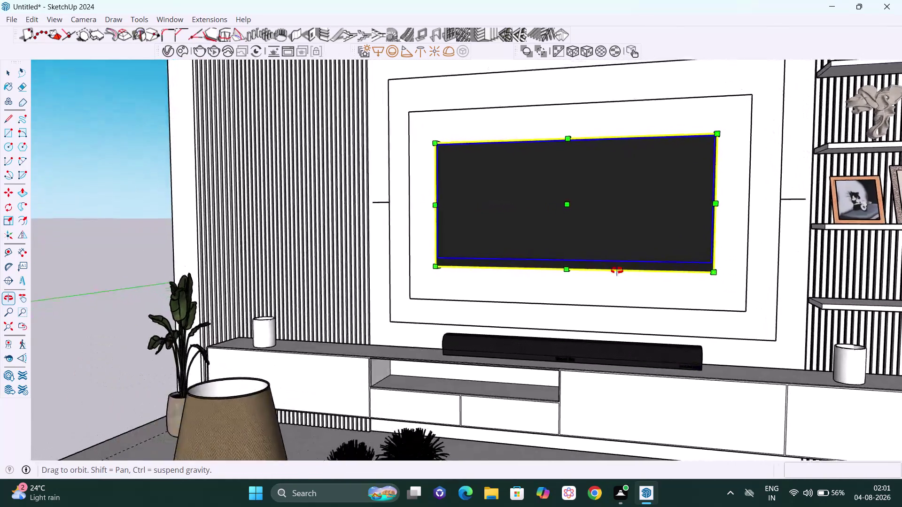
middle_drag(614, 270, 629, 275)
scroll(down, 3)
key(space)
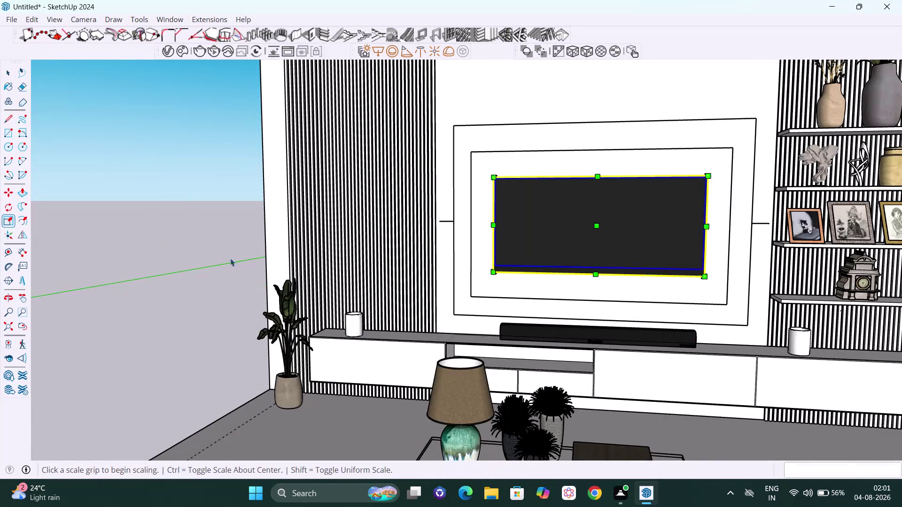
Deselect the TV and select the soundbar sitting on the TV unit.
click(159, 203)
middle_drag(584, 251, 606, 318)
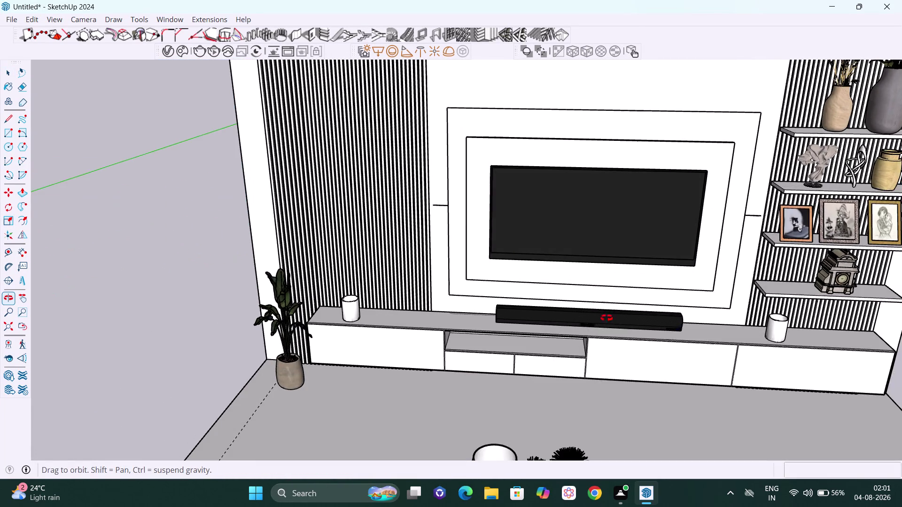
middle_drag(606, 318, 607, 318)
scroll(up, 3)
middle_drag(702, 235, 701, 196)
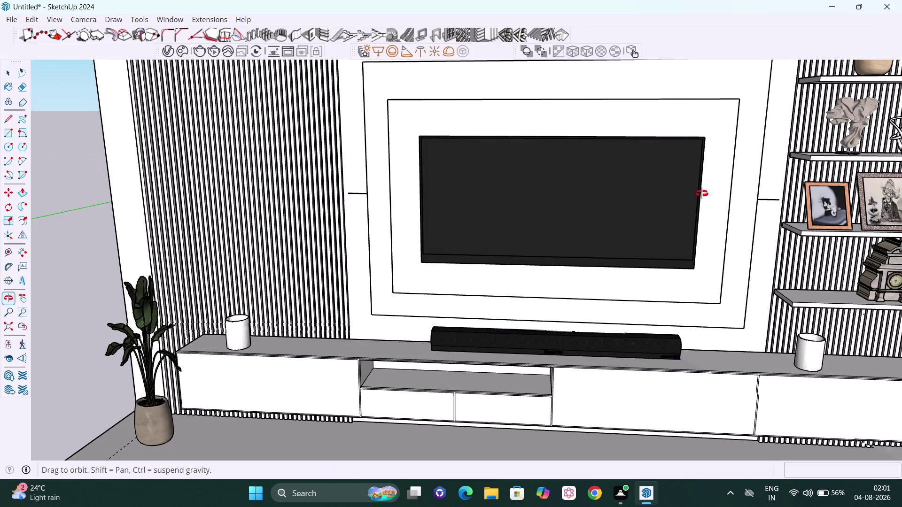
middle_drag(702, 195, 702, 188)
scroll(down, 3)
scroll(up, 3)
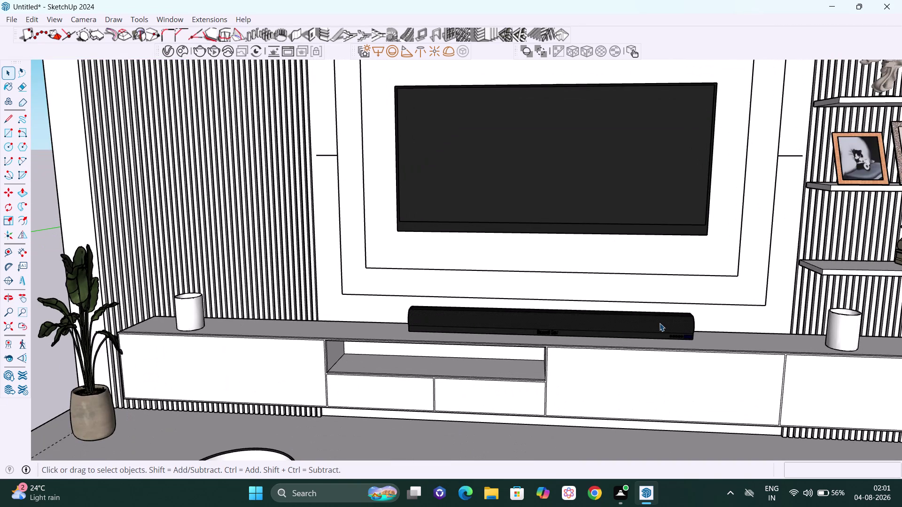
click(660, 323)
middle_drag(687, 329, 478, 348)
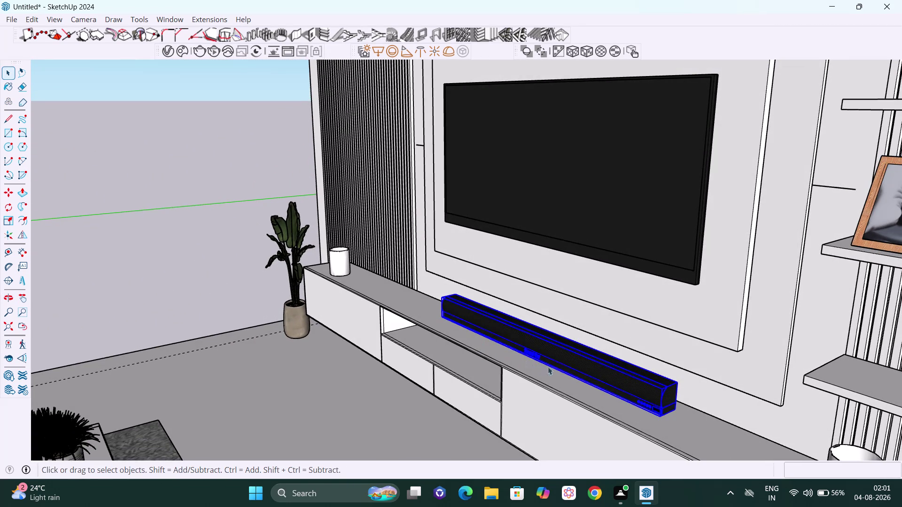
Shorten the soundbar by scaling one end grip along its length.
key(s)
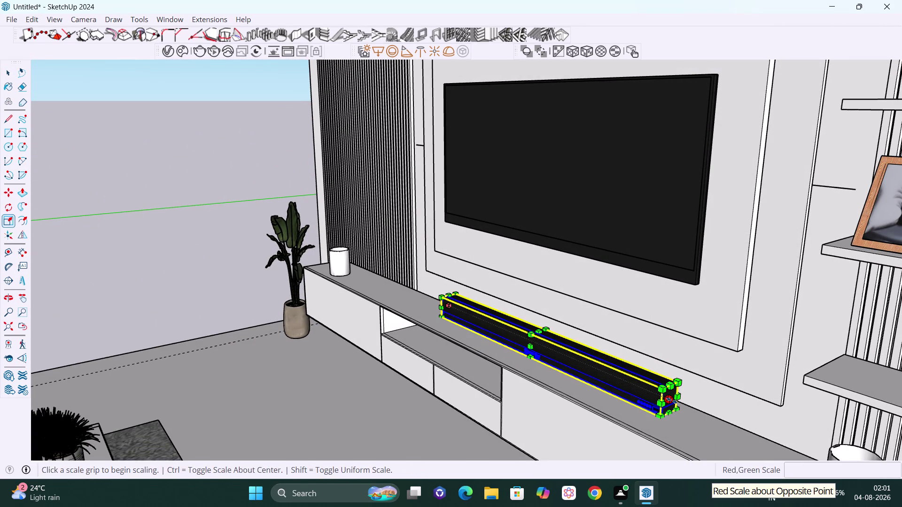
click(672, 401)
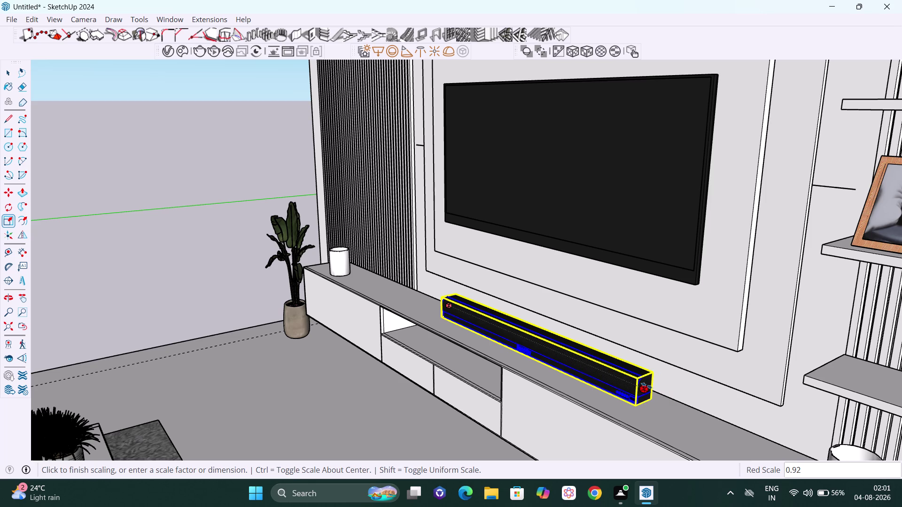
click(632, 375)
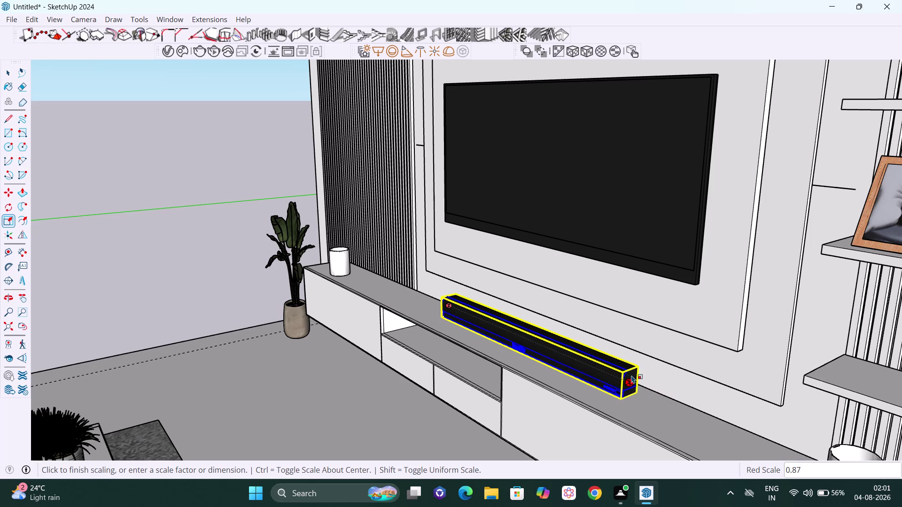
key(space)
click(229, 225)
scroll(down, 3)
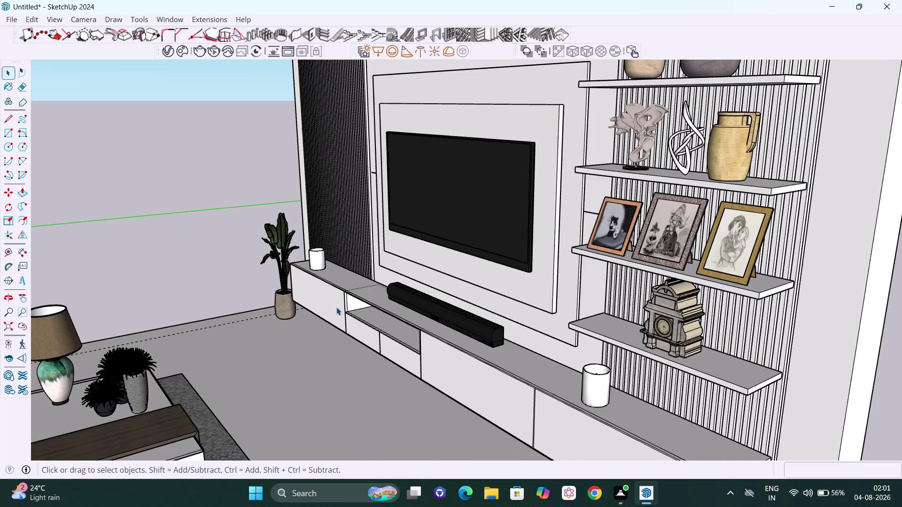
middle_drag(404, 333, 685, 299)
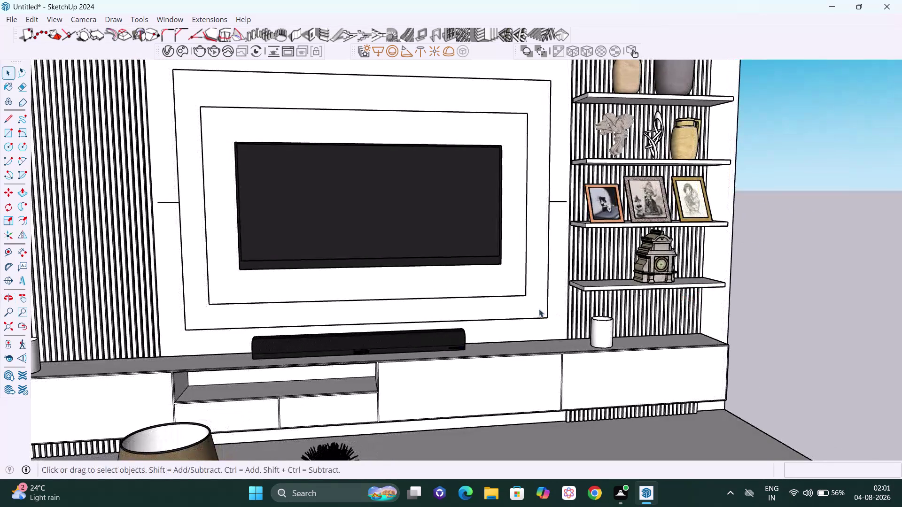
scroll(up, 3)
middle_drag(468, 347, 307, 370)
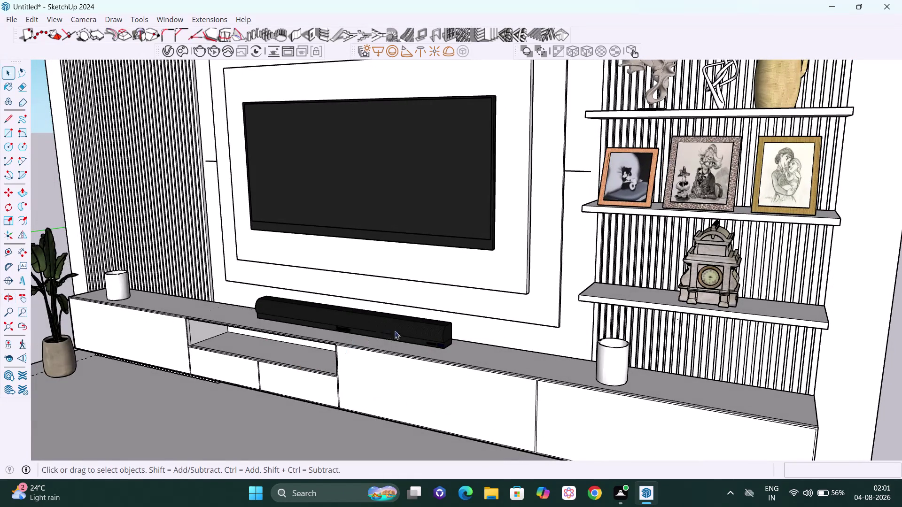
Reselect the soundbar and rescale its length once more.
click(414, 333)
scroll(up, 3)
middle_drag(477, 339, 442, 347)
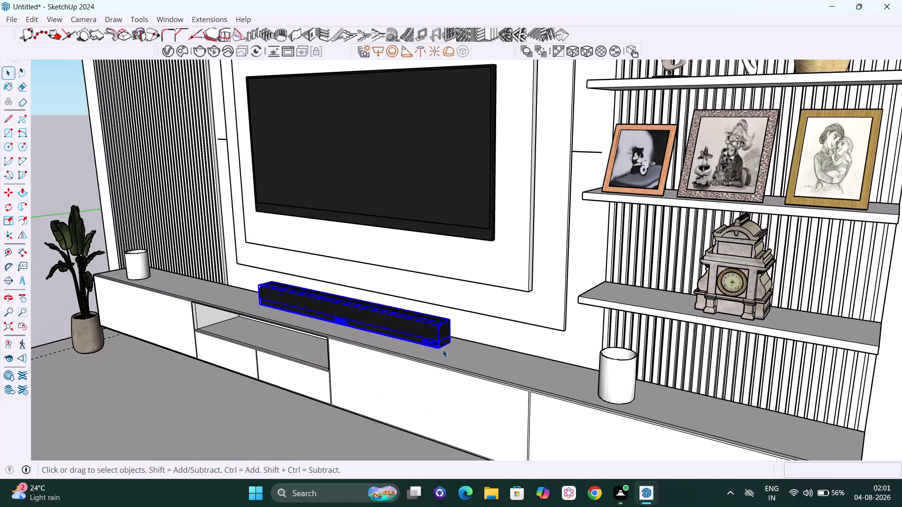
key(s)
click(447, 337)
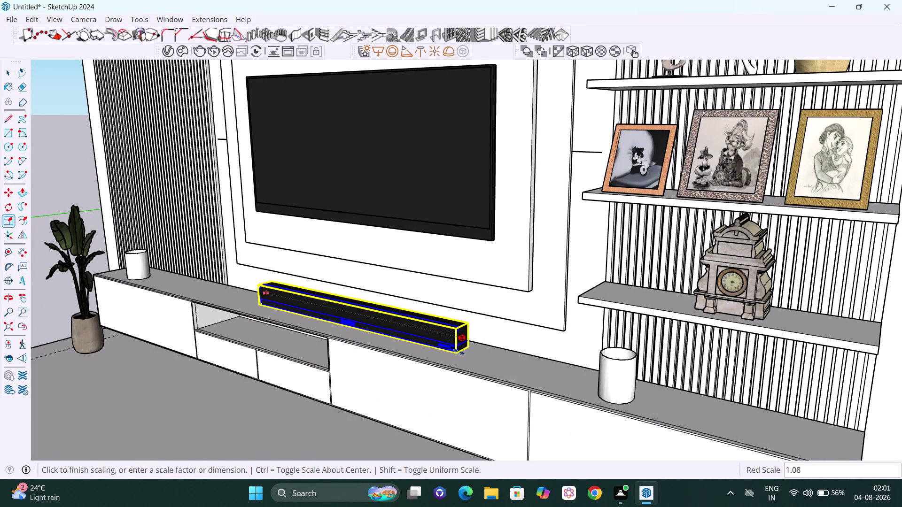
click(459, 352)
key(space)
scroll(down, 3)
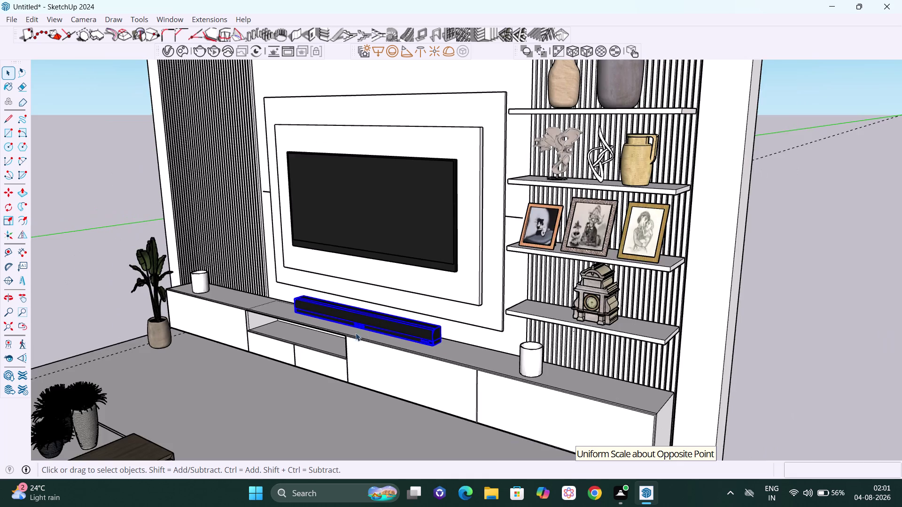
middle_drag(335, 332, 688, 325)
scroll(up, 3)
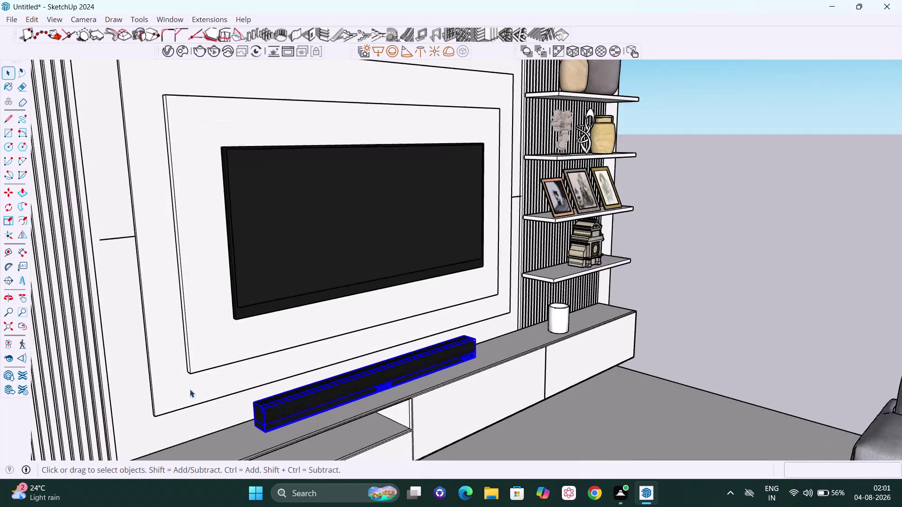
scroll(up, 3)
scroll(up, 3)
Shorten the soundbar from its left end so it sits centred under the TV.
key(s)
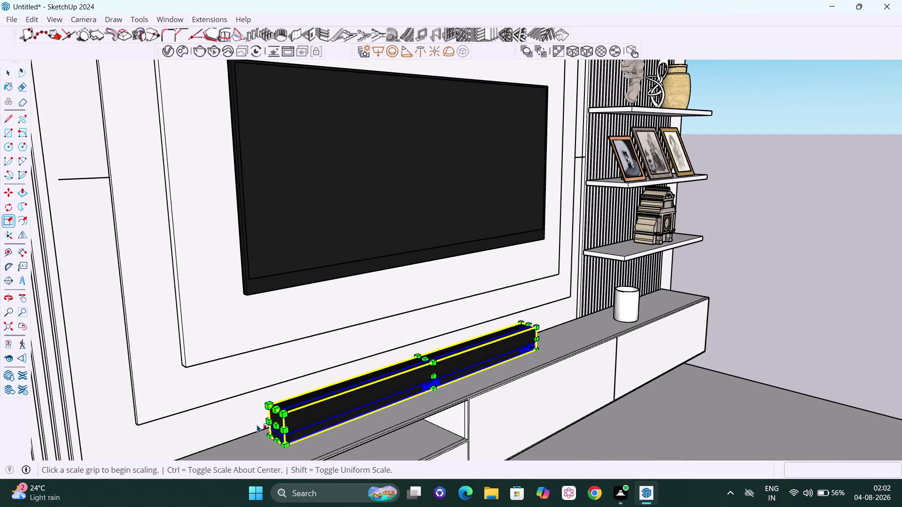
click(274, 429)
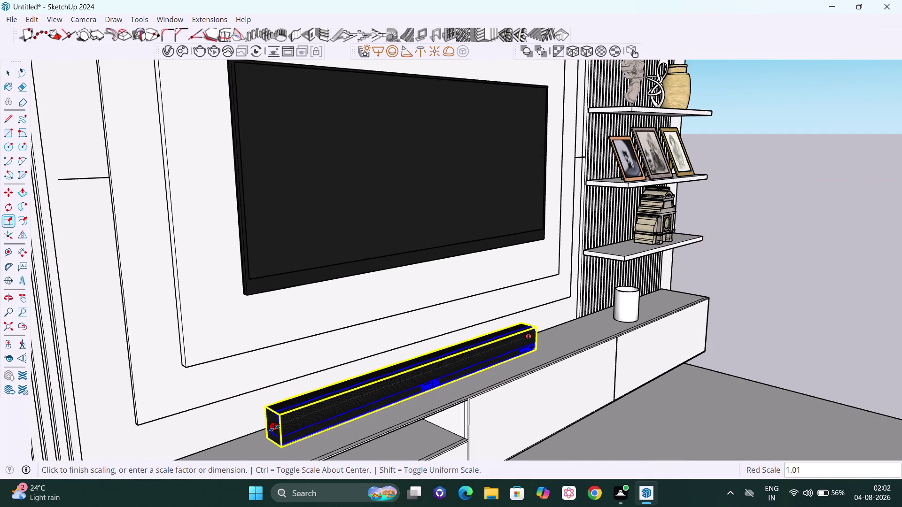
click(316, 413)
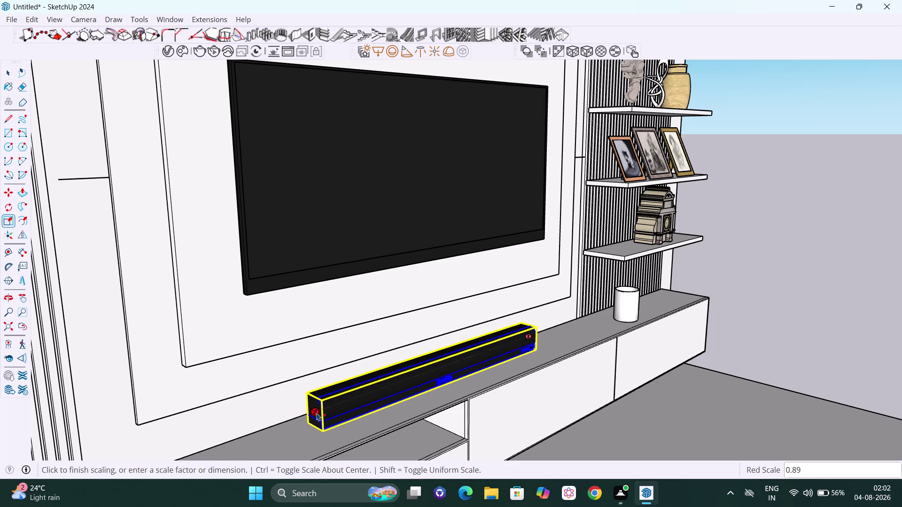
key(space)
scroll(down, 3)
middle_drag(514, 383, 346, 365)
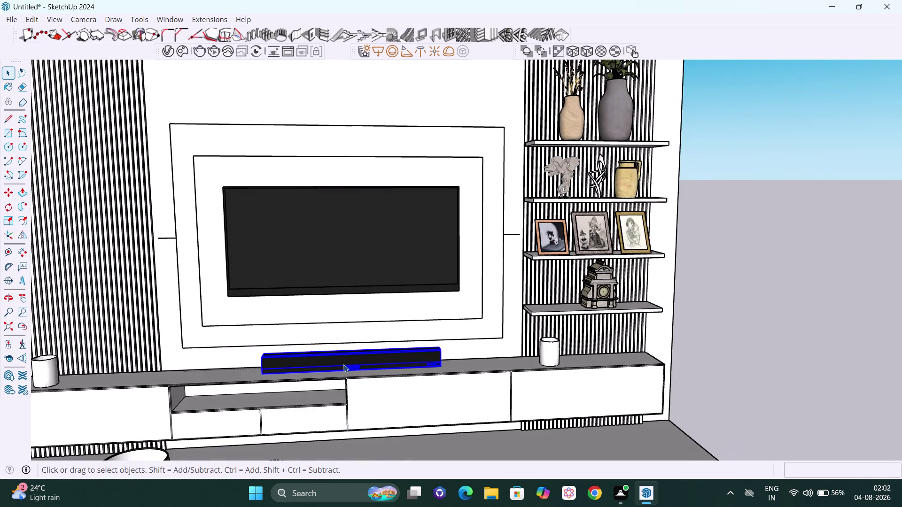
scroll(down, 3)
middle_drag(358, 355, 366, 331)
Deselect the soundbar and orbit out to view the whole room from above.
click(767, 341)
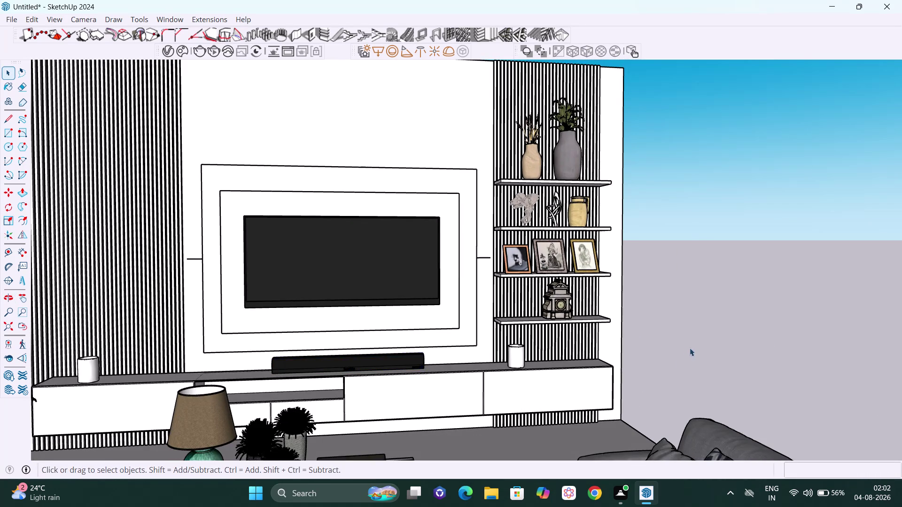
middle_drag(482, 367, 475, 345)
scroll(up, 3)
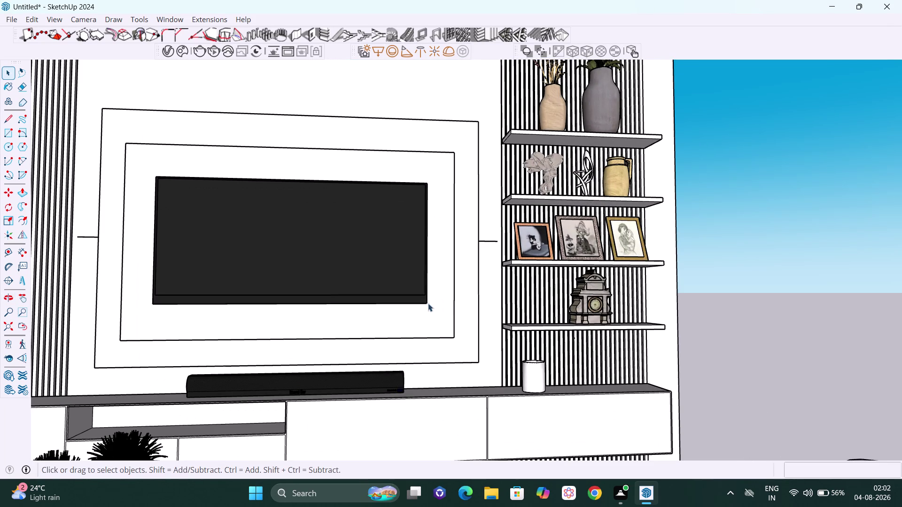
scroll(down, 3)
middle_drag(401, 321, 385, 333)
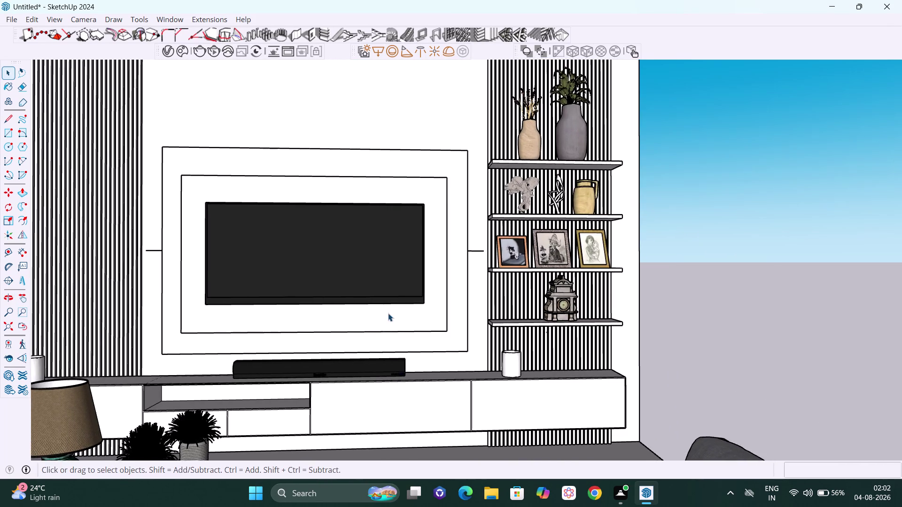
scroll(down, 3)
key(space)
scroll(down, 3)
scroll(down, 3)
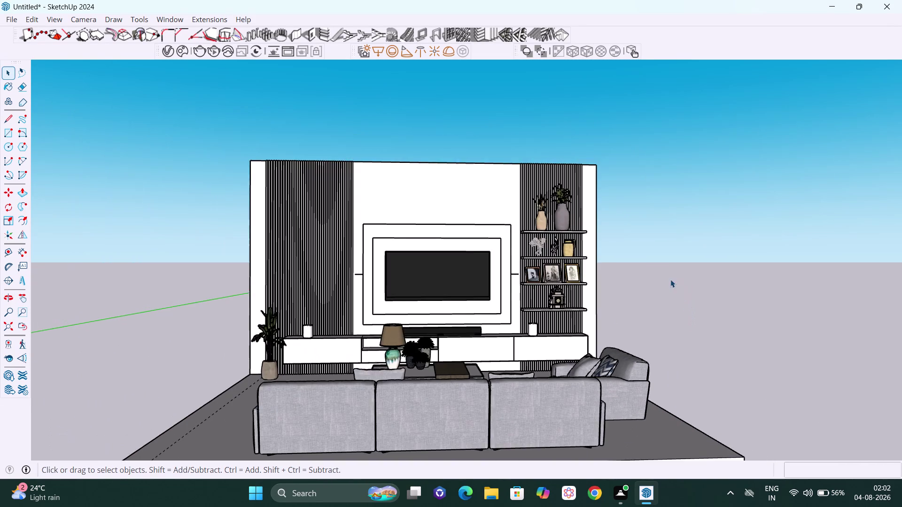
middle_drag(671, 280, 720, 379)
middle_drag(745, 379, 808, 374)
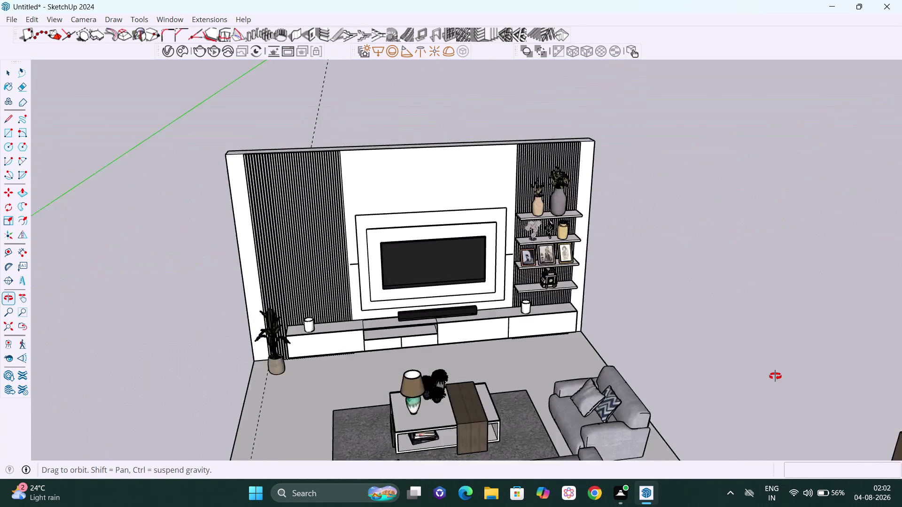
middle_drag(808, 374, 887, 375)
middle_drag(847, 369, 743, 356)
scroll(down, 3)
scroll(down, 3)
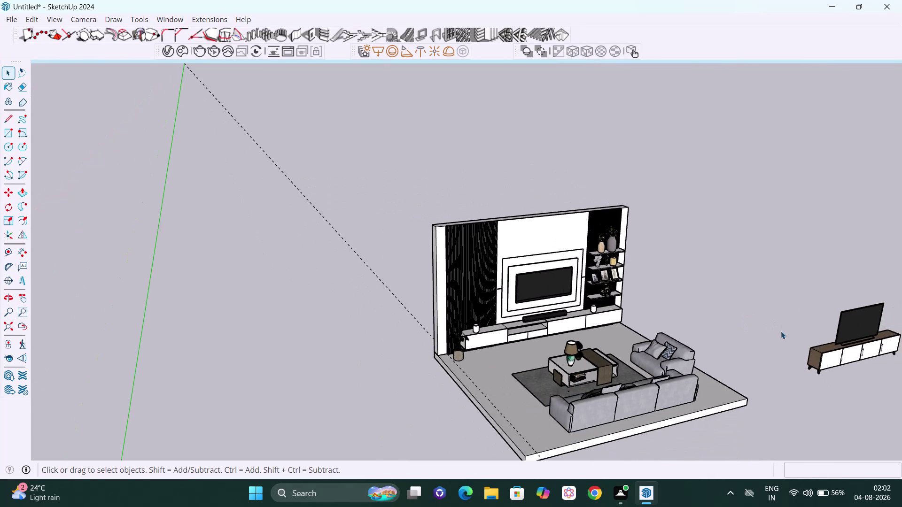
Zoom in closer to the TV wall and orbit around its left edge.
middle_drag(789, 345, 448, 283)
scroll(up, 3)
scroll(up, 3)
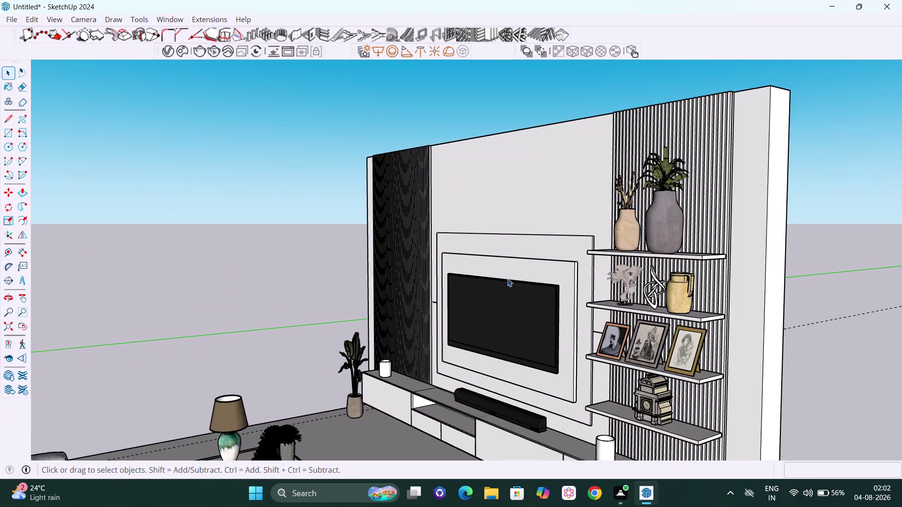
scroll(up, 3)
scroll(up, 3)
middle_drag(569, 370, 543, 374)
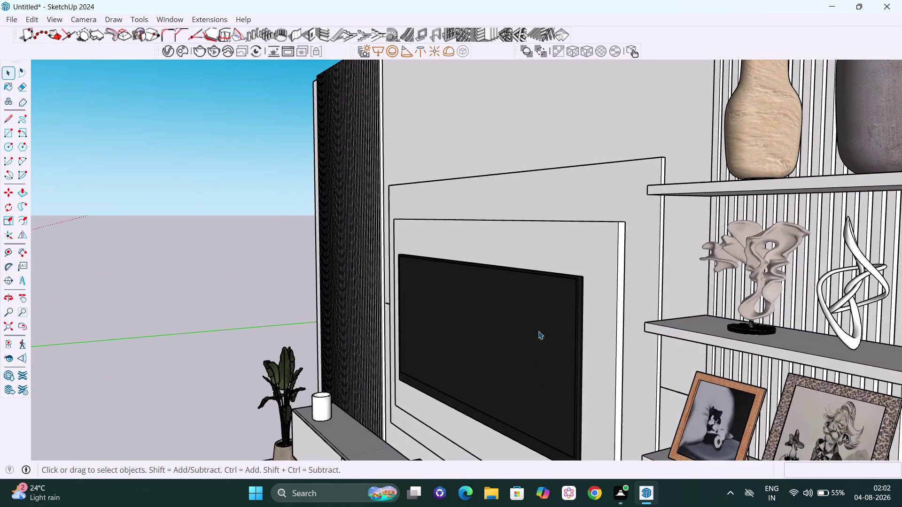
scroll(up, 3)
scroll(up, 3)
middle_drag(588, 347, 444, 350)
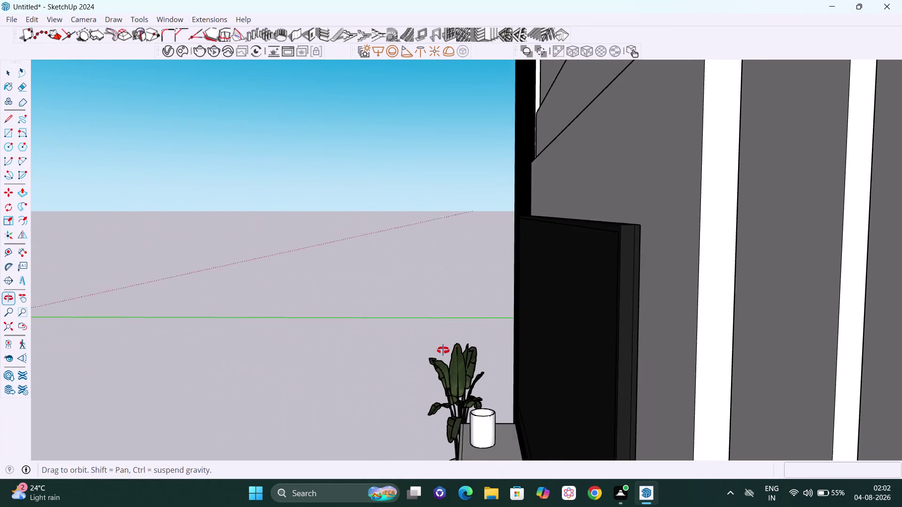
middle_drag(445, 350, 434, 352)
scroll(up, 3)
scroll(up, 3)
Orbit past the wall's side edge, then back out toward the TV wall.
middle_drag(635, 266, 560, 267)
scroll(up, 3)
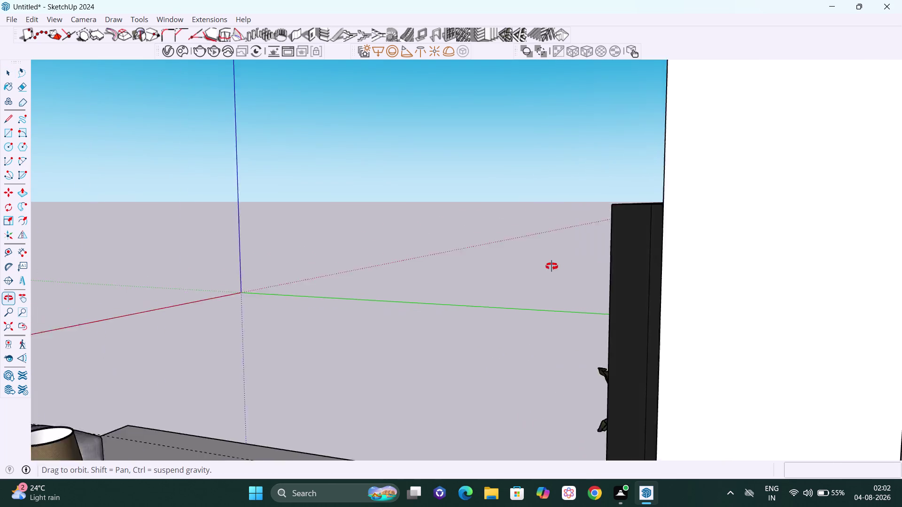
middle_drag(560, 267, 609, 275)
scroll(up, 3)
middle_drag(653, 245, 626, 240)
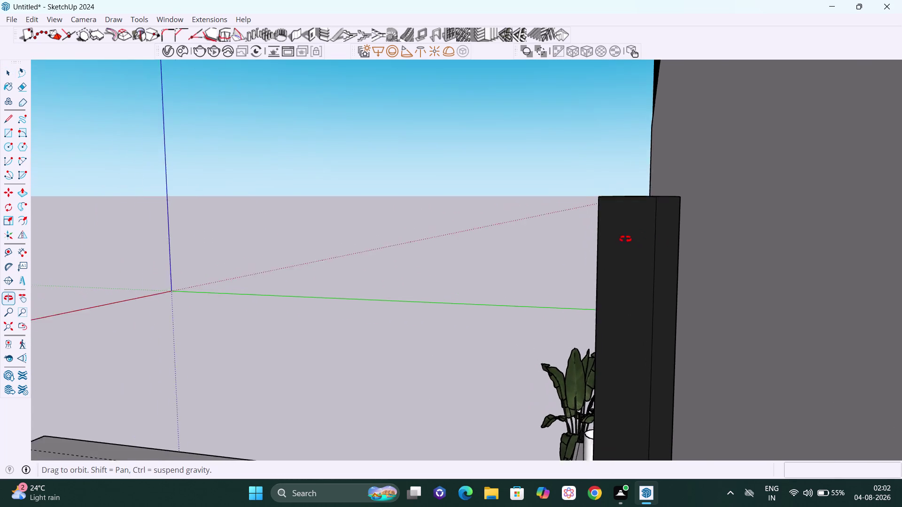
middle_drag(625, 239, 615, 242)
scroll(up, 3)
scroll(down, 3)
scroll(down, 3)
middle_drag(596, 260, 756, 259)
scroll(down, 3)
scroll(down, 3)
scroll(down, 3)
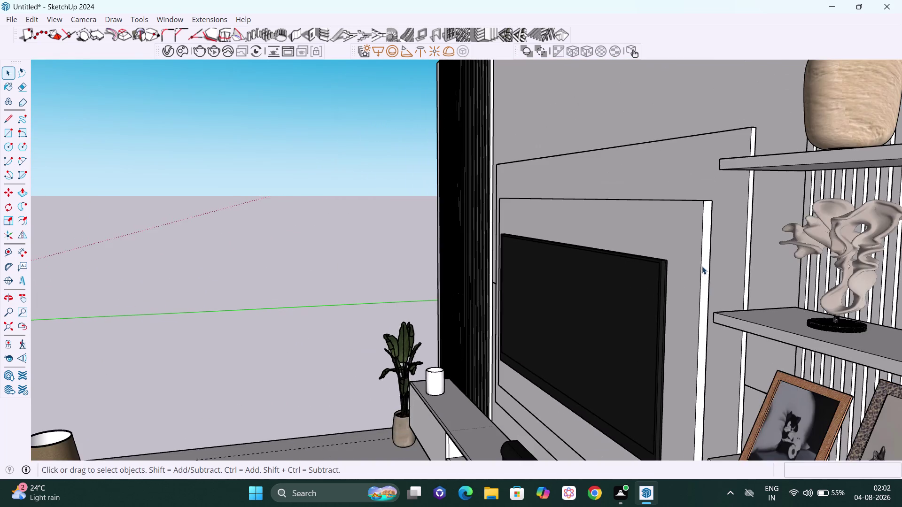
scroll(down, 3)
scroll(down, 3)
scroll(down, 3)
scroll(down, 3)
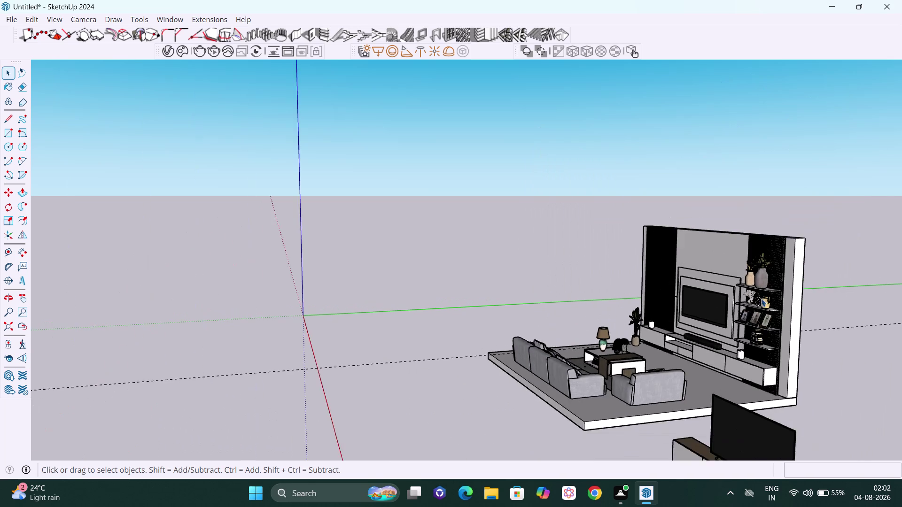
scroll(down, 3)
scroll(down, 3)
Orbit out to show the spare TV unit and box-select it.
middle_drag(726, 447, 901, 415)
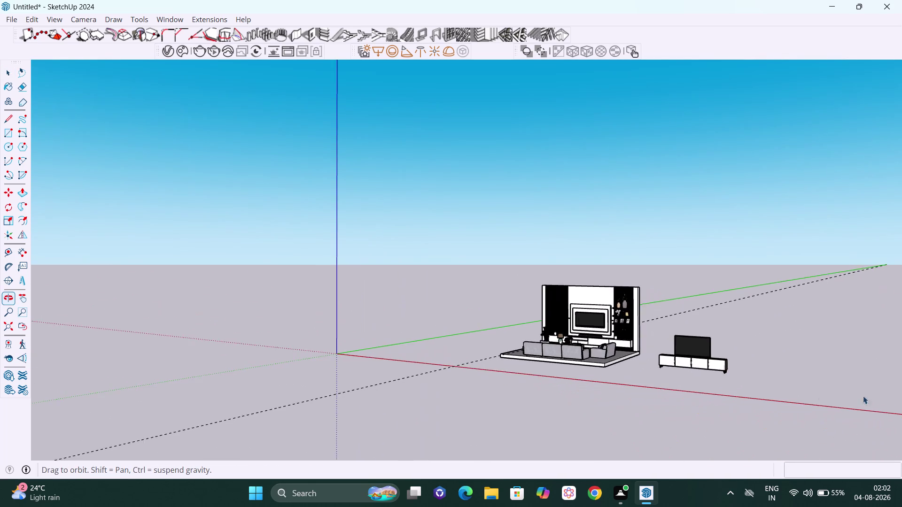
scroll(up, 3)
scroll(up, 3)
middle_drag(673, 357, 765, 390)
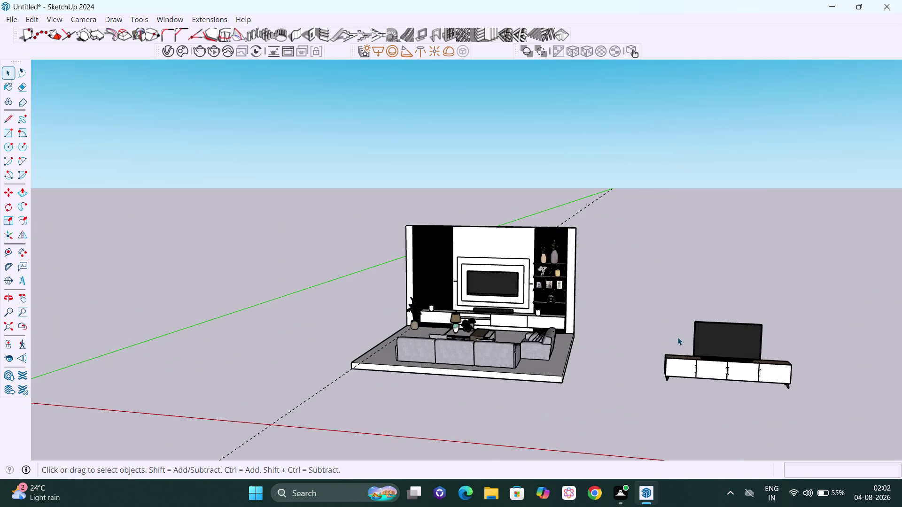
drag(625, 300, 854, 409)
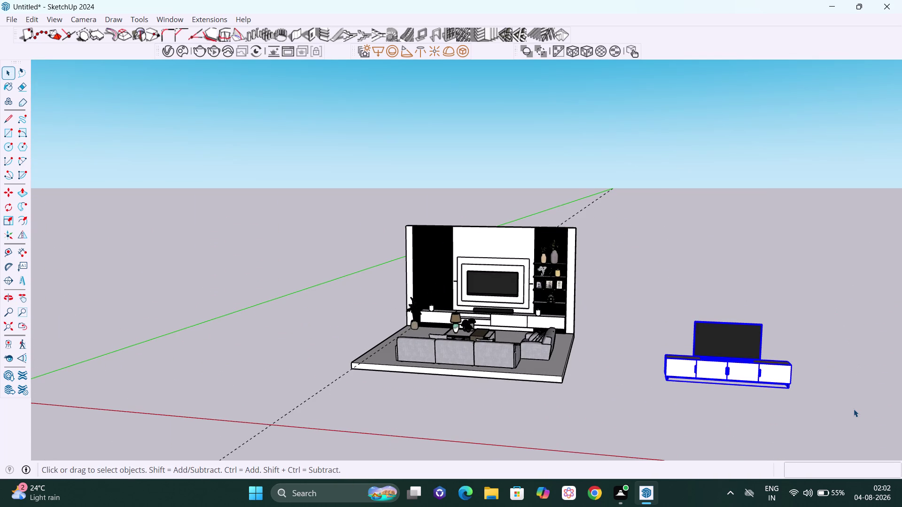
Delete the spare TV unit beside the room.
key(Delete)
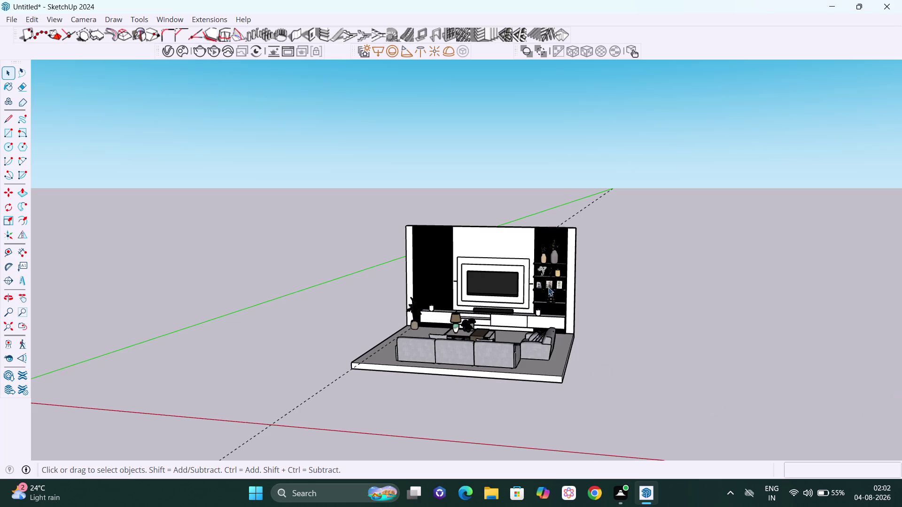
scroll(up, 3)
scroll(up, 3)
scroll(up, 3)
scroll(up, 3)
scroll(down, 3)
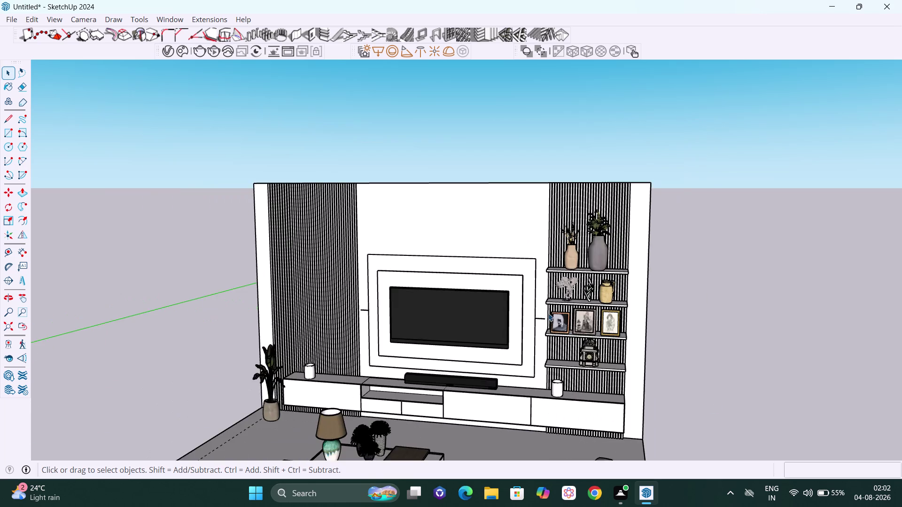
scroll(down, 3)
Zoom and orbit in on the TV wall, then bring up the Window menu.
middle_drag(601, 328, 518, 319)
scroll(up, 3)
scroll(up, 3)
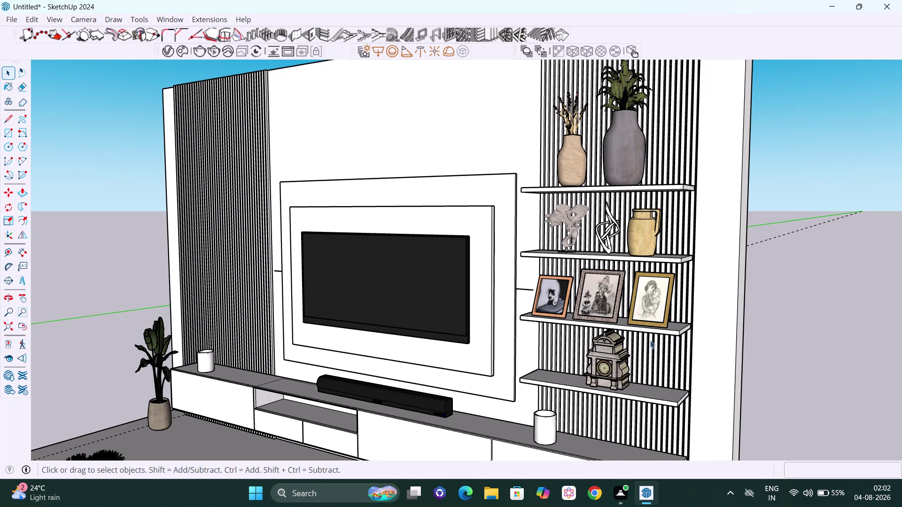
scroll(up, 3)
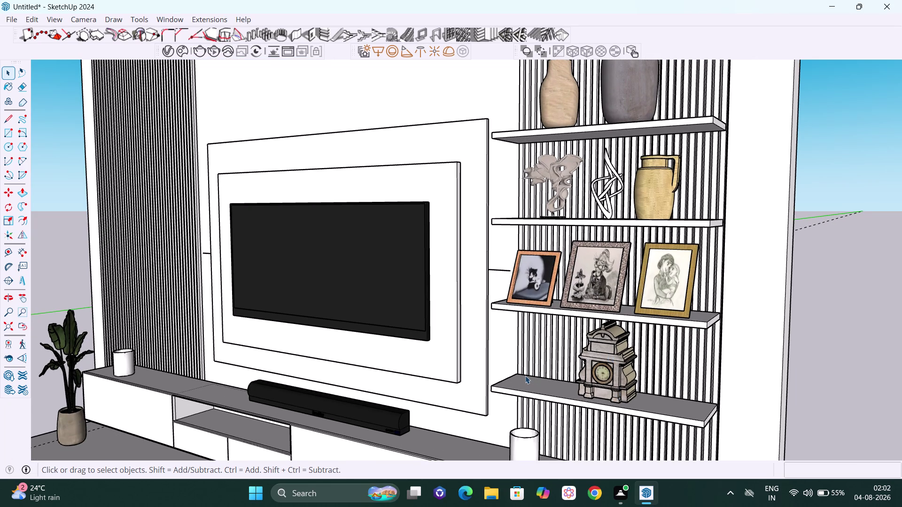
scroll(down, 3)
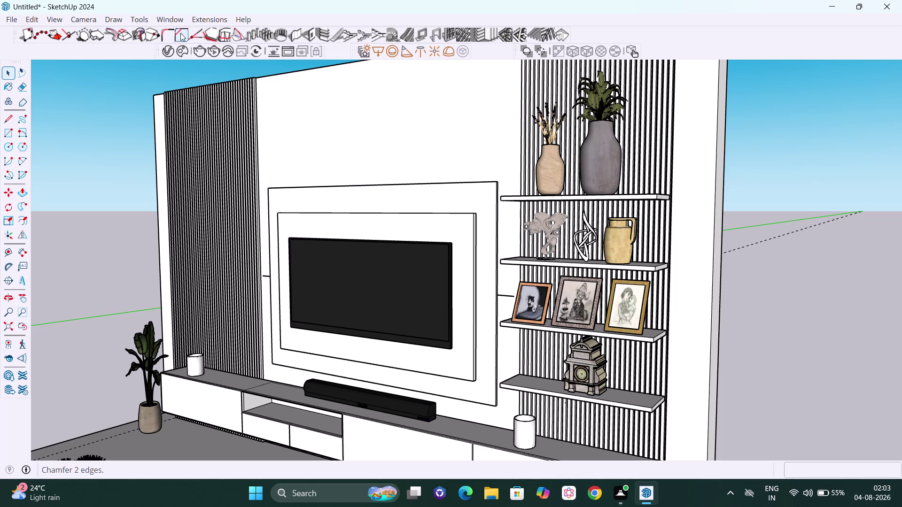
click(169, 19)
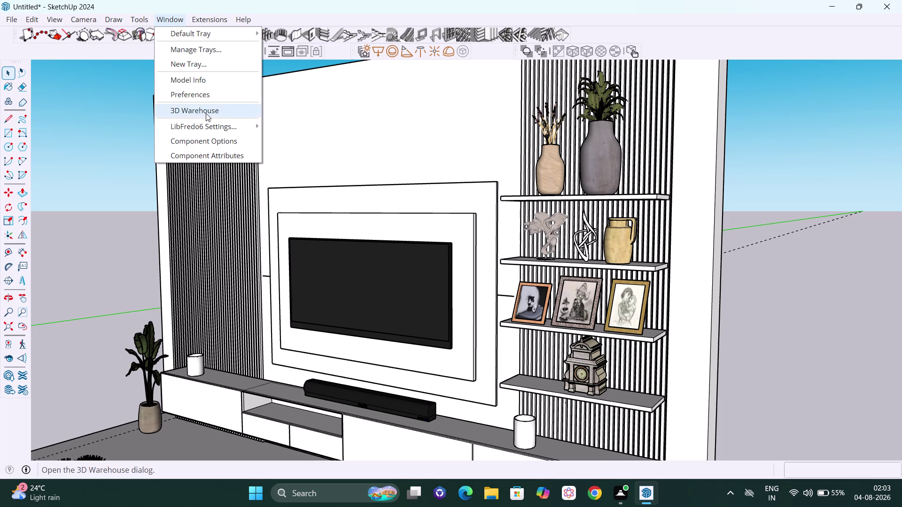
Open 3D Warehouse and search for 'tv room decors'.
click(206, 113)
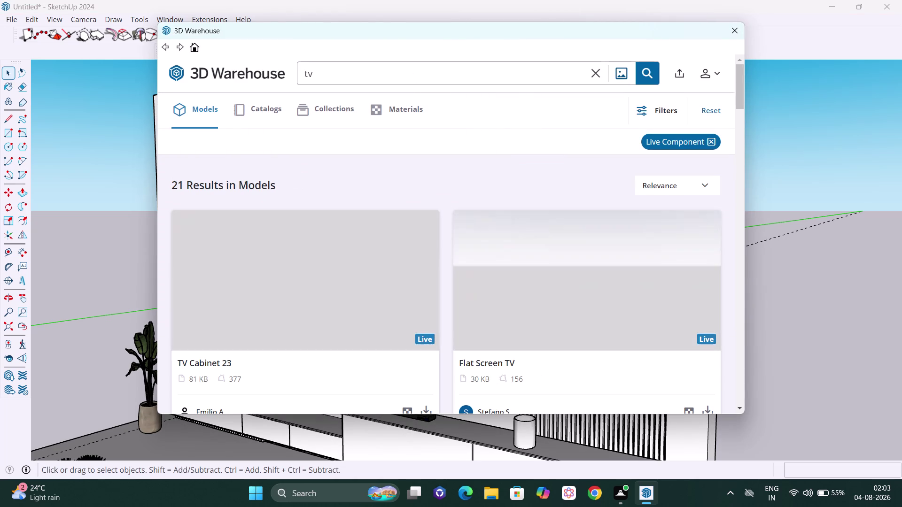
click(386, 72)
key(space)
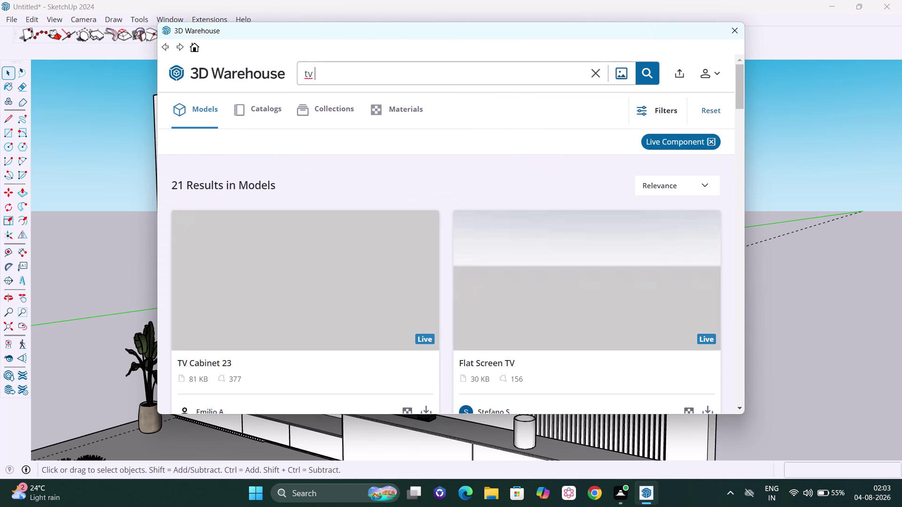
text(room)
key(space)
text(dec)
text(or)
text(s)
key(Return)
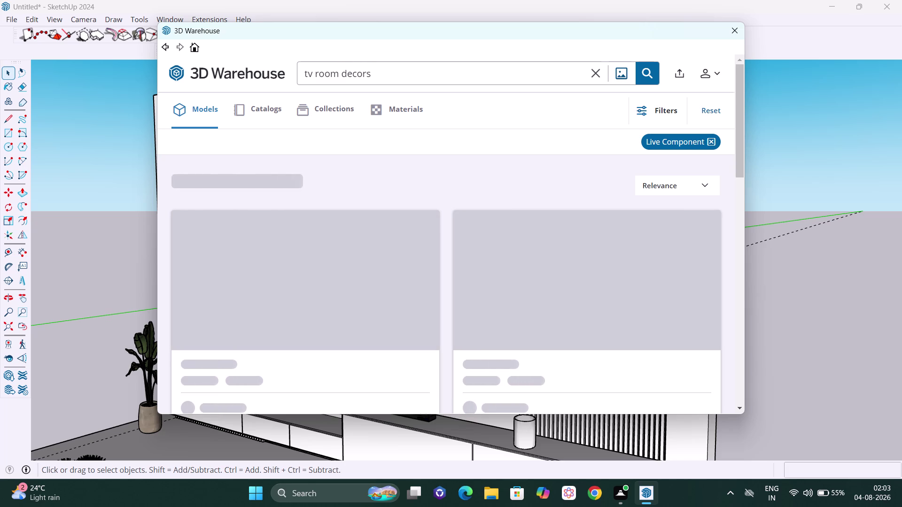
Clear the Live Component filter from the search results.
scroll(down, 3)
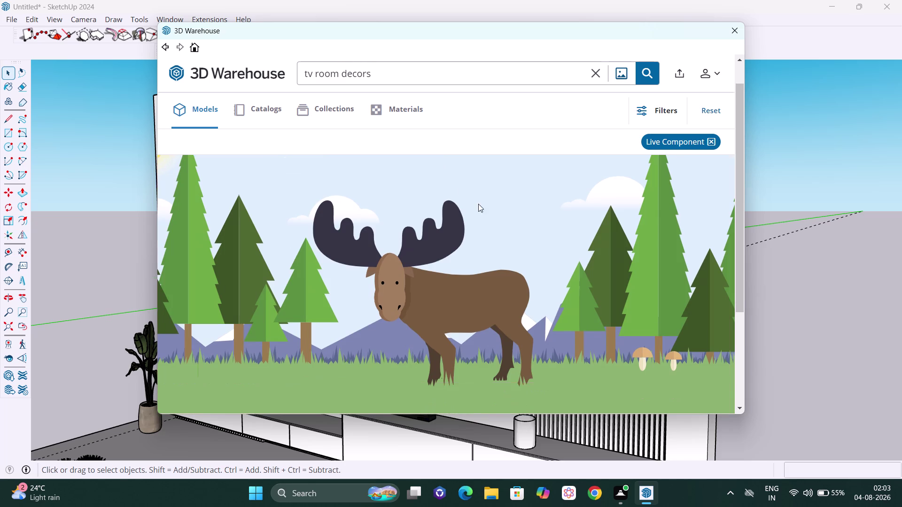
scroll(down, 3)
scroll(down, 3)
click(716, 138)
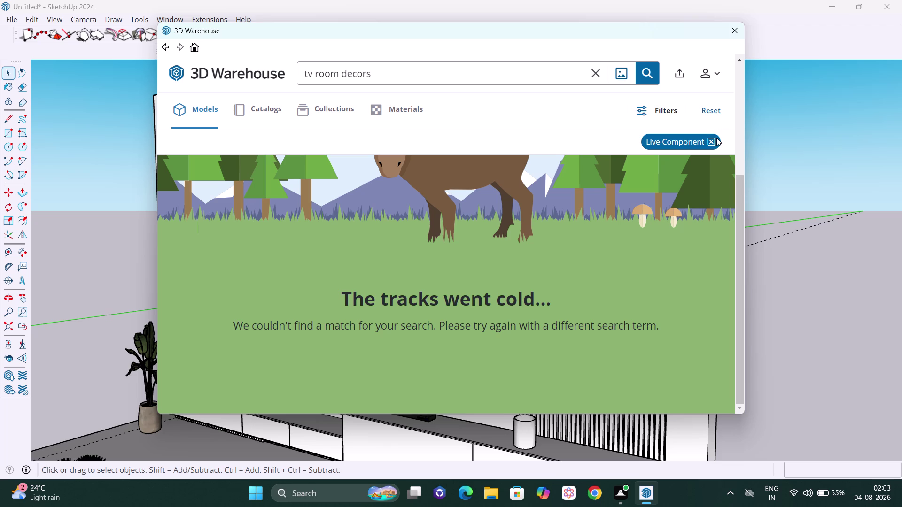
click(713, 140)
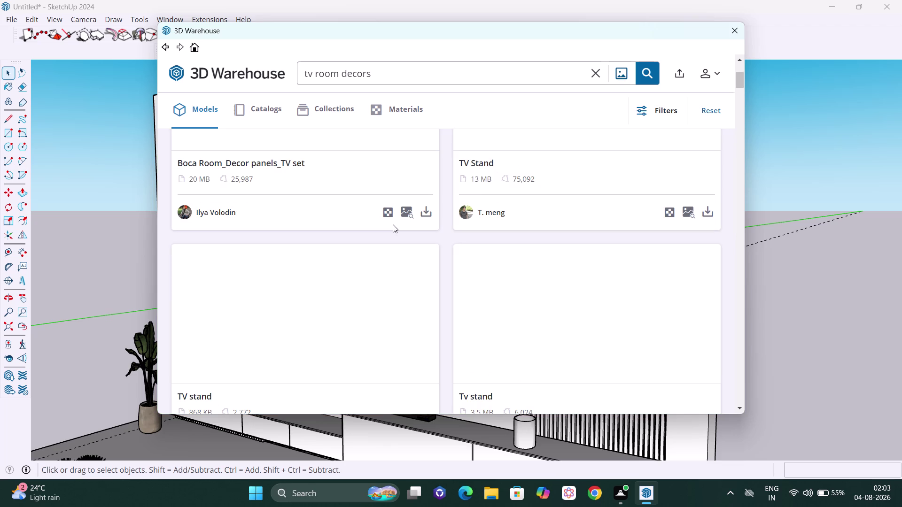
Scroll through the 'tv room decors' model results.
scroll(down, 3)
scroll(down, 3)
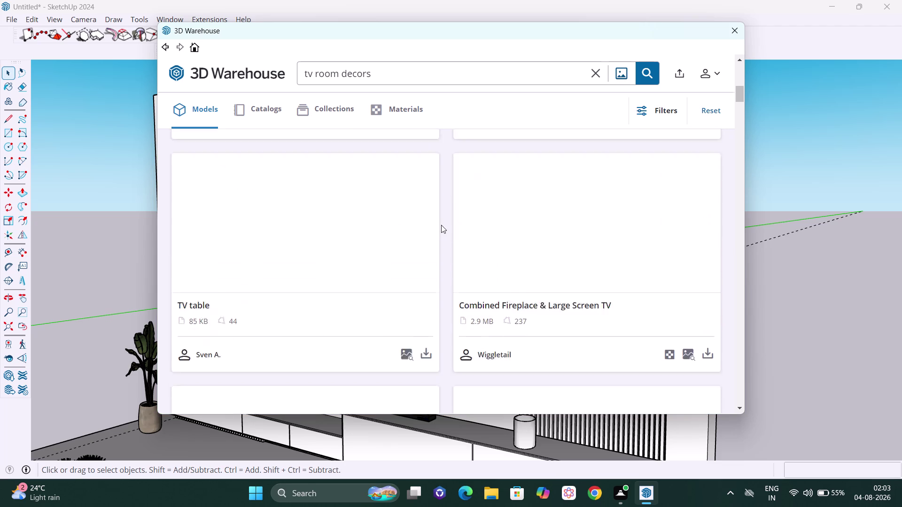
scroll(down, 3)
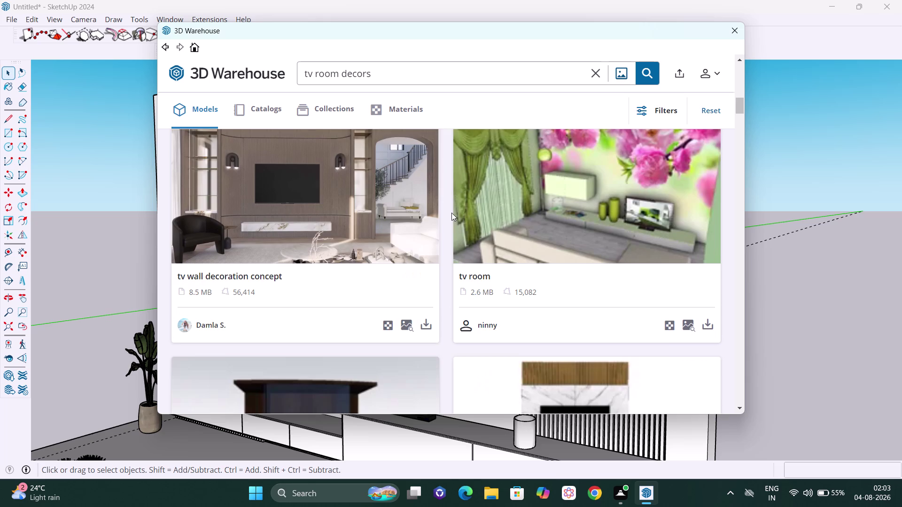
scroll(down, 3)
scroll(down, 3)
scroll(down, 3)
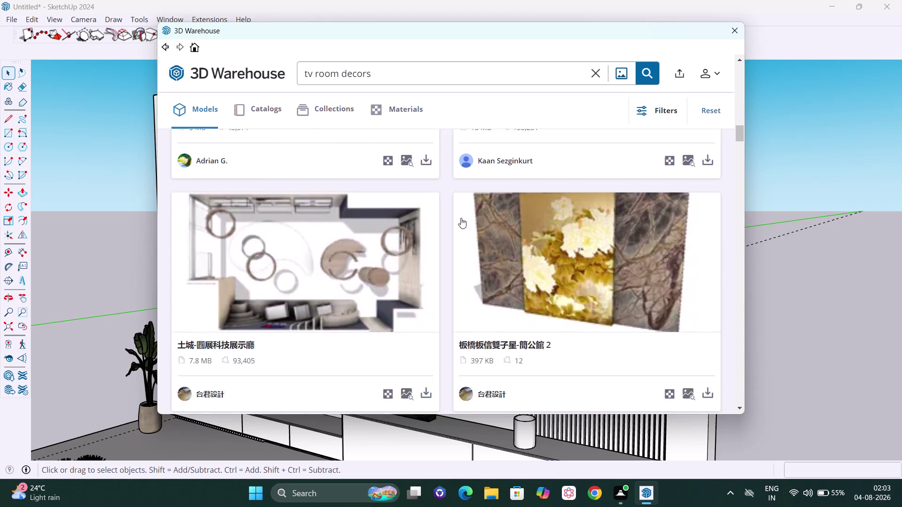
scroll(down, 3)
scroll(down, 3)
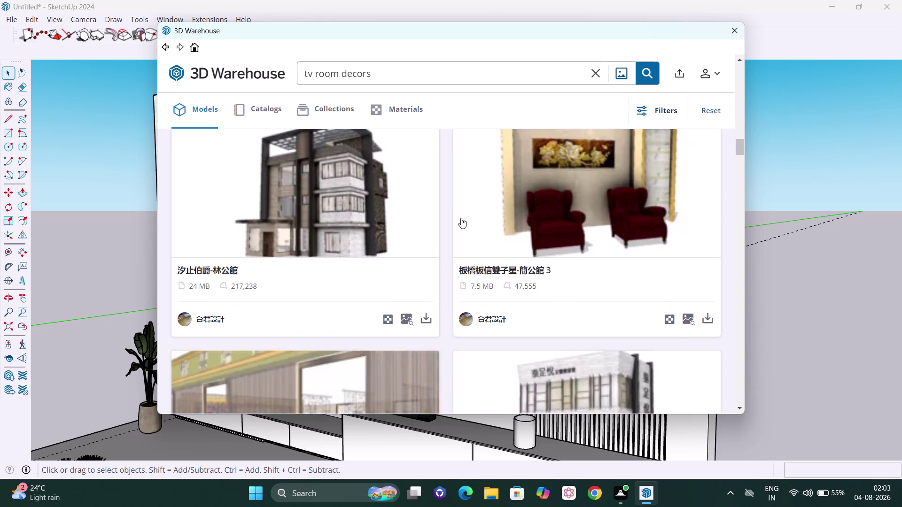
scroll(down, 3)
scroll(down, 3)
scroll(down, 3)
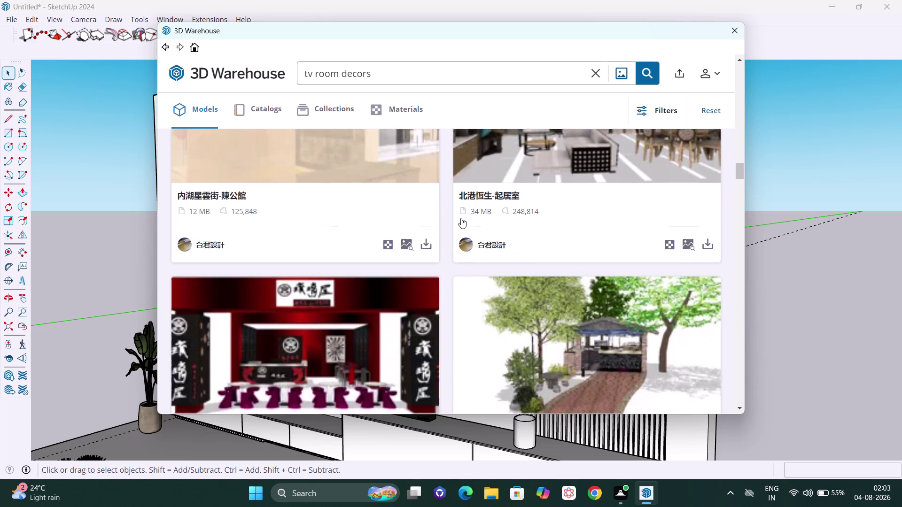
scroll(down, 3)
scroll(down, 3)
scroll(down, 3)
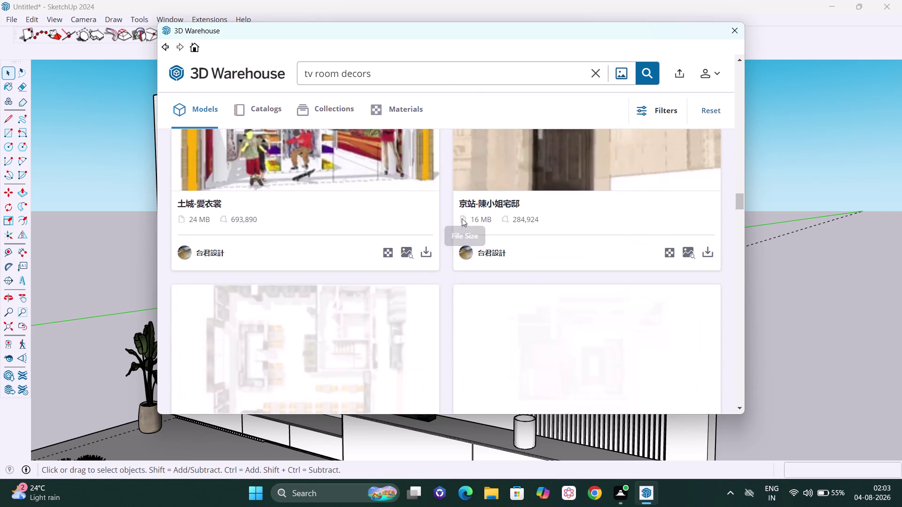
scroll(down, 3)
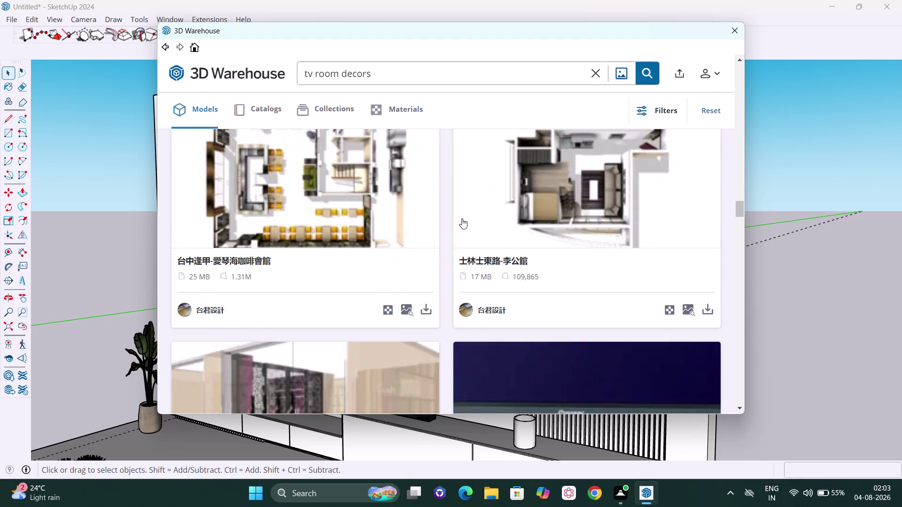